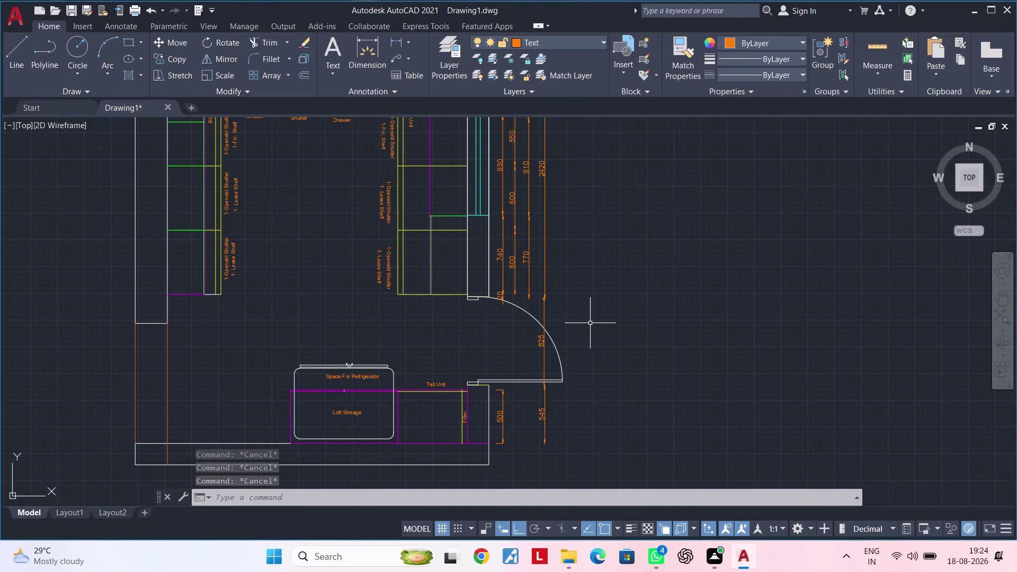
Dimension the left blind corner unit with a 790 vertical linear dimension.
key(Escape)
key(Escape)
key(Escape)
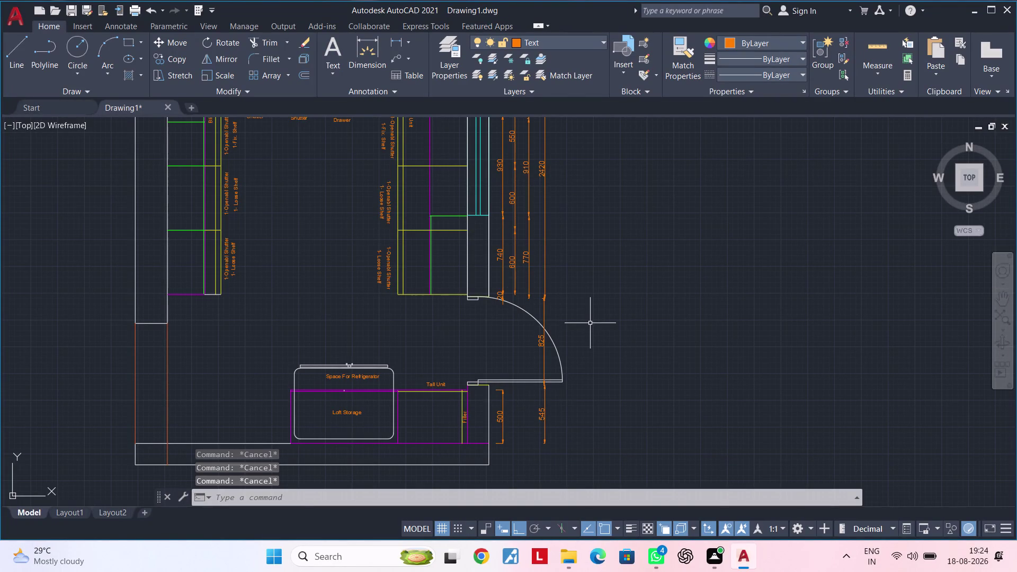
scroll(down, 3)
middle_drag(466, 330, 451, 412)
scroll(up, 3)
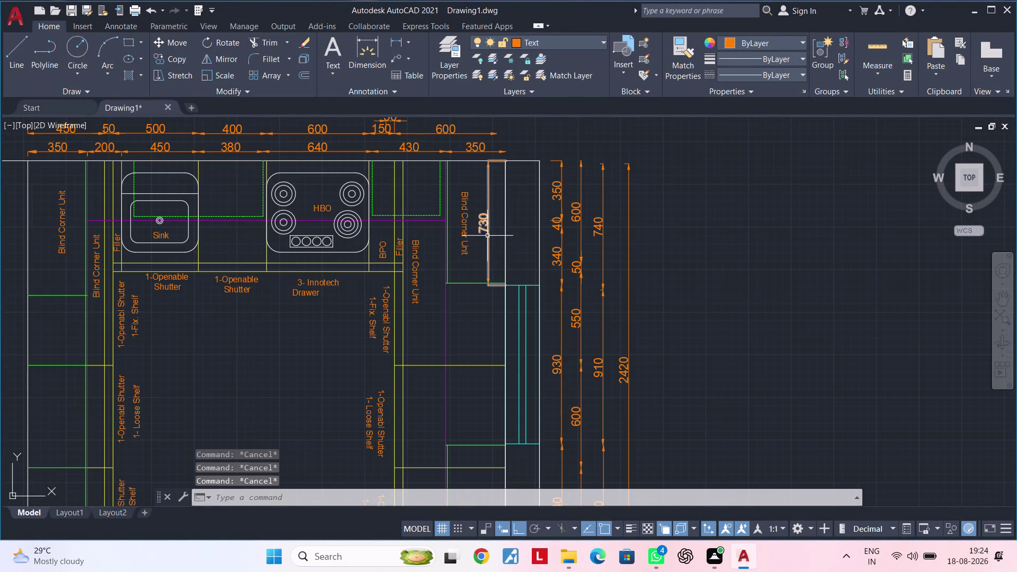
middle_drag(278, 315, 540, 293)
middle_drag(397, 301, 461, 299)
key(Escape)
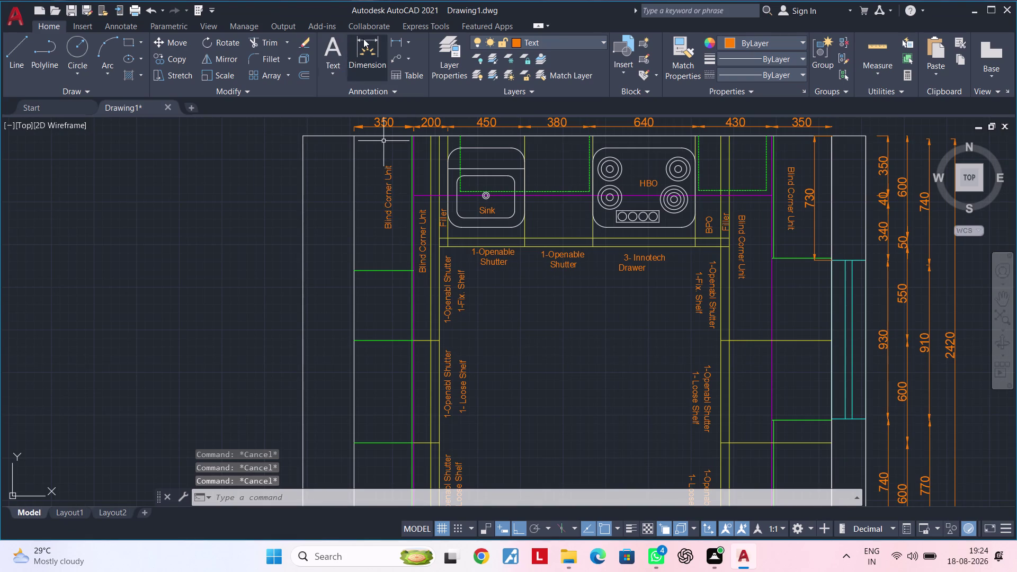
click(394, 42)
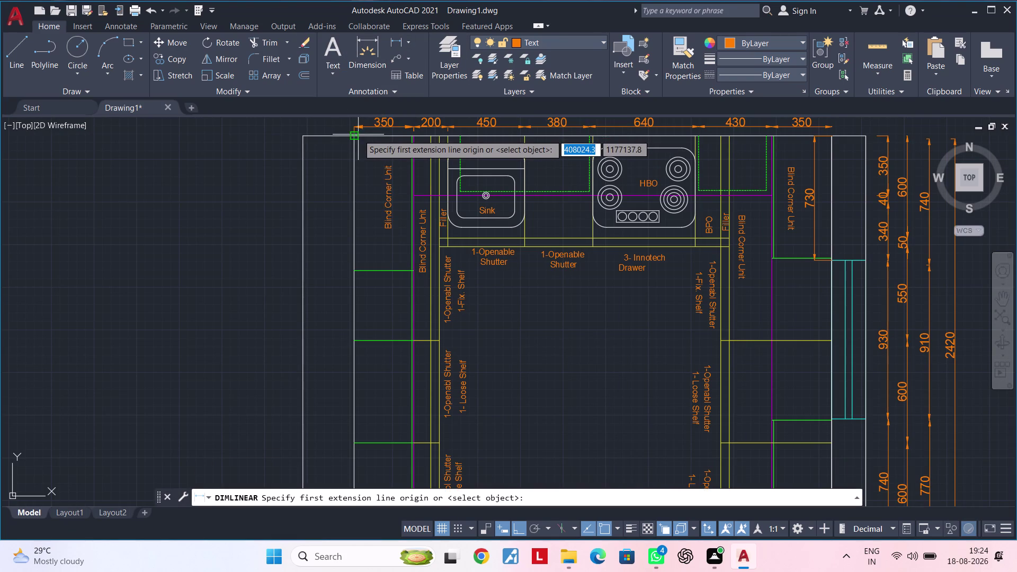
click(369, 136)
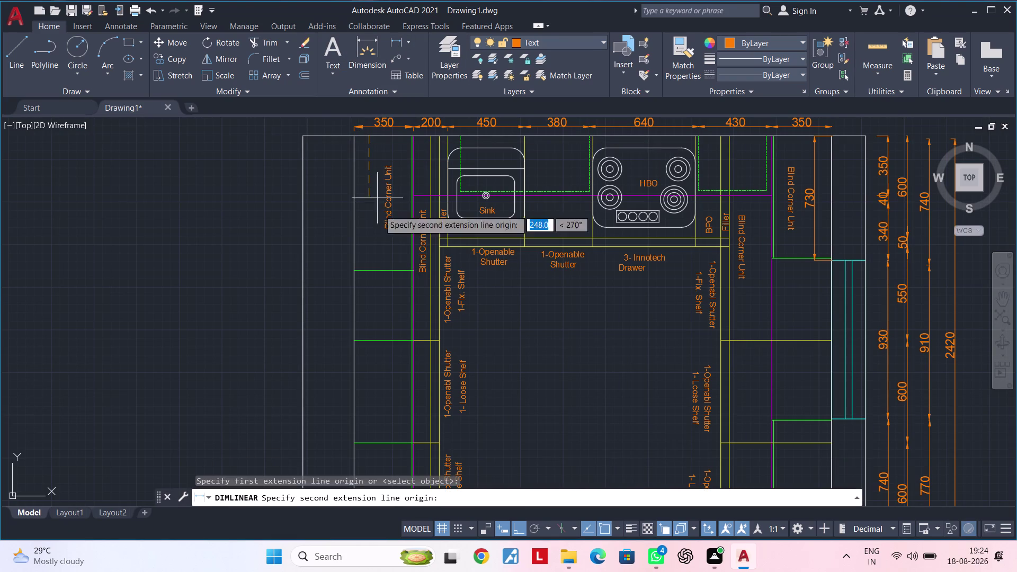
click(370, 272)
click(375, 270)
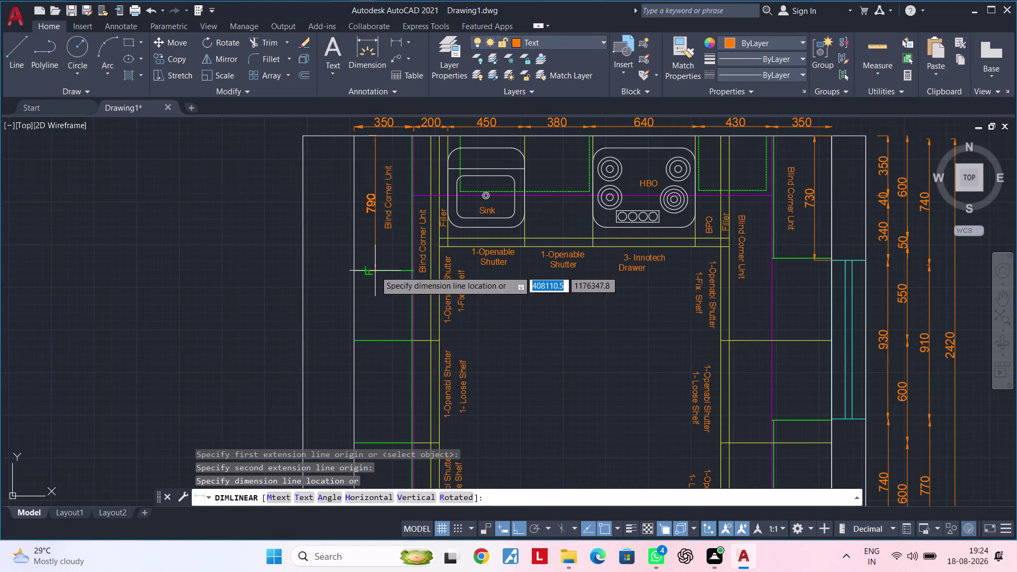
End the dimension command and reframe the plan toward the top wall area.
middle_drag(385, 308, 330, 255)
scroll(down, 3)
middle_drag(336, 259, 360, 262)
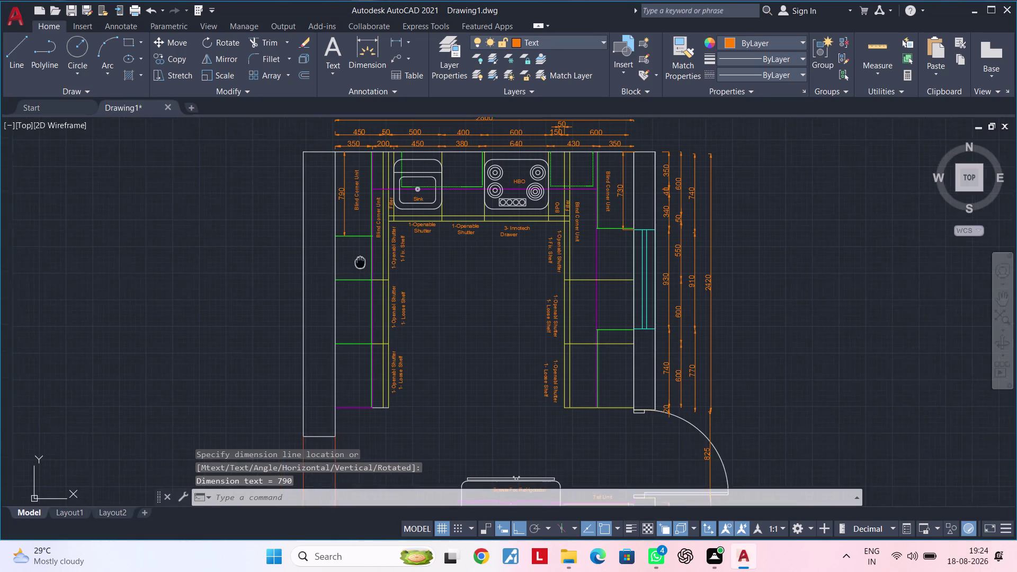
middle_drag(360, 262, 305, 295)
key(Escape)
key(Escape)
key(Escape)
key(Escape)
key(Escape)
key(Escape)
key(Escape)
key(Escape)
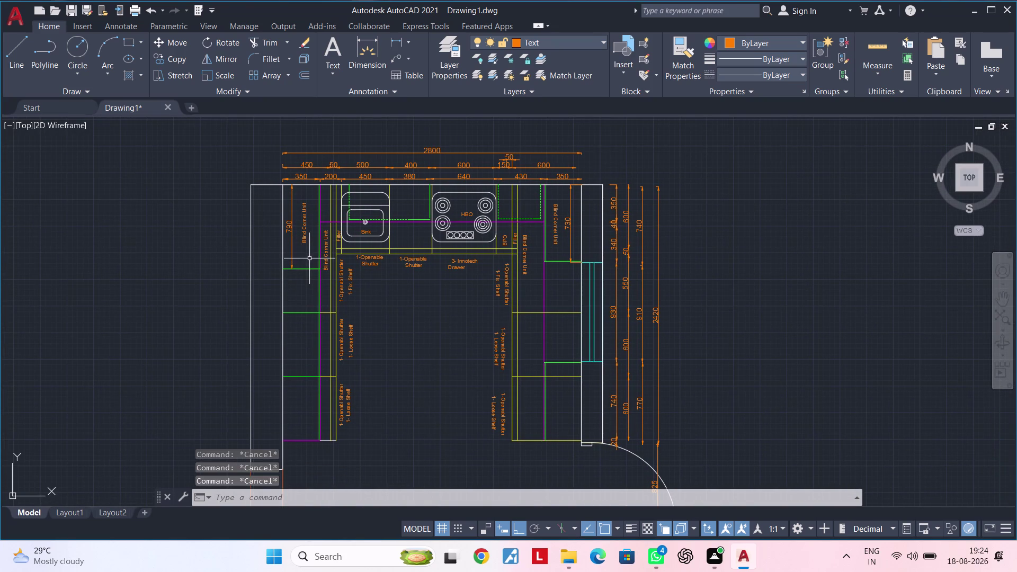
middle_drag(309, 258, 243, 335)
key(Escape)
key(Escape)
key(Escape)
key(Escape)
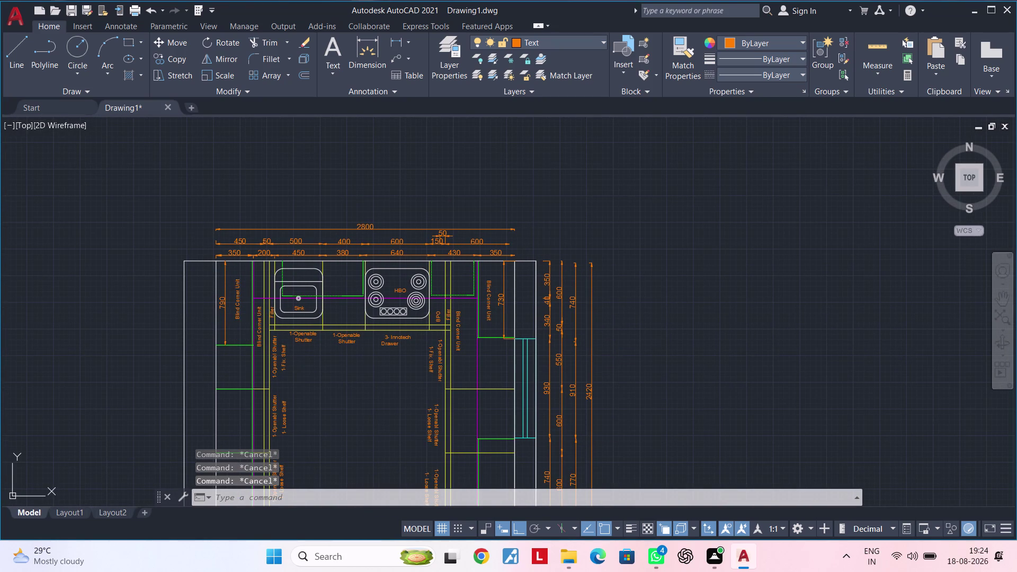
middle_drag(248, 312, 181, 347)
key(Escape)
Offset the top wall line 300 upward to create a new wall line.
text(of)
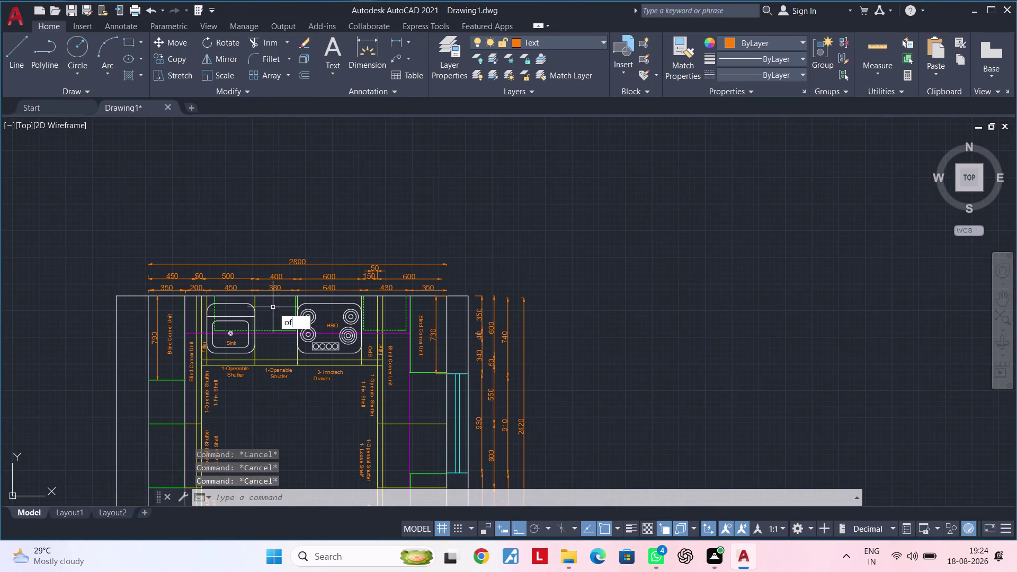
key(space)
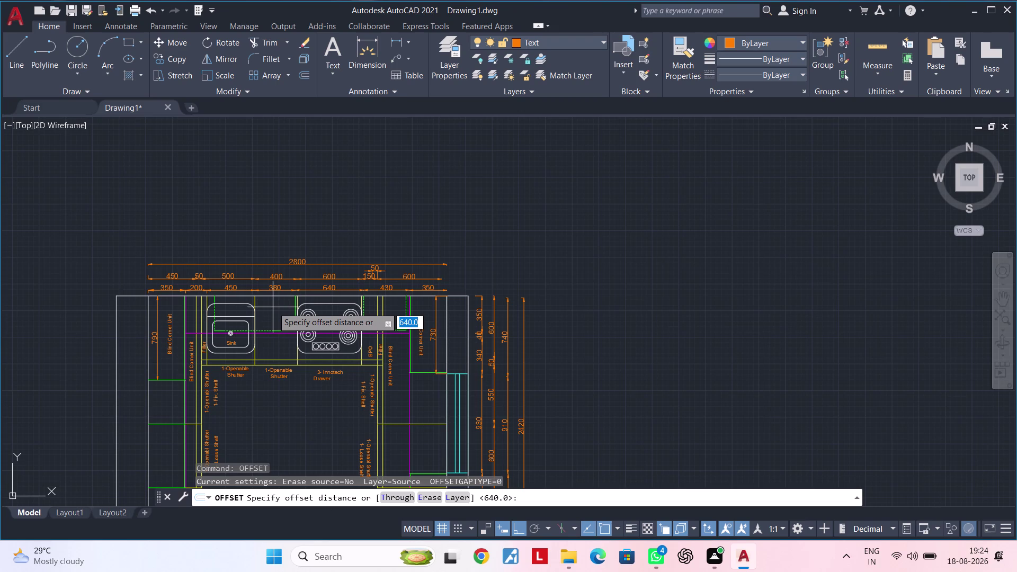
text(300)
key(BackSpace)
scroll(up, 3)
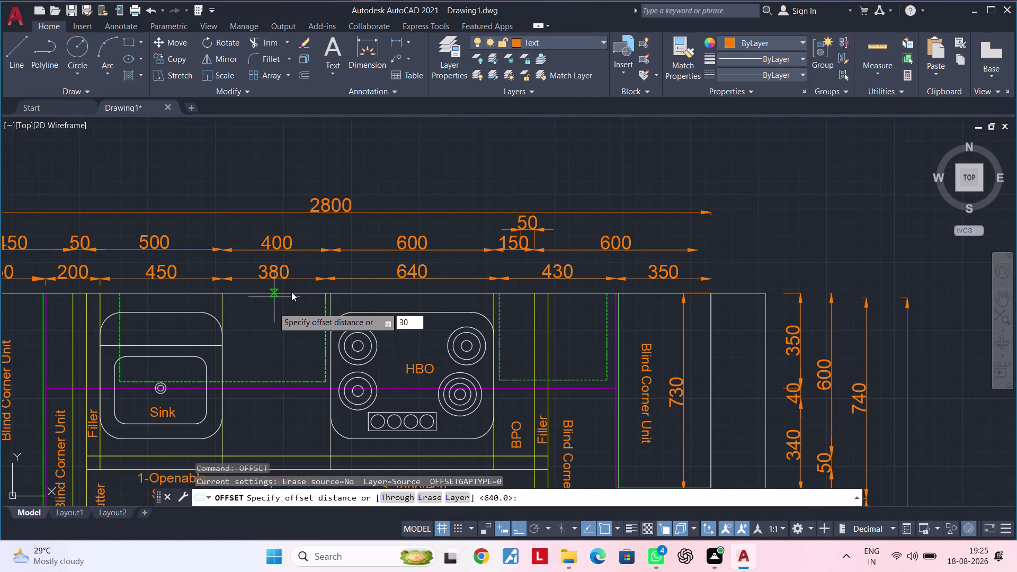
key(0)
key(Return)
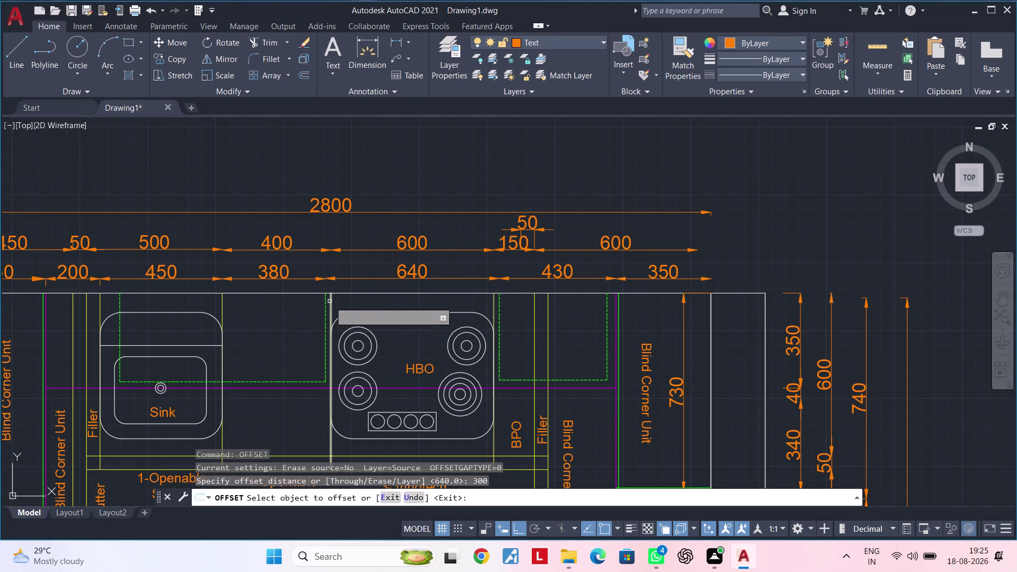
click(293, 293)
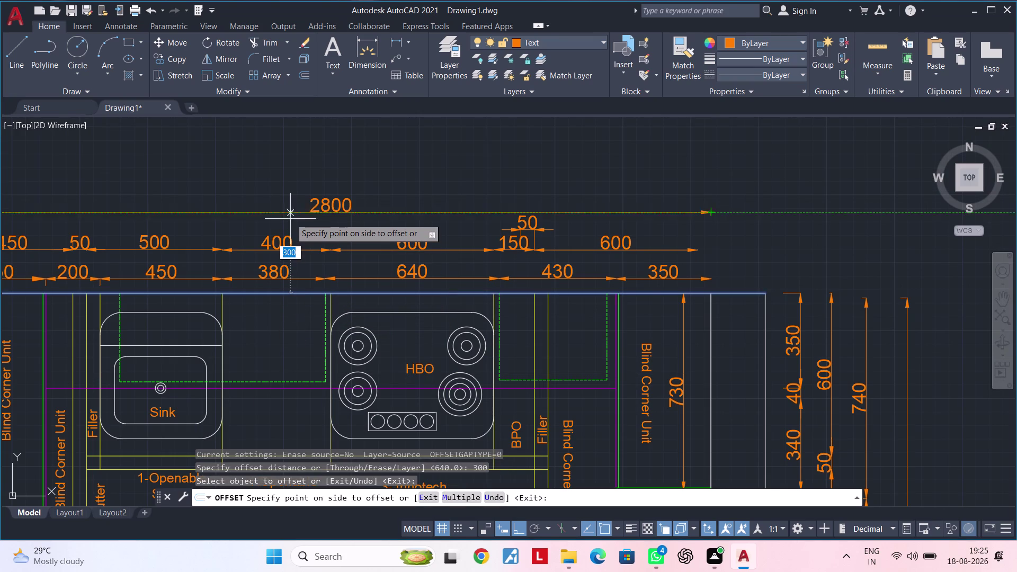
click(290, 218)
scroll(down, 3)
middle_drag(290, 224, 387, 241)
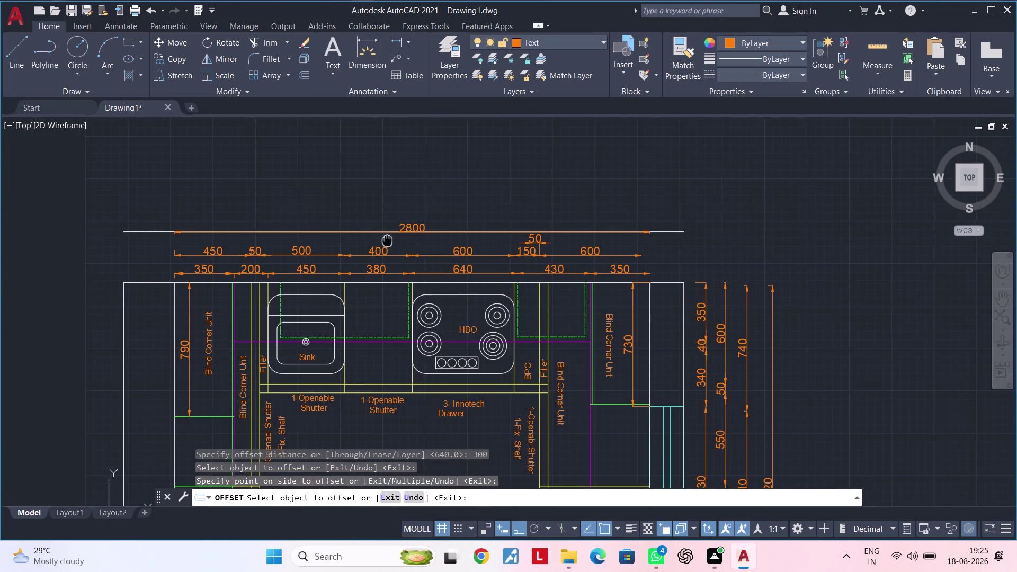
key(Escape)
middle_drag(395, 238, 379, 227)
key(Escape)
key(Escape)
Window-select the top dimension chains, then clear that selection.
click(138, 203)
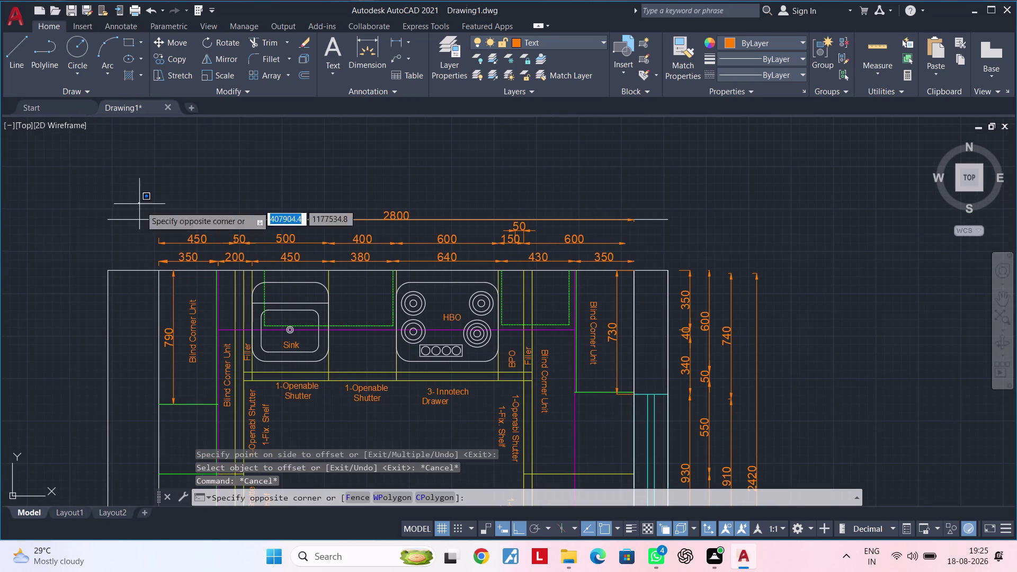
scroll(up, 3)
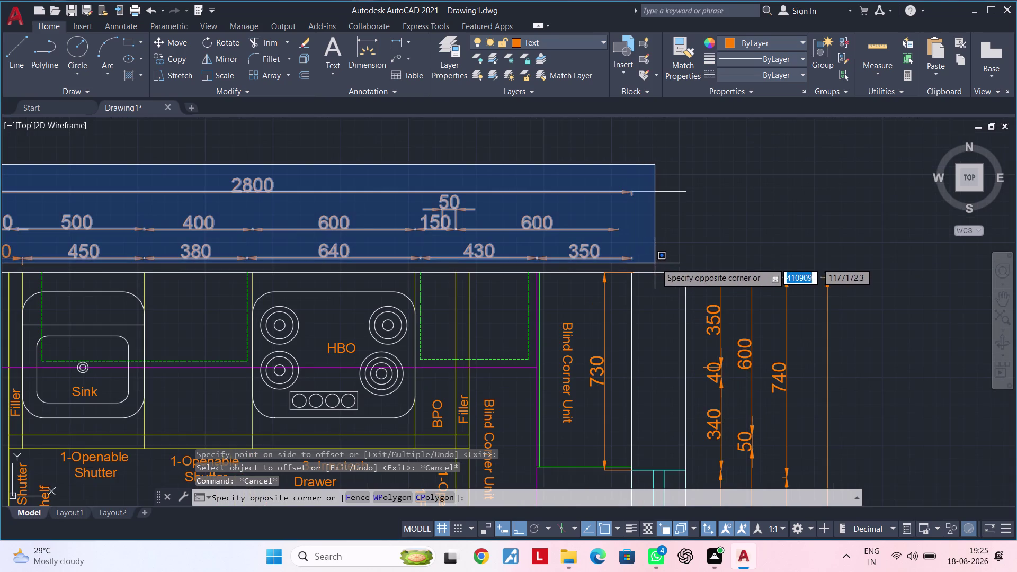
click(669, 264)
scroll(down, 3)
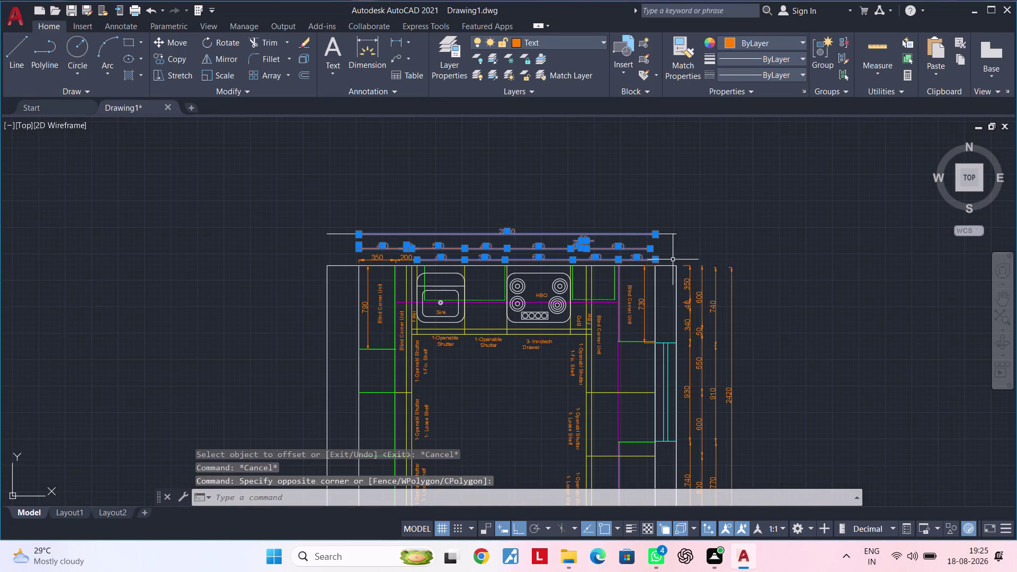
key(m)
key(Escape)
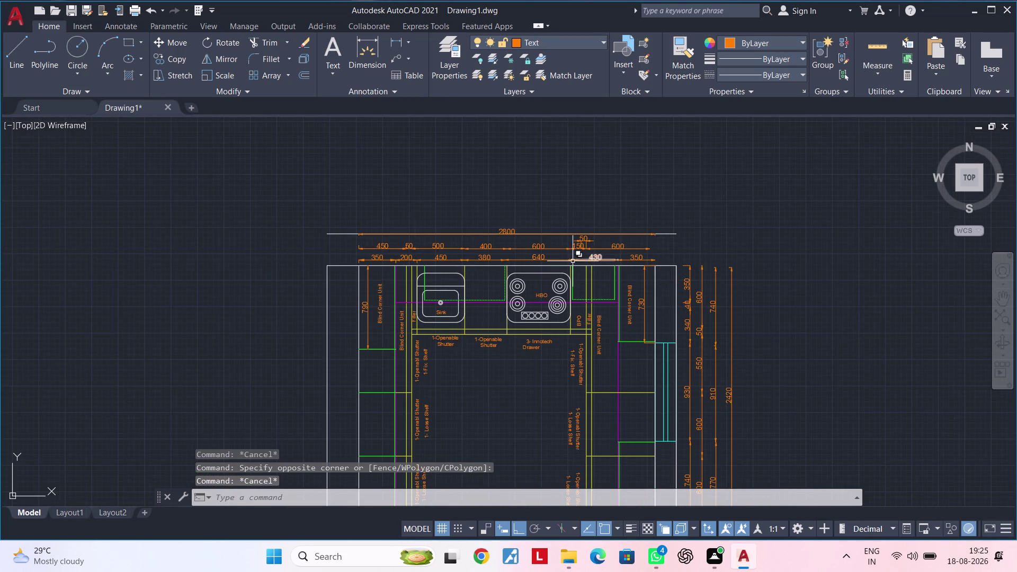
Reselect the top dimension chains and move them above the new wall line.
click(343, 221)
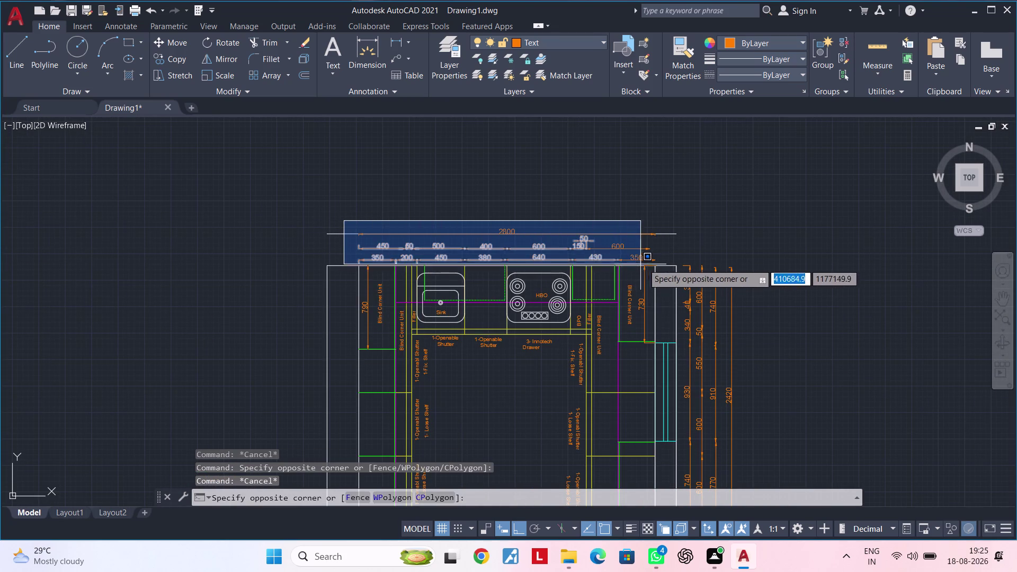
click(676, 268)
text(m)
key(space)
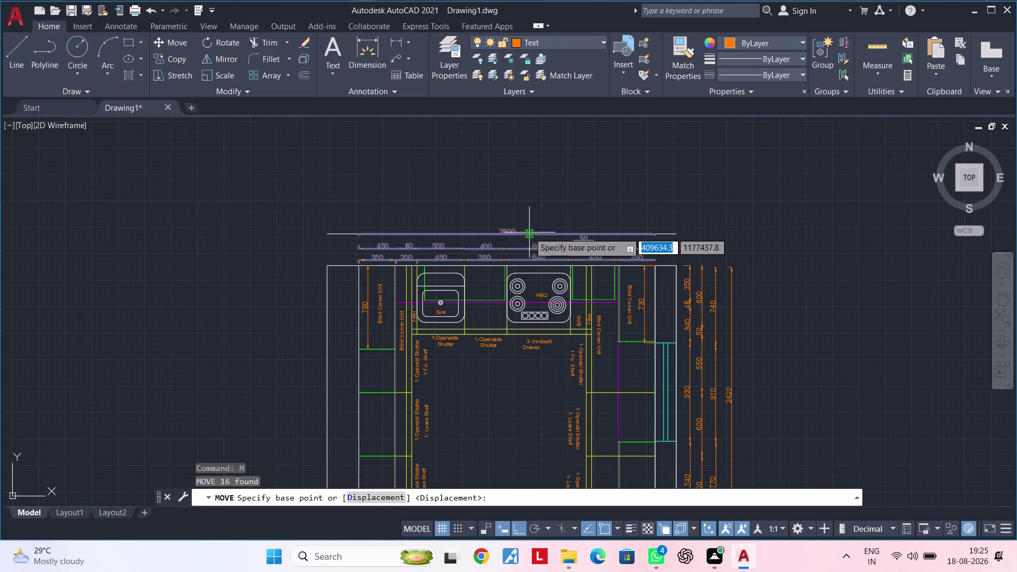
click(522, 232)
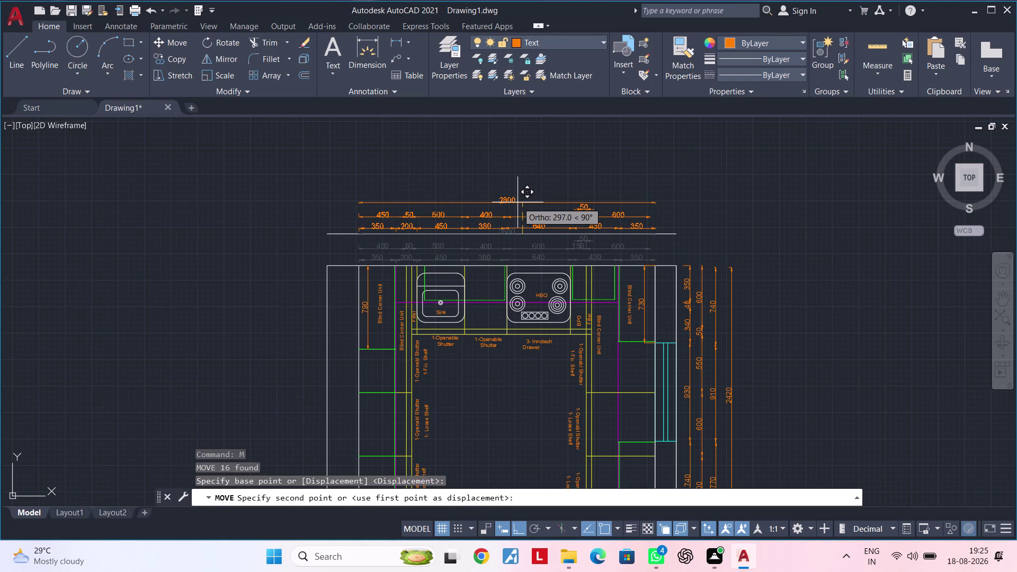
click(517, 203)
middle_drag(521, 244, 486, 225)
key(Escape)
middle_drag(485, 226, 445, 222)
key(Escape)
key(Escape)
key(Escape)
text(ex)
key(space)
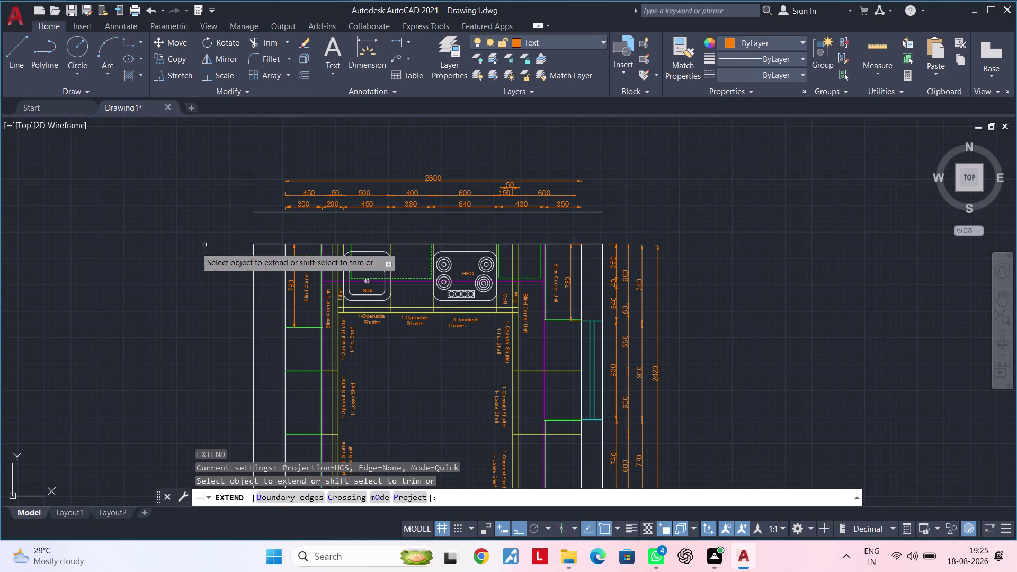
Extend the left and right walls up to the new top wall line.
click(252, 258)
click(602, 255)
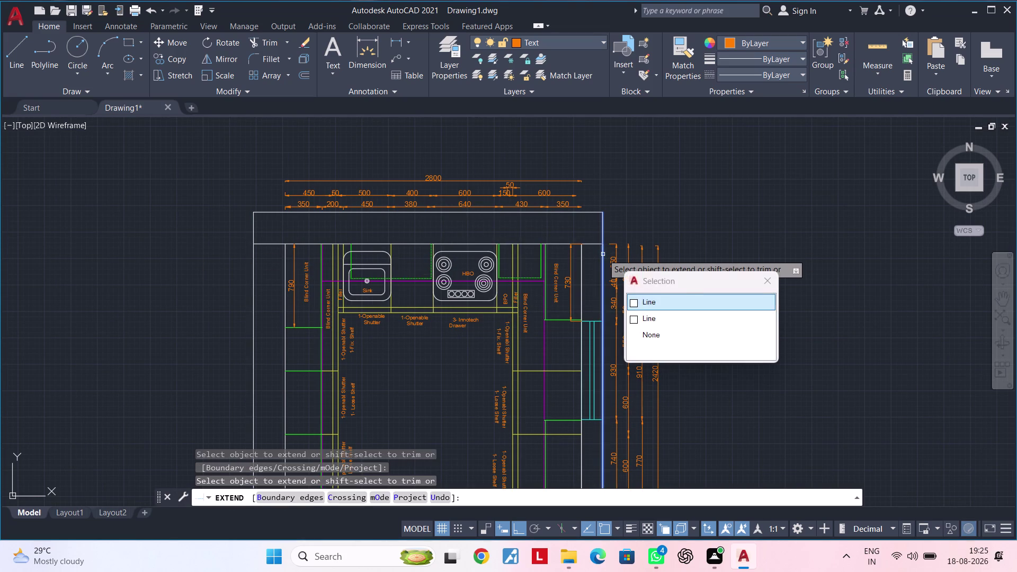
click(651, 300)
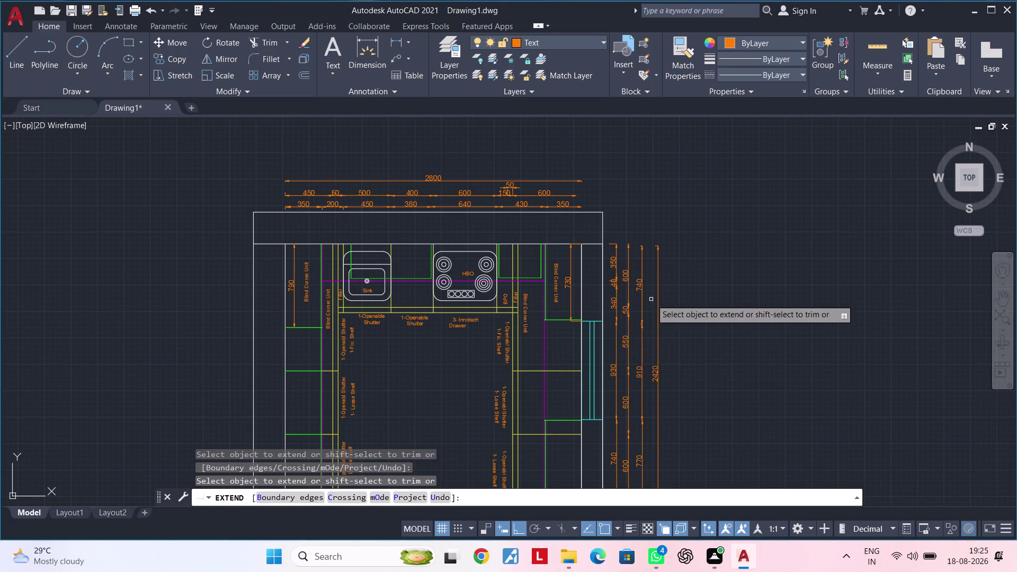
key(Escape)
key(Escape)
Clear leftover selections and zoom in on the top of the plan.
scroll(down, 3)
middle_drag(680, 274, 663, 218)
key(Escape)
key(Escape)
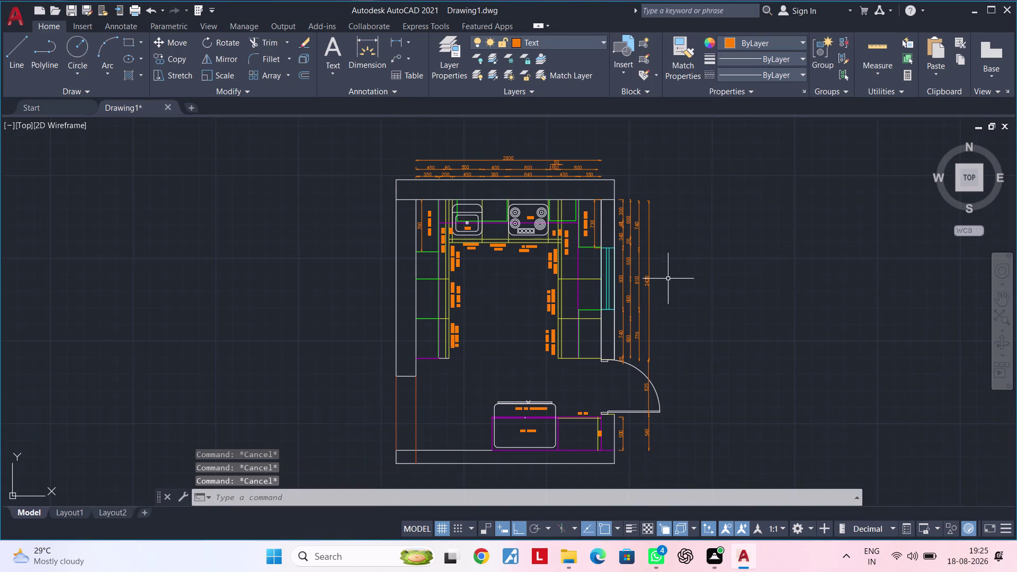
middle_drag(673, 280, 644, 284)
key(Escape)
key(Escape)
key(Escape)
key(Escape)
key(Escape)
scroll(up, 3)
middle_drag(376, 212, 396, 270)
scroll(down, 3)
middle_drag(388, 272, 377, 280)
key(Escape)
key(Escape)
key(Escape)
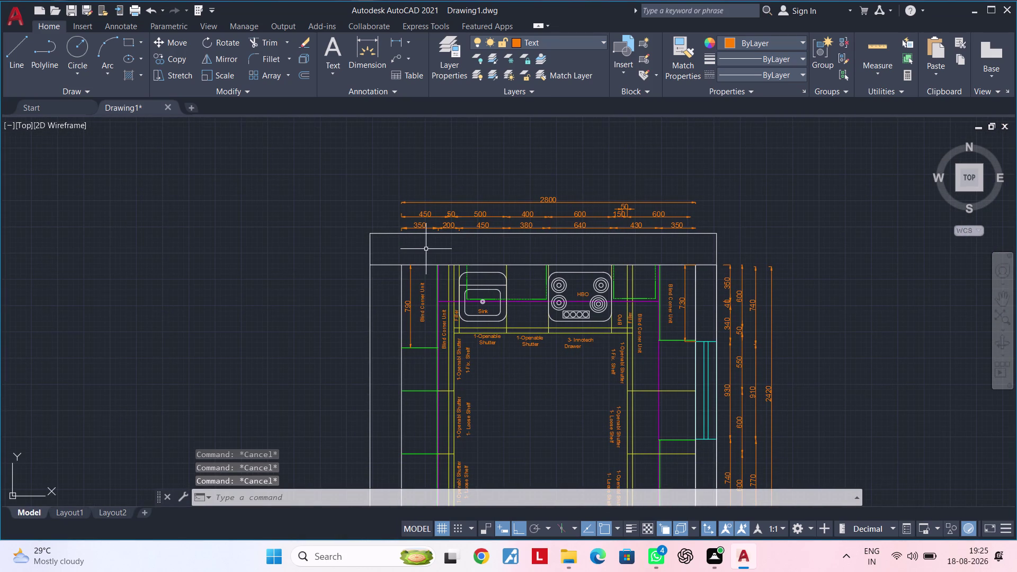
Start a dimension at the top-left outer wall corner, then end the dimension command.
middle_drag(397, 249, 370, 249)
key(Escape)
key(Escape)
middle_drag(379, 248, 441, 245)
key(Escape)
middle_drag(427, 248, 428, 236)
key(Escape)
key(Escape)
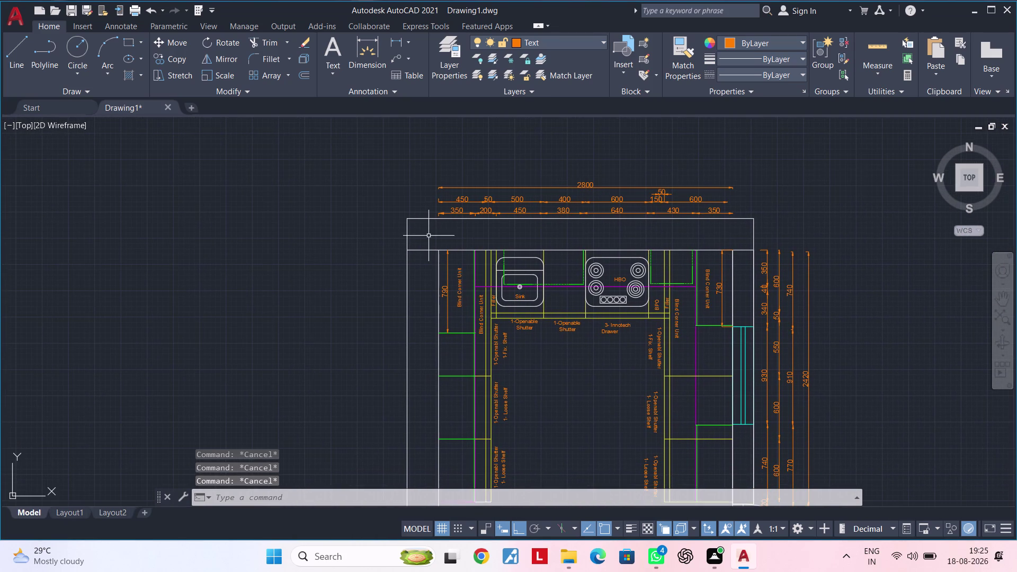
click(364, 45)
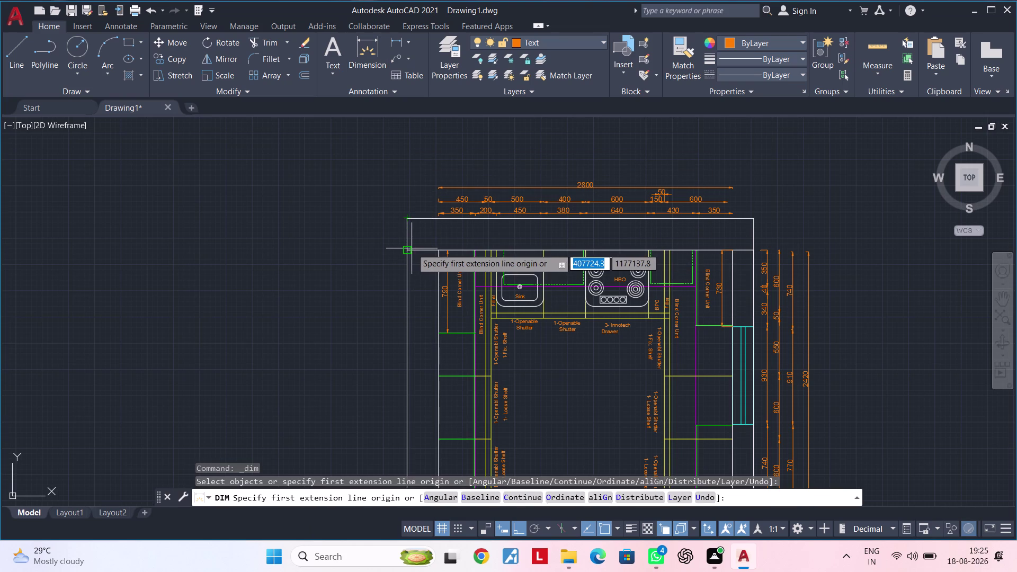
click(382, 251)
middle_drag(388, 307, 389, 255)
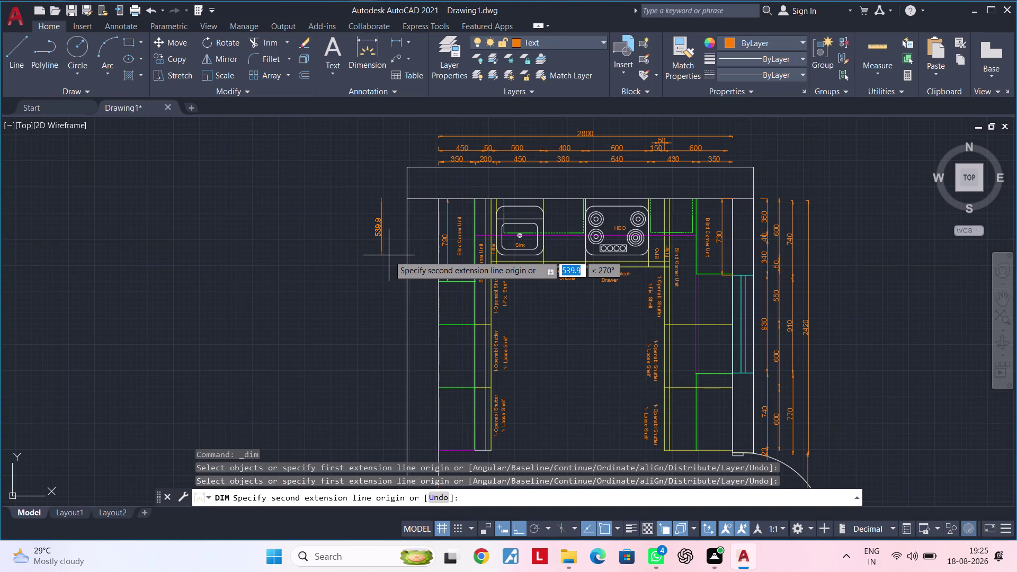
key(3)
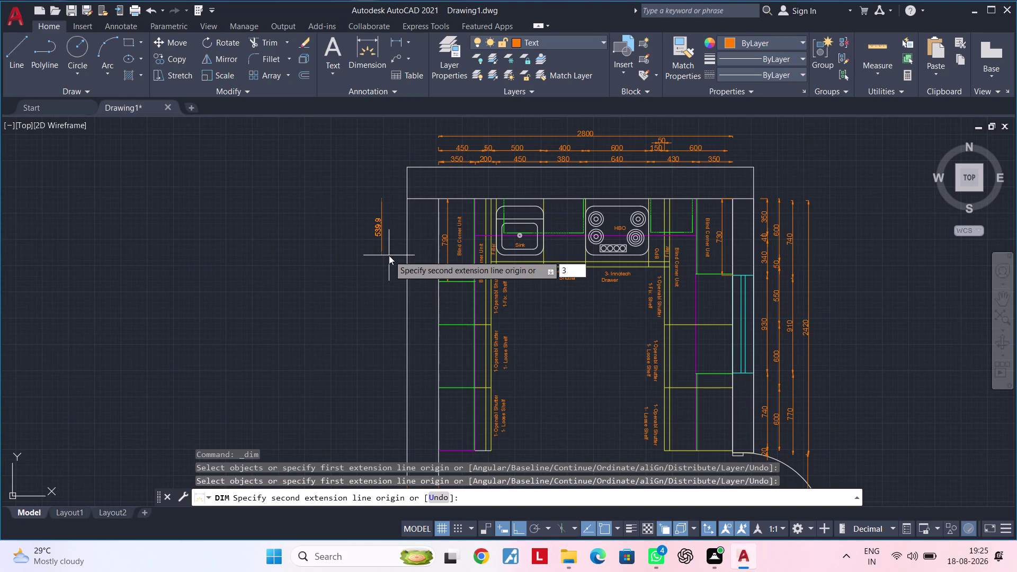
key(Escape)
key(Escape)
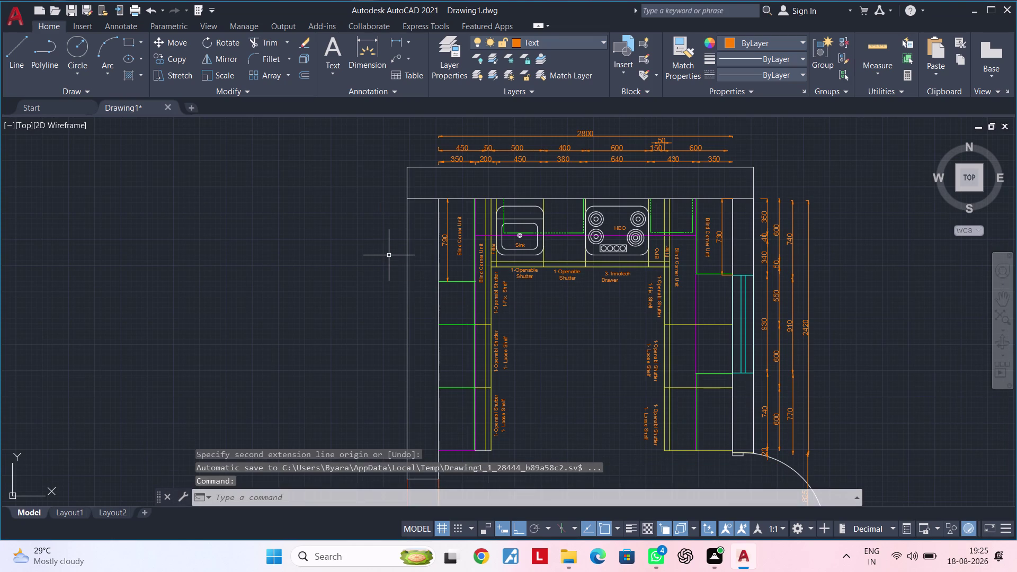
scroll(up, 3)
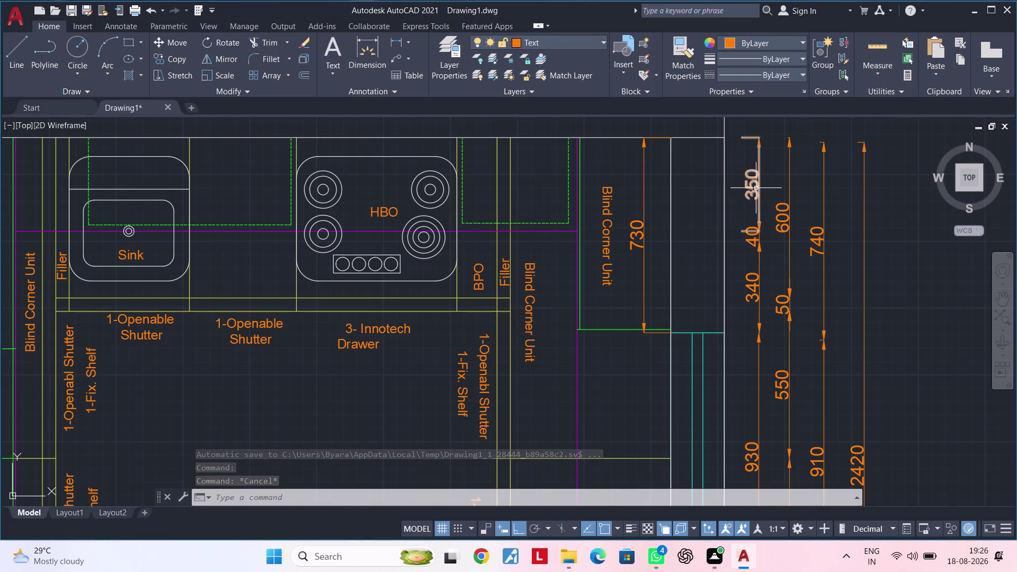
Copy the 350 and 40 dimensions over to beside the left wall.
click(756, 188)
click(753, 237)
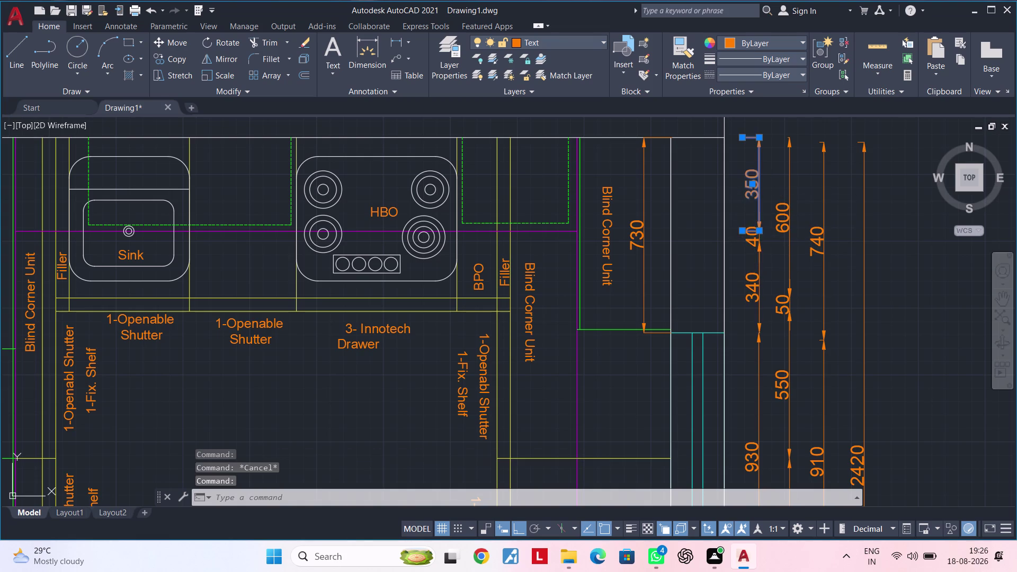
text(co)
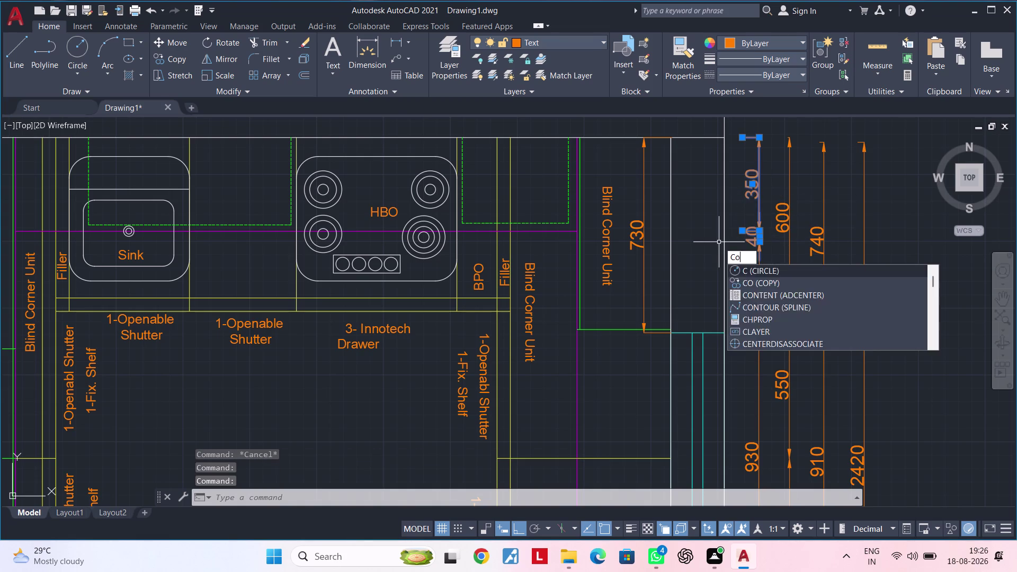
key(space)
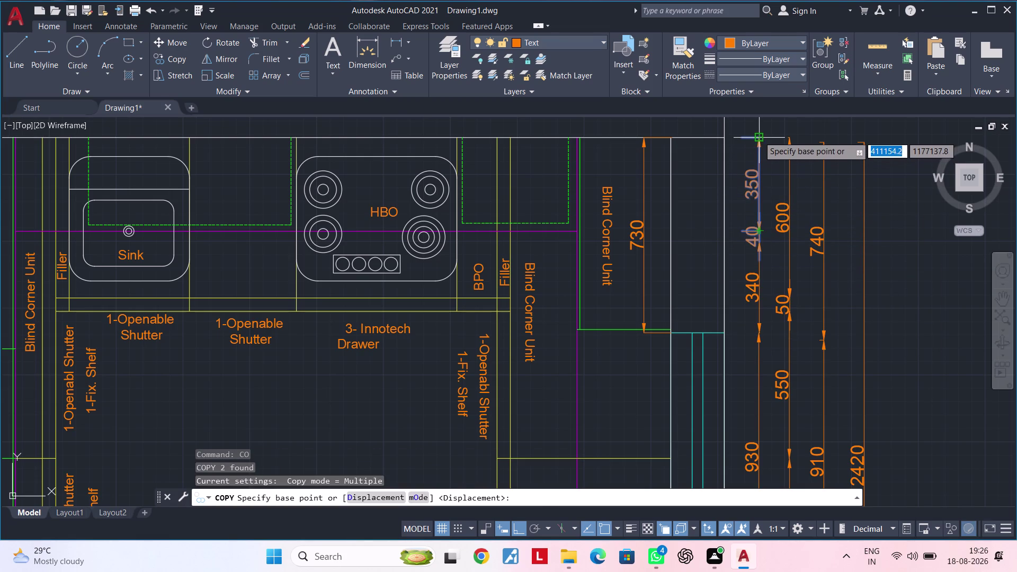
click(758, 137)
scroll(down, 3)
middle_drag(494, 157, 644, 156)
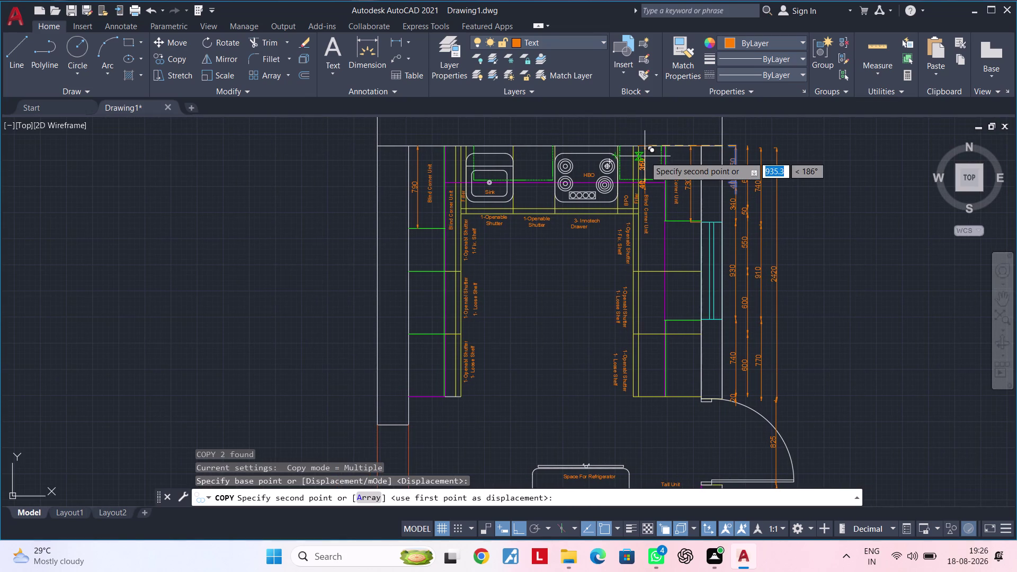
scroll(up, 3)
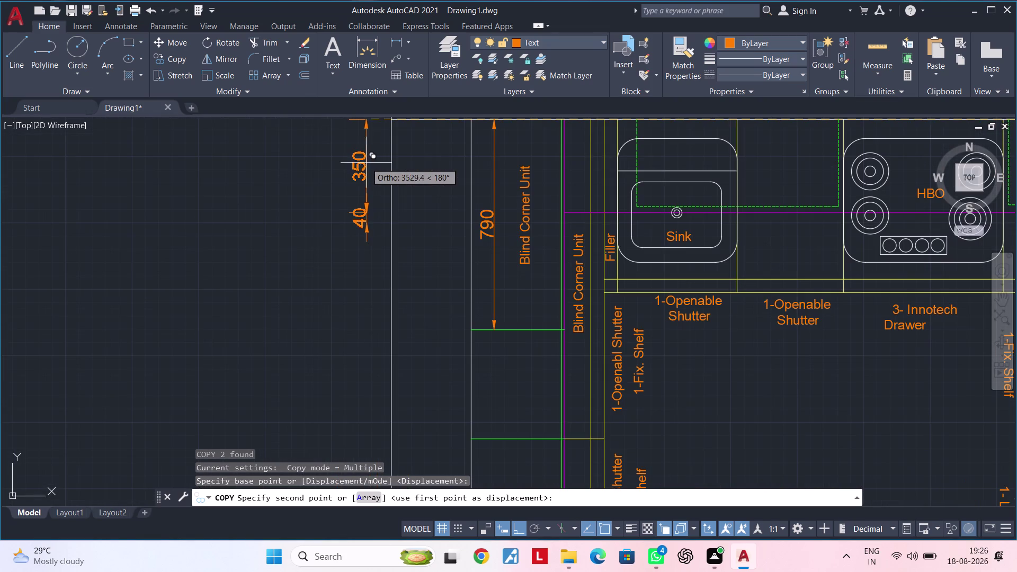
middle_drag(372, 155, 355, 160)
scroll(up, 3)
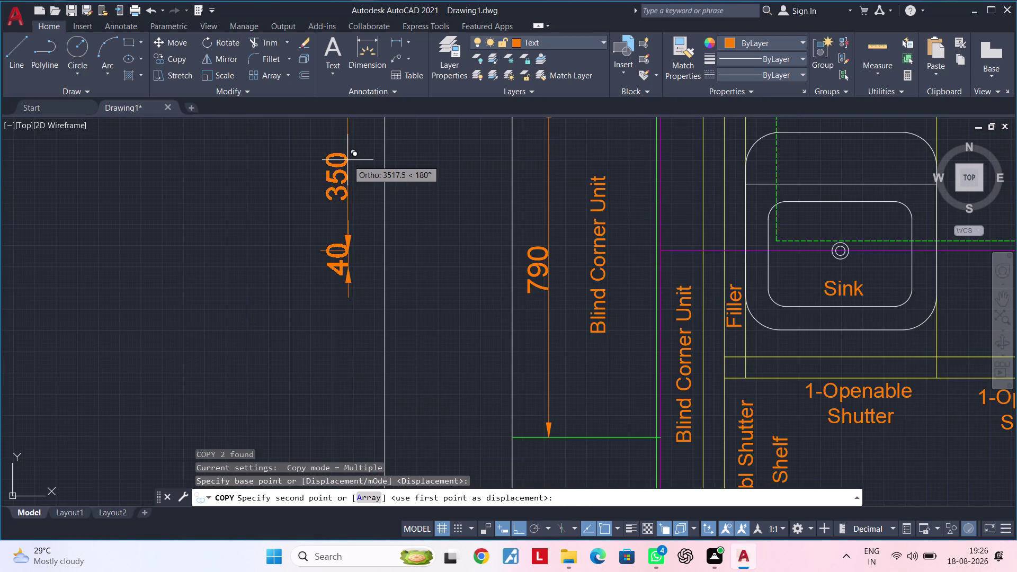
click(347, 160)
scroll(down, 3)
key(Escape)
key(Escape)
middle_drag(364, 181, 362, 131)
Add 400 and 410 vertical dimensions down the left wall below the 40.
key(Escape)
key(Escape)
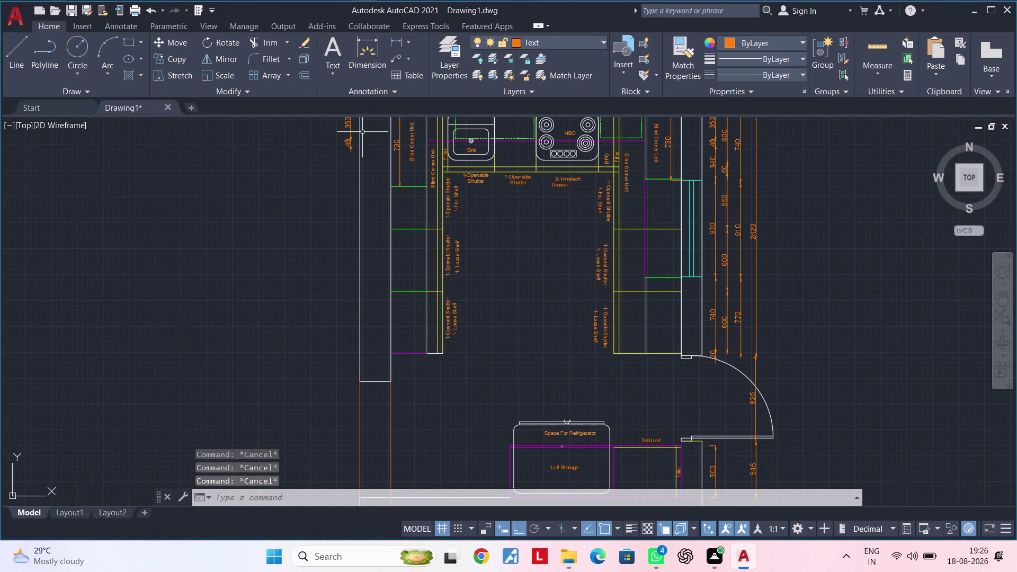
click(372, 51)
scroll(up, 3)
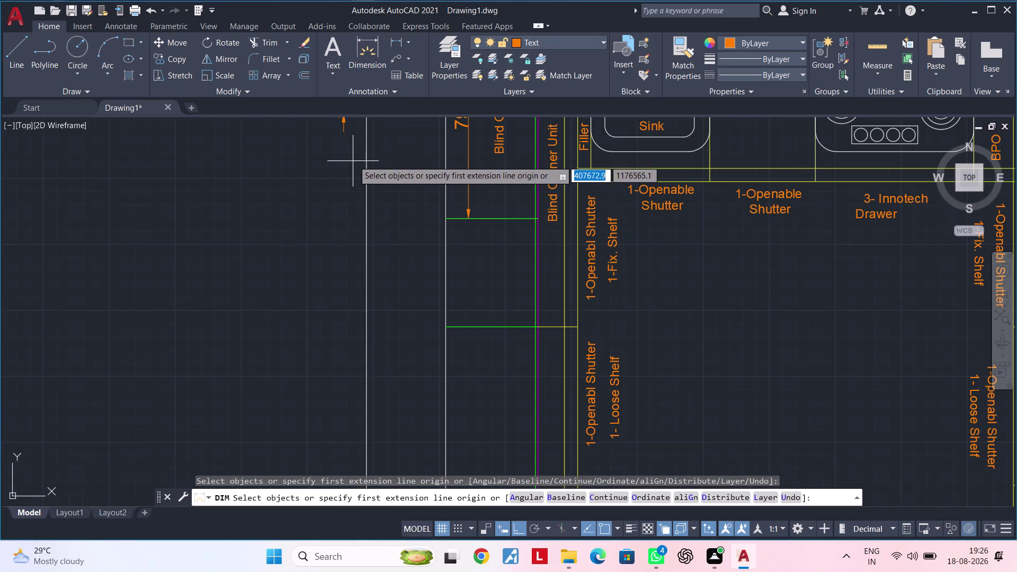
middle_drag(354, 149, 343, 265)
click(333, 226)
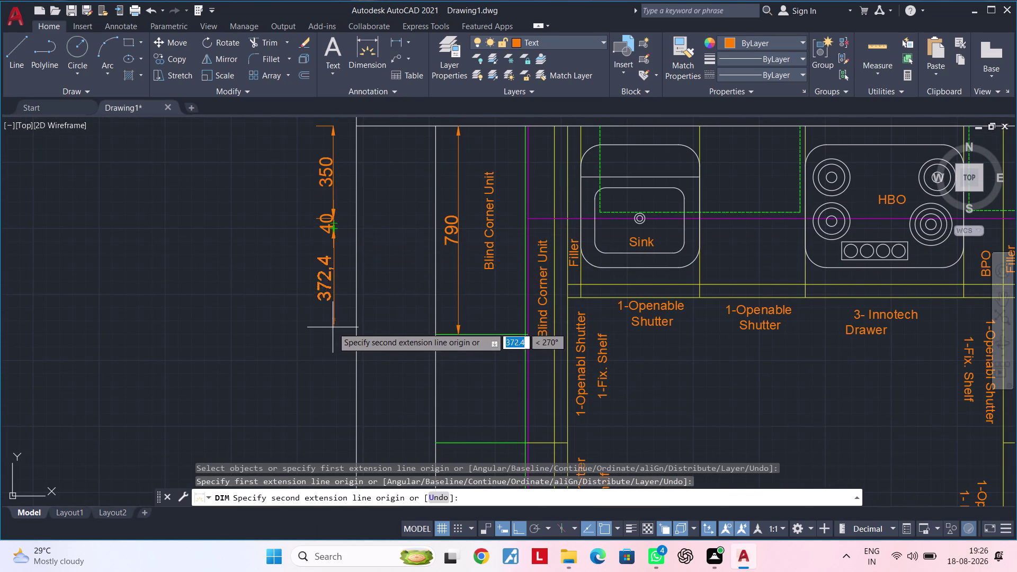
middle_drag(333, 318, 333, 273)
text(400)
key(Return)
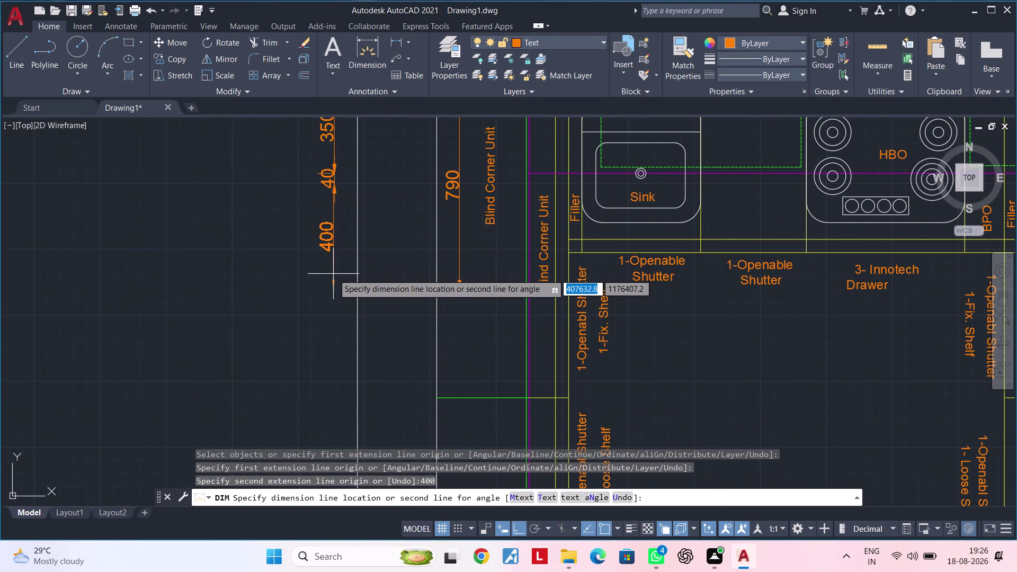
click(338, 186)
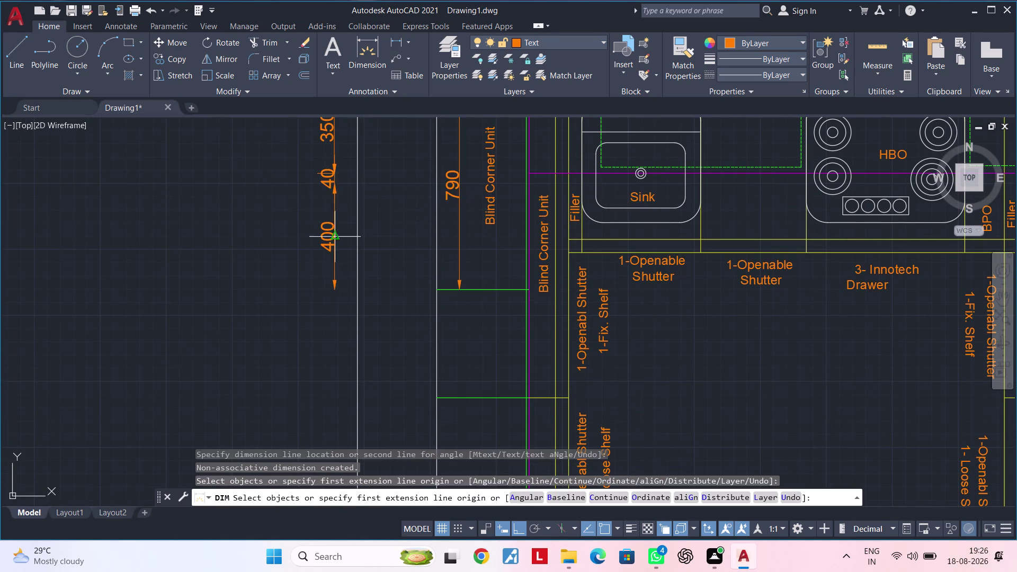
middle_drag(331, 300, 319, 220)
click(323, 210)
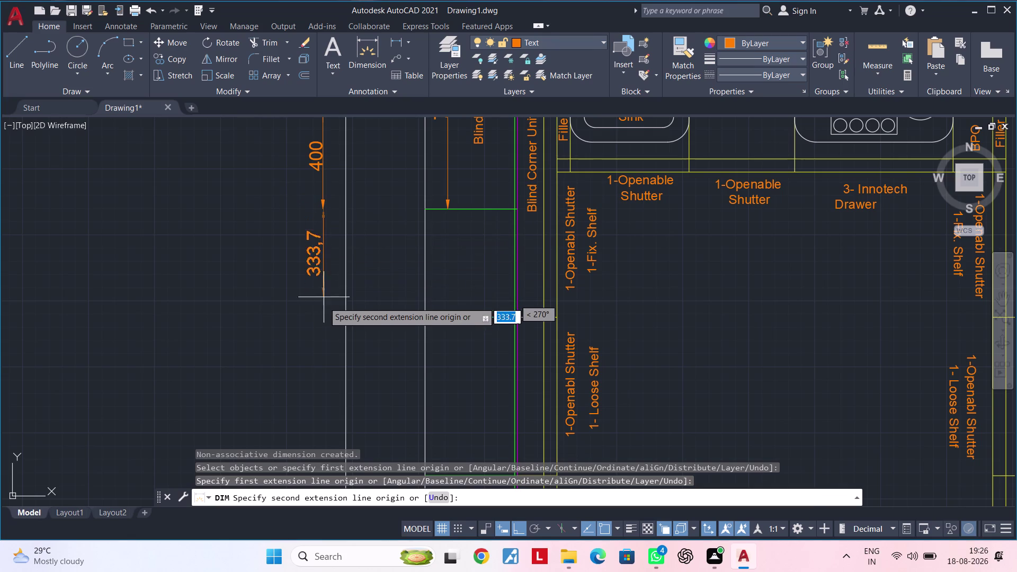
text(4)
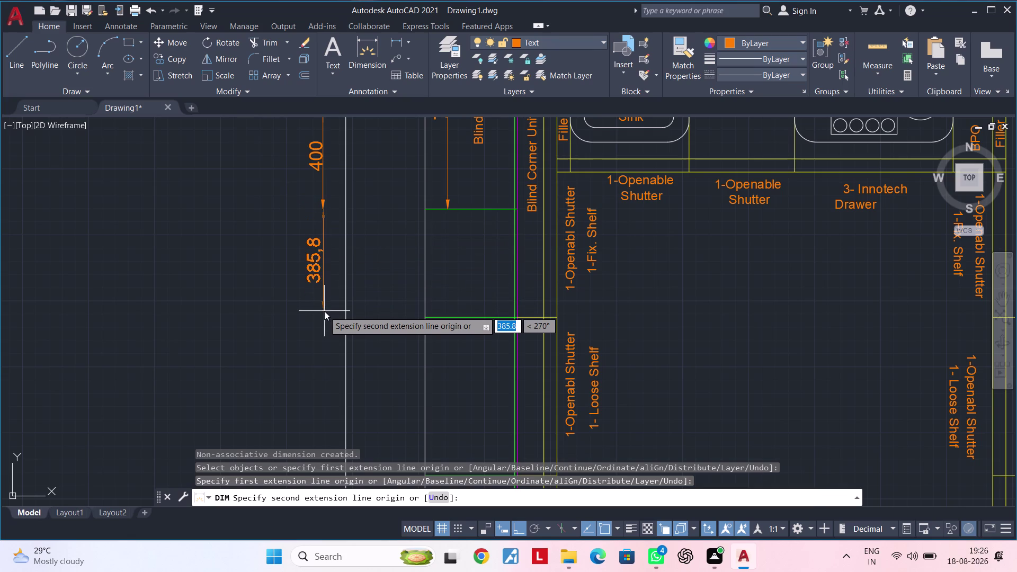
text(10)
key(Return)
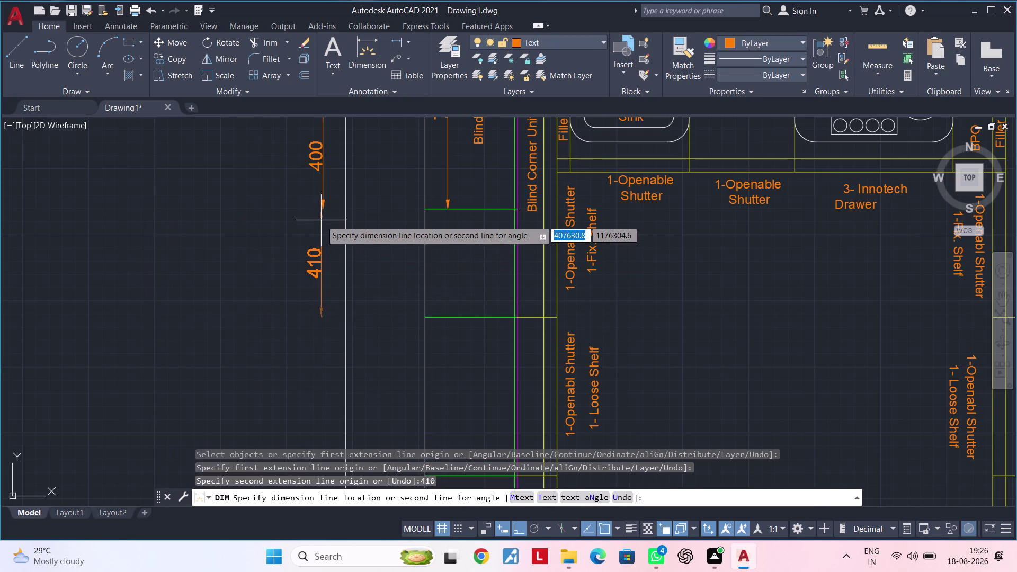
click(324, 210)
middle_drag(328, 268, 328, 192)
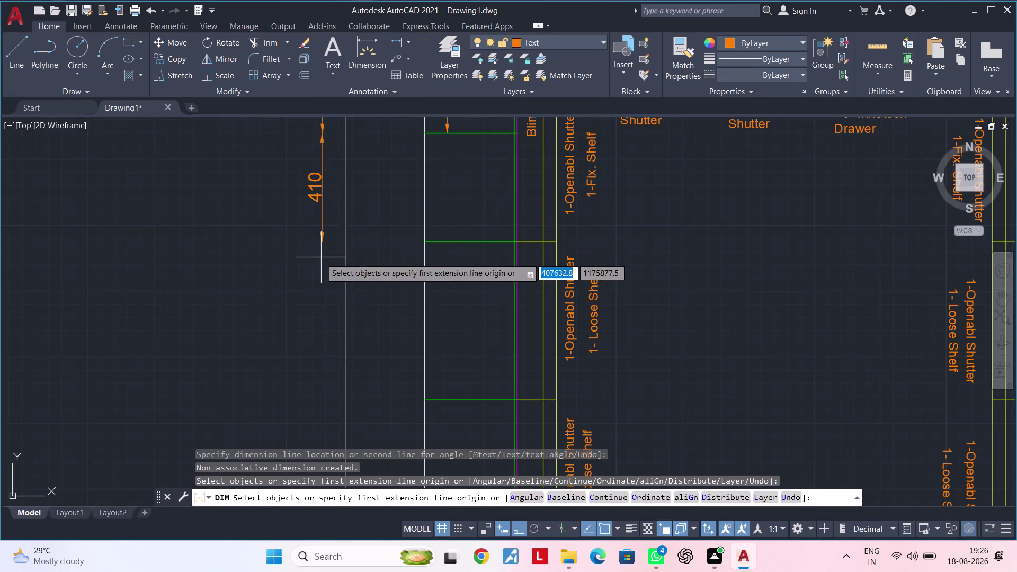
middle_drag(318, 248, 318, 219)
Continue the left wall chain with 600, 600 and 270 vertical dimensions.
key(space)
key(space)
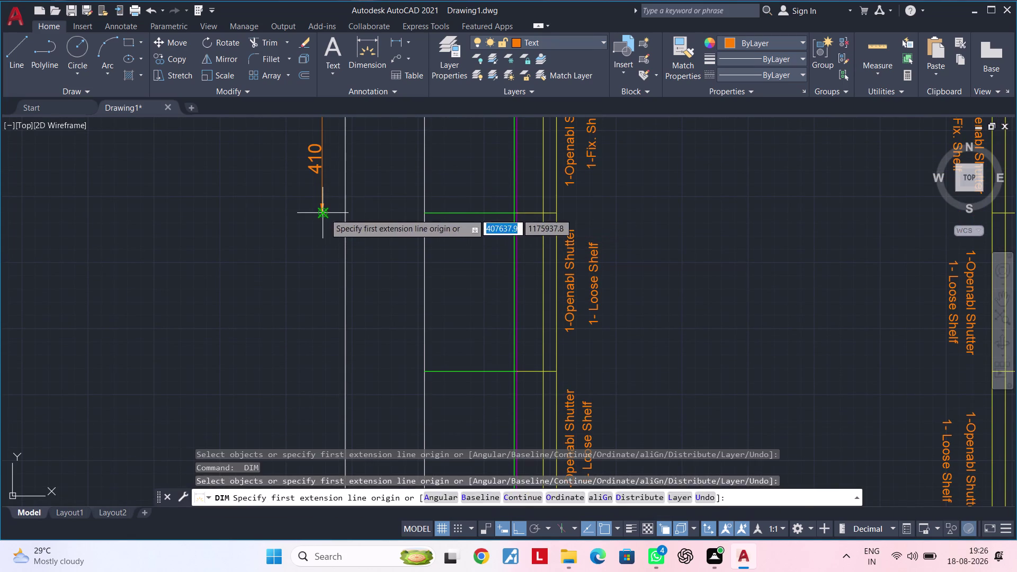
click(325, 214)
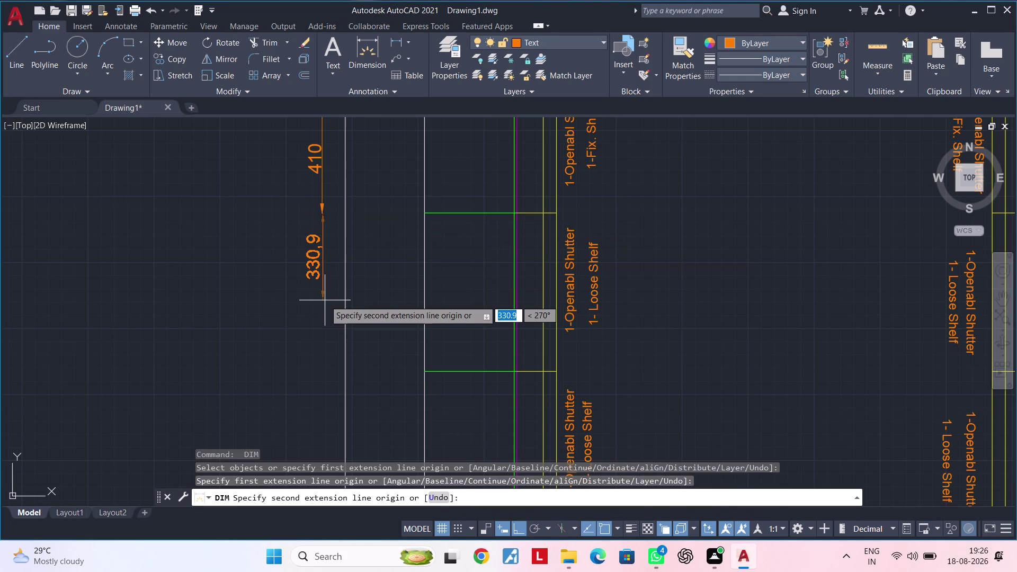
text(600)
key(Return)
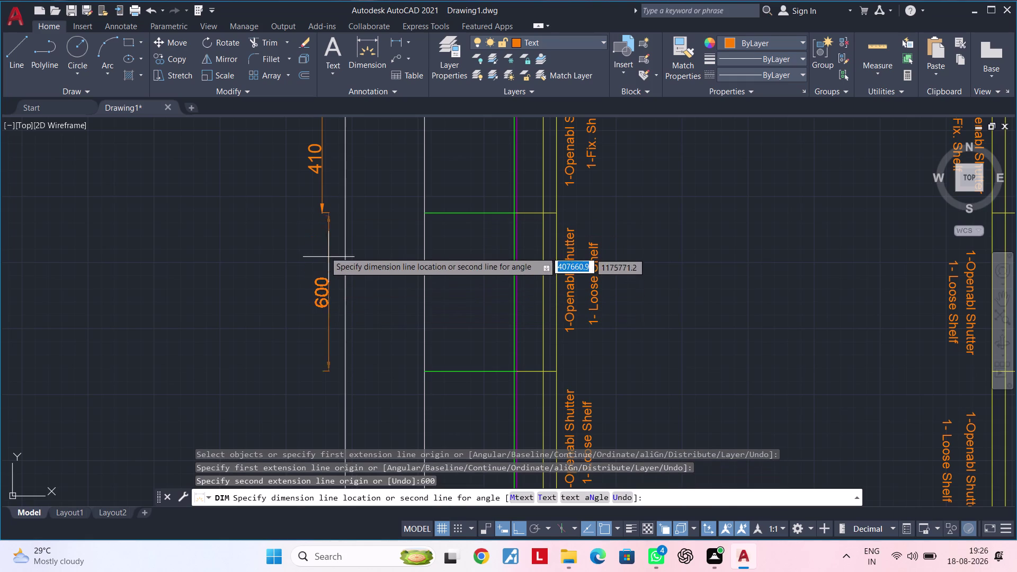
click(319, 214)
middle_drag(330, 353, 327, 237)
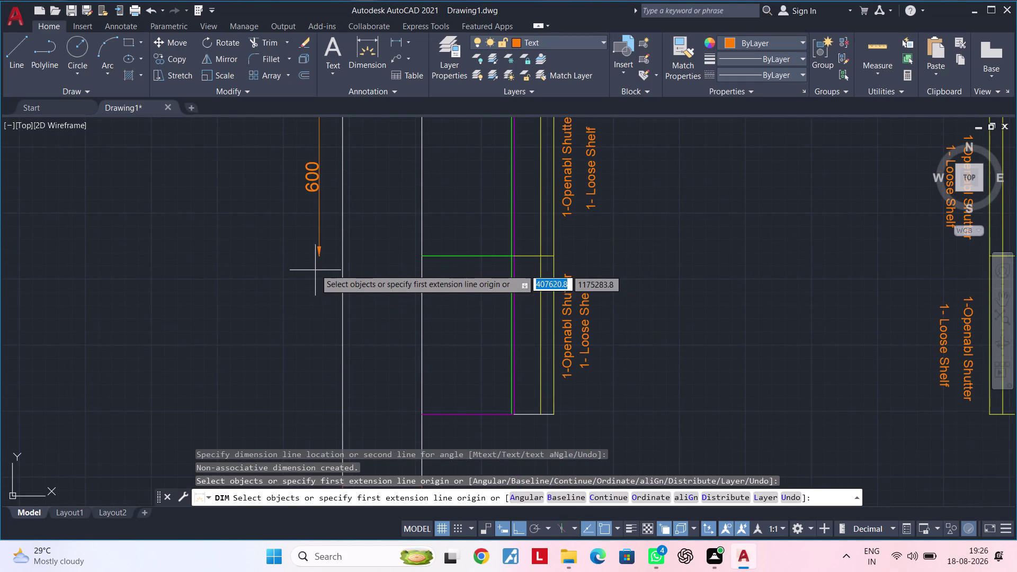
drag(318, 255, 319, 262)
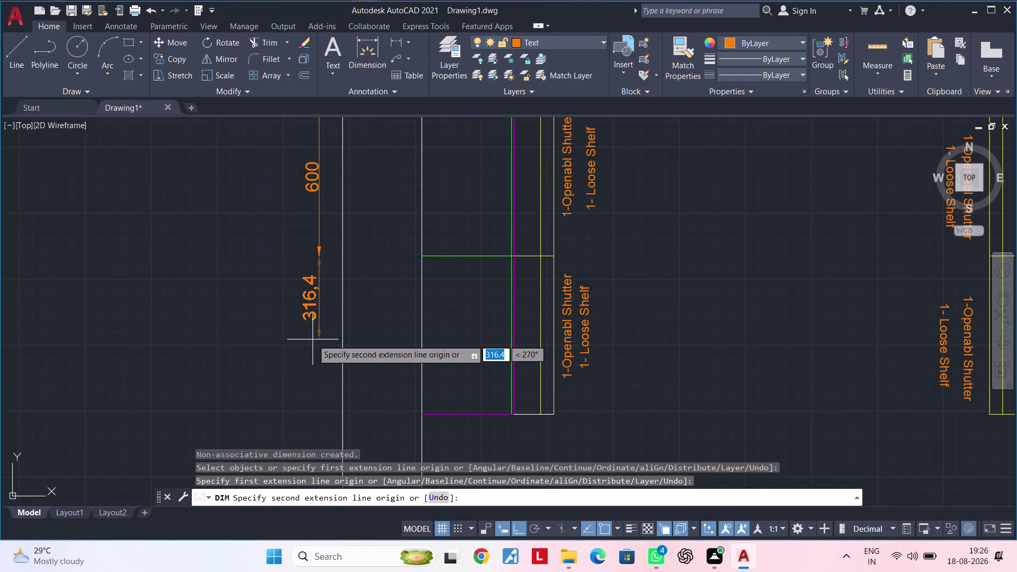
text(60)
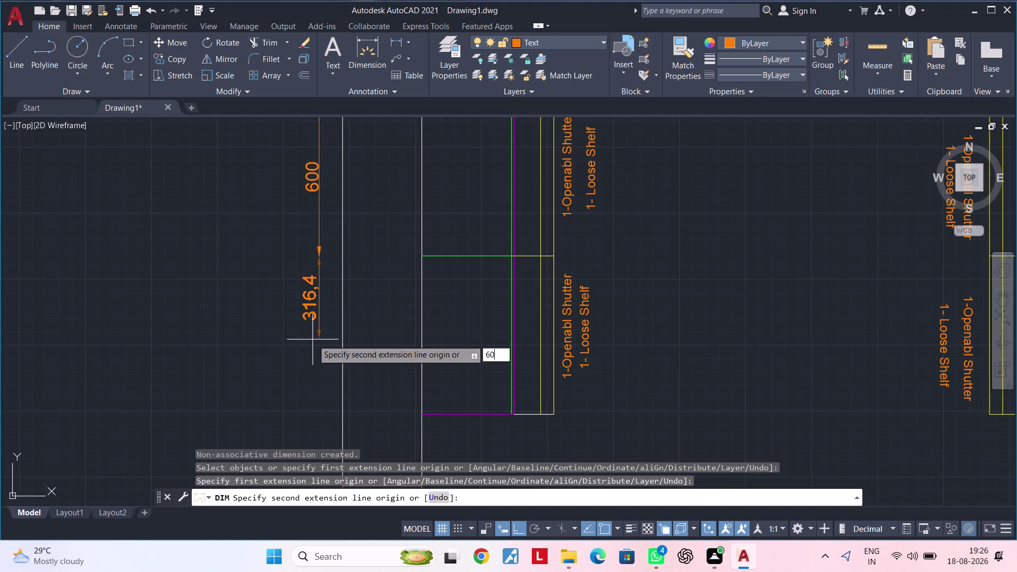
text(0)
key(Return)
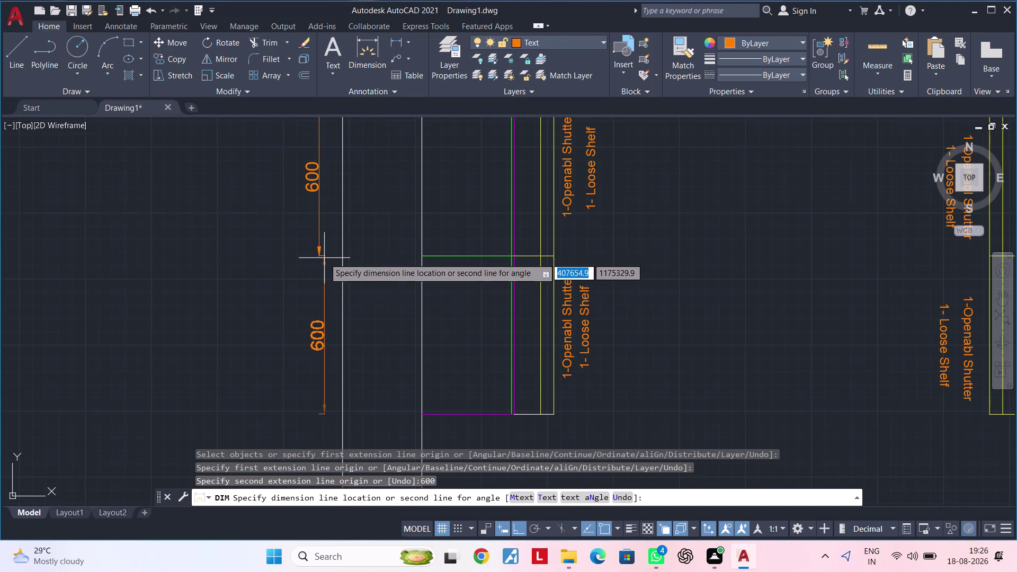
click(321, 255)
middle_drag(329, 358, 331, 247)
middle_drag(324, 306, 322, 275)
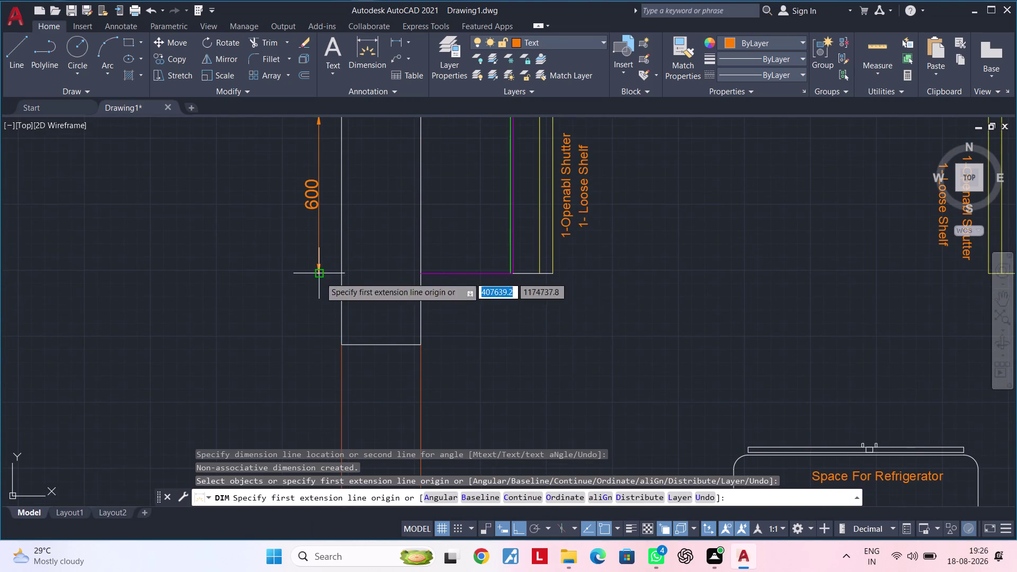
click(317, 270)
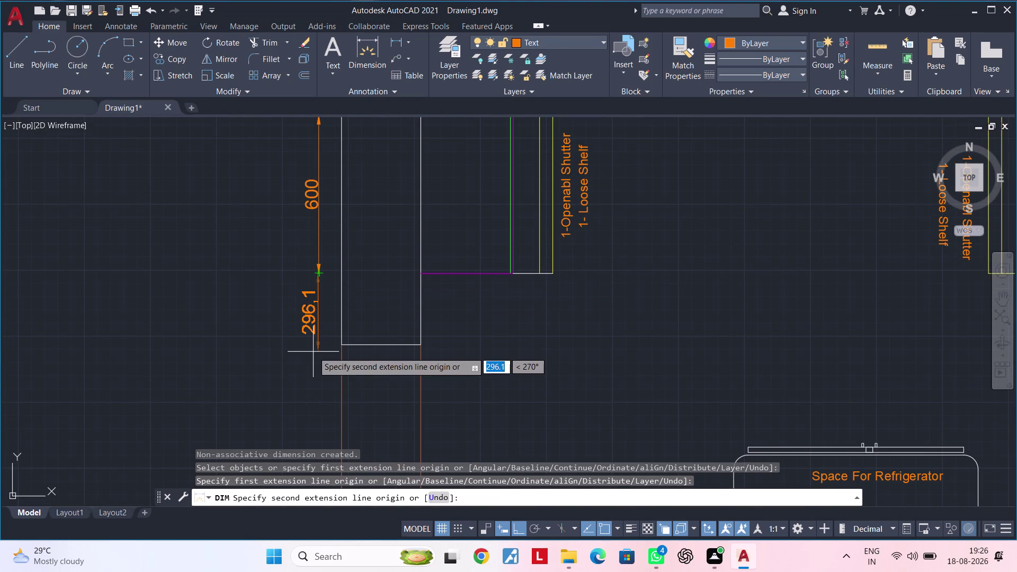
text(27)
text(0)
key(Return)
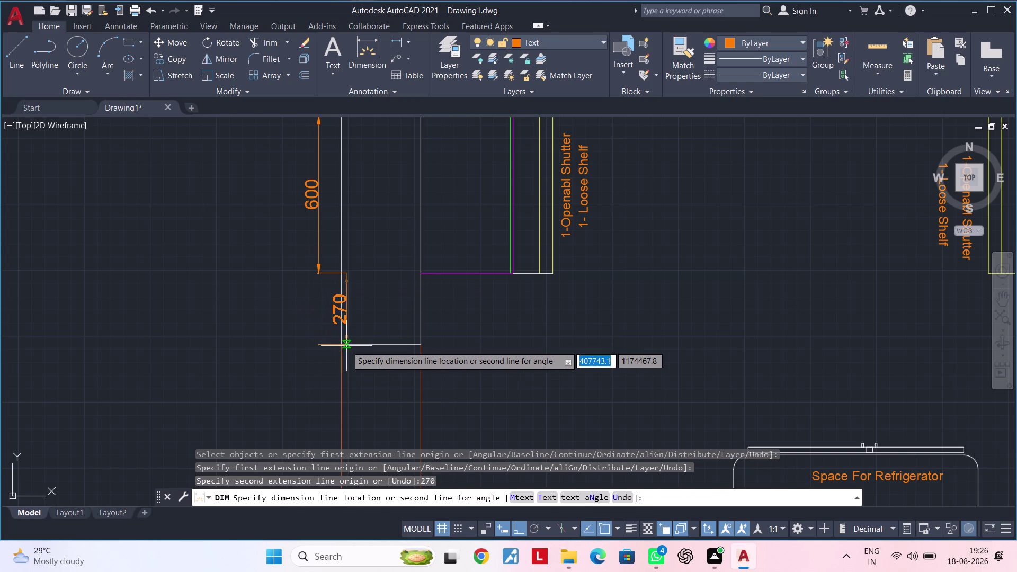
click(320, 273)
scroll(down, 3)
middle_drag(279, 321, 276, 415)
scroll(down, 3)
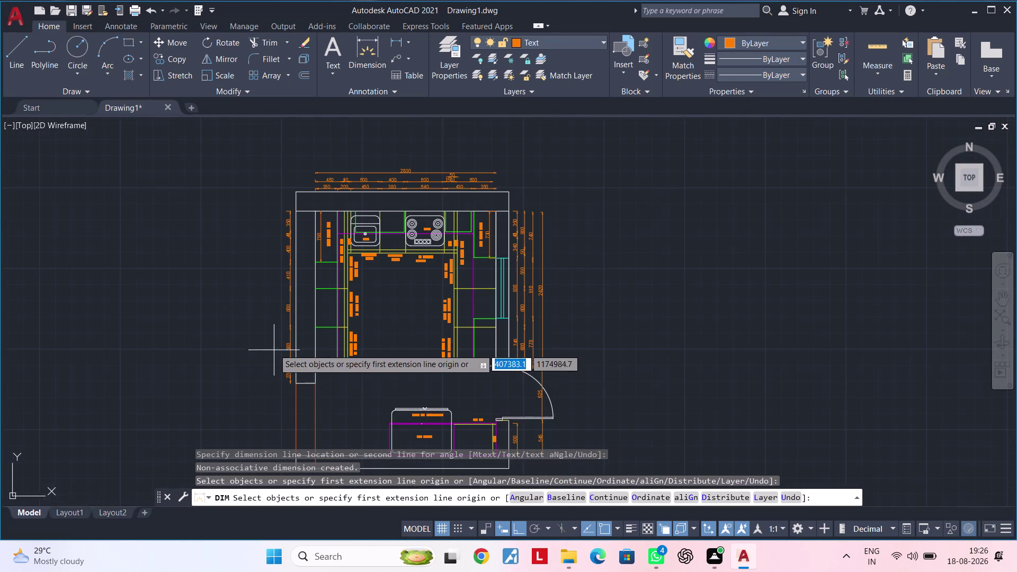
Place an outer 600 vertical dimension from the plan's top-left corner.
middle_drag(281, 328, 286, 313)
scroll(up, 3)
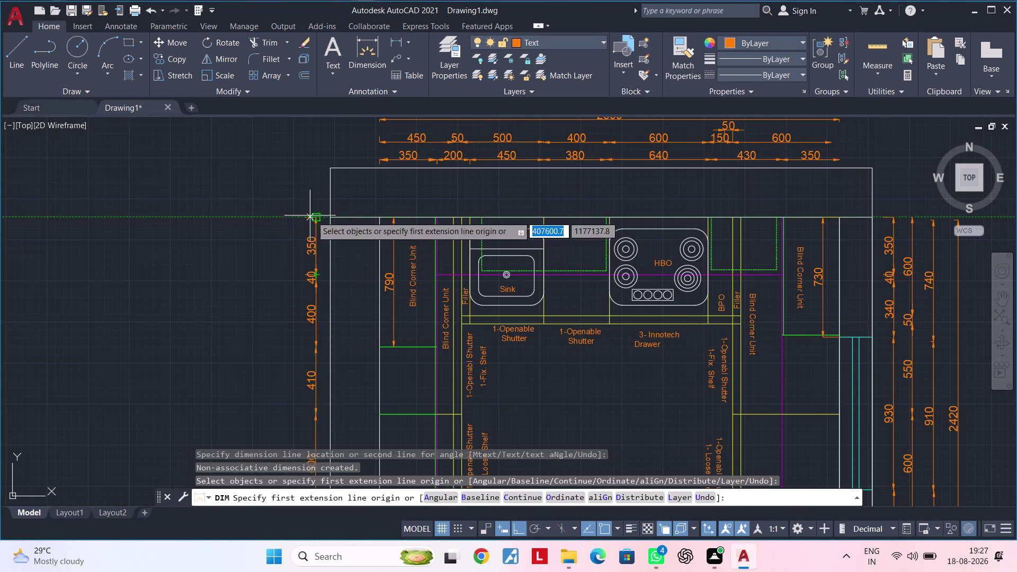
click(289, 218)
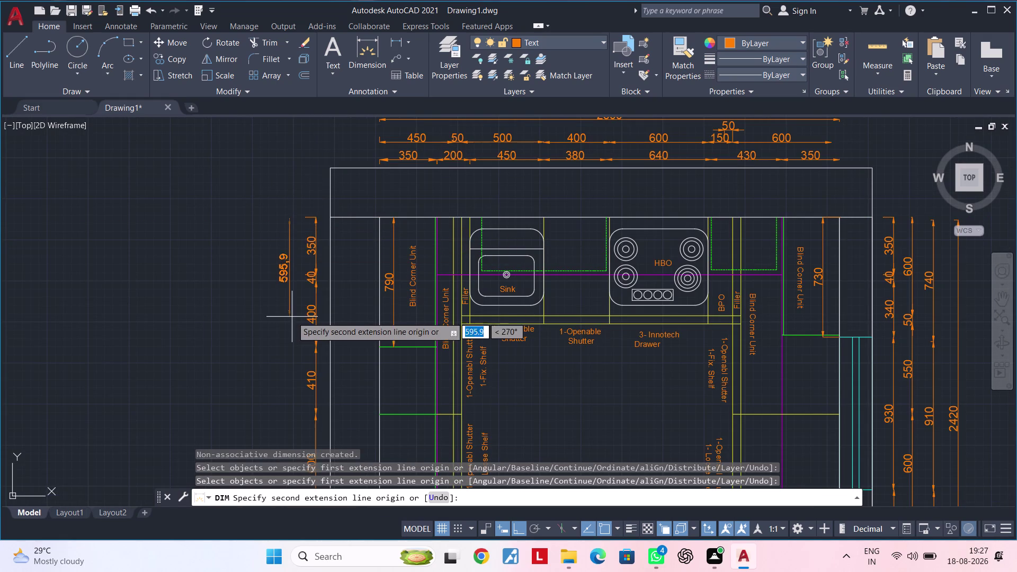
key(Escape)
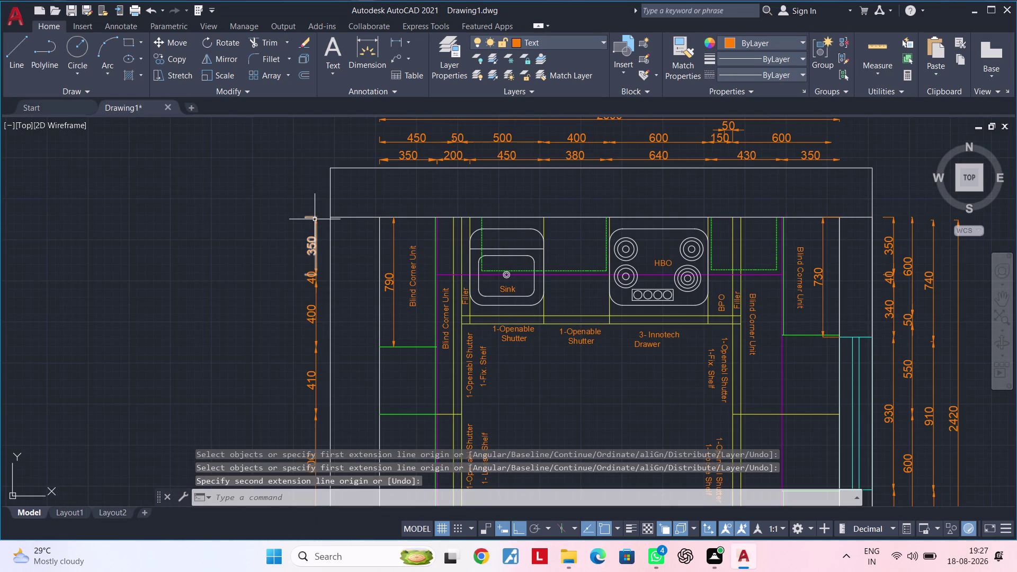
key(space)
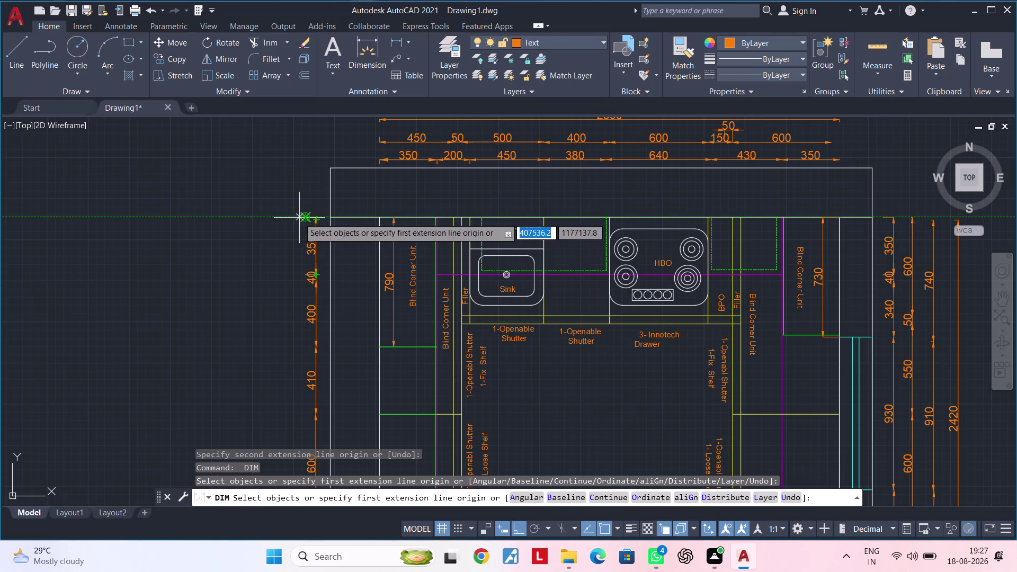
click(291, 217)
middle_drag(288, 322, 288, 262)
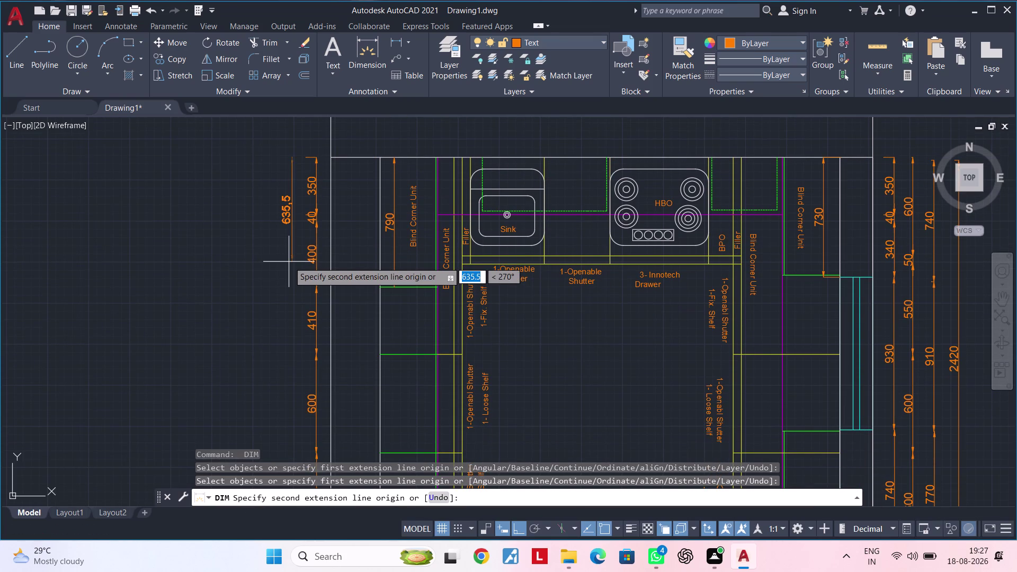
text(600)
key(Return)
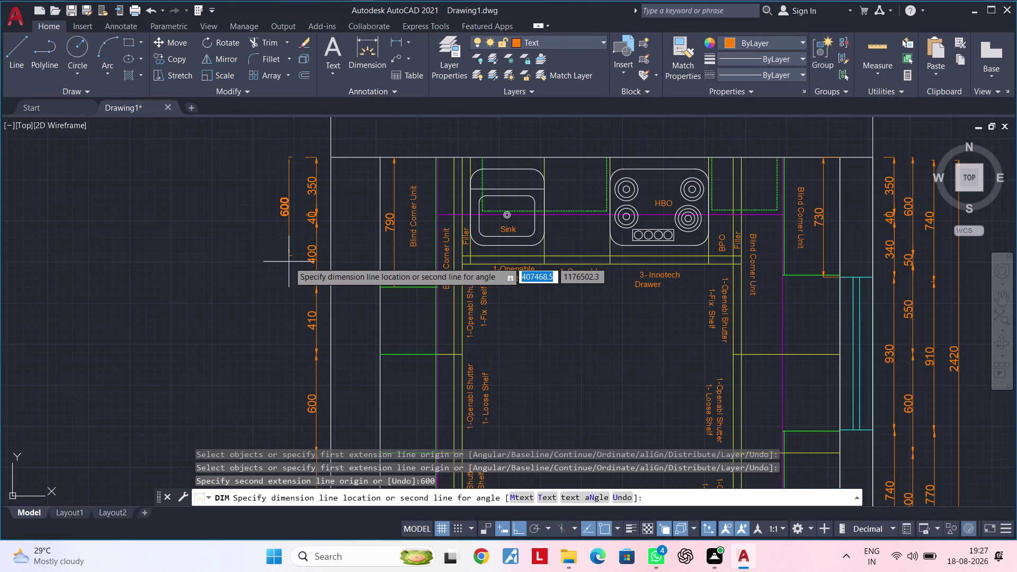
click(292, 259)
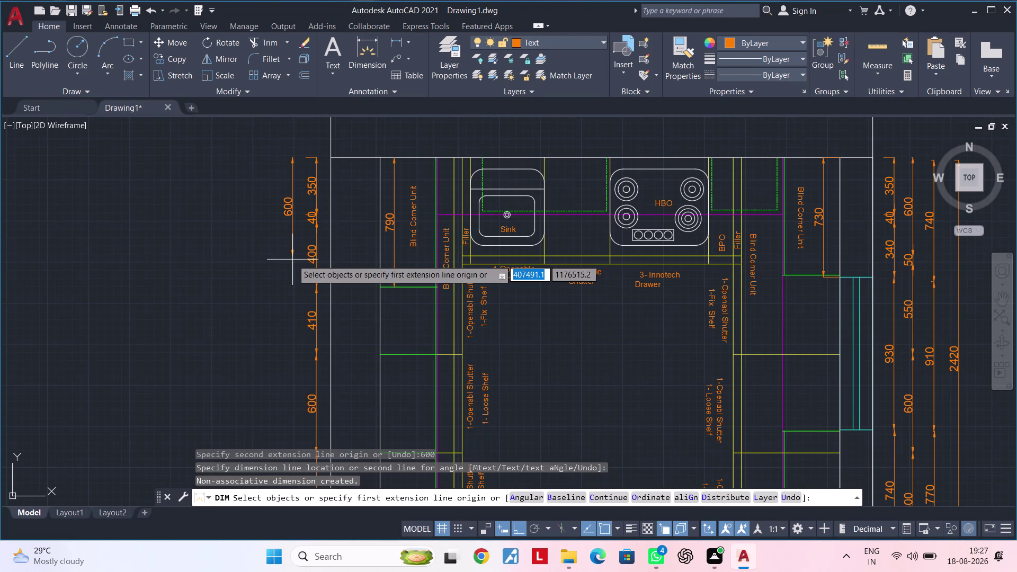
key(space)
Add a 50 vertical dimension below the 600, in line with it.
key(space)
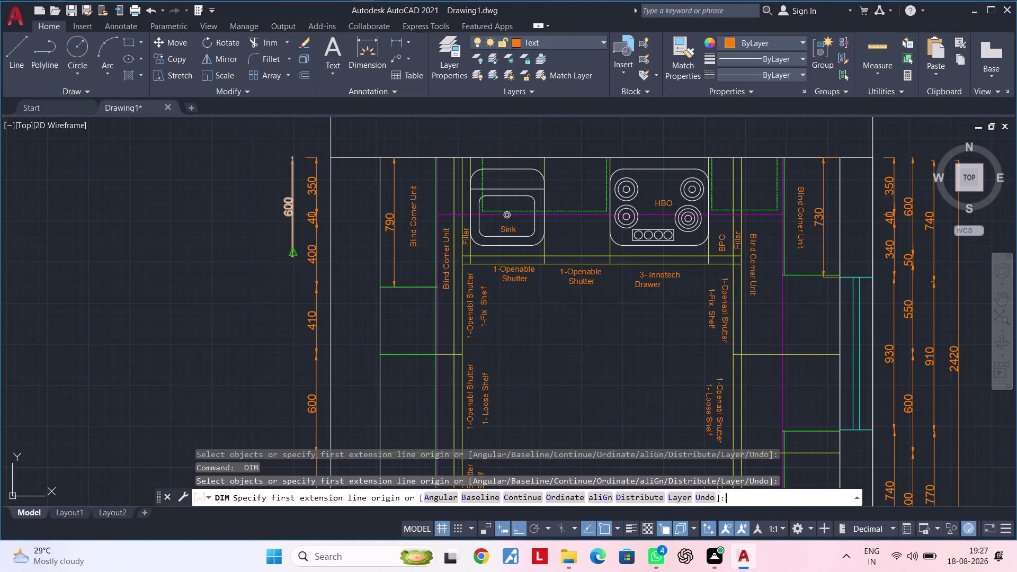
click(292, 255)
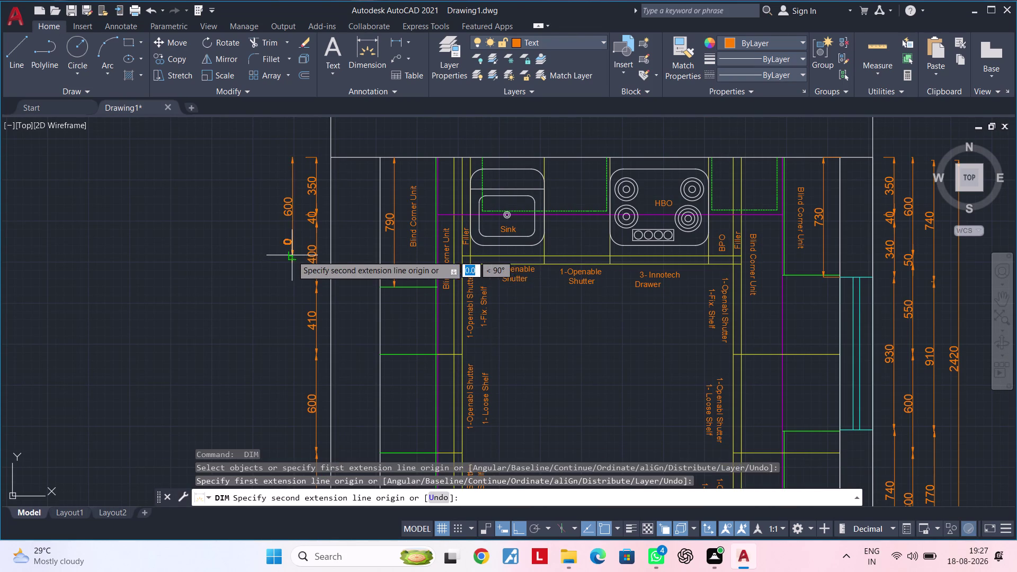
text(50)
key(Return)
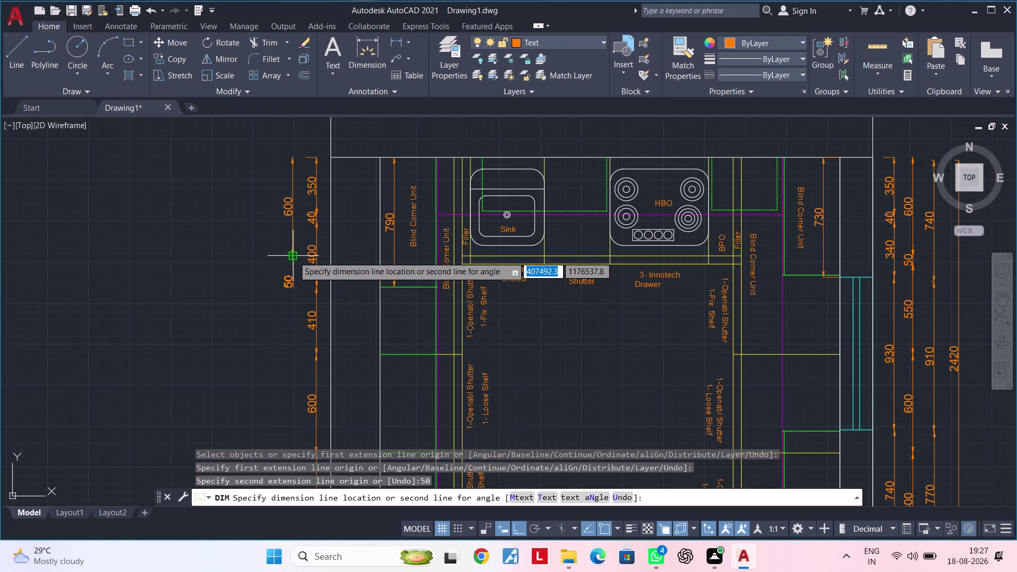
click(293, 256)
key(Escape)
key(Escape)
scroll(up, 3)
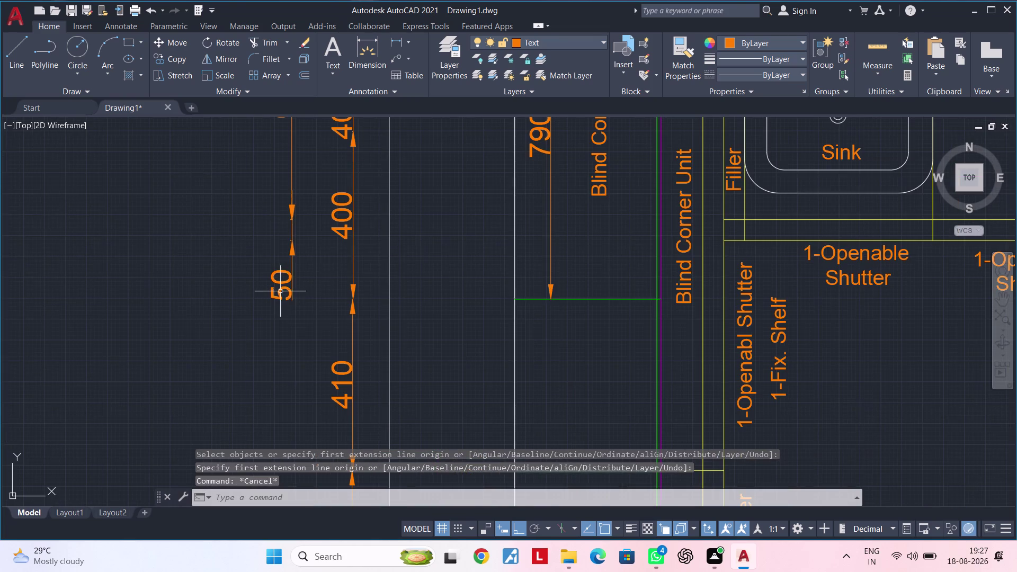
Add a 550 vertical dimension below the 50 in the outer chain.
click(278, 290)
click(279, 284)
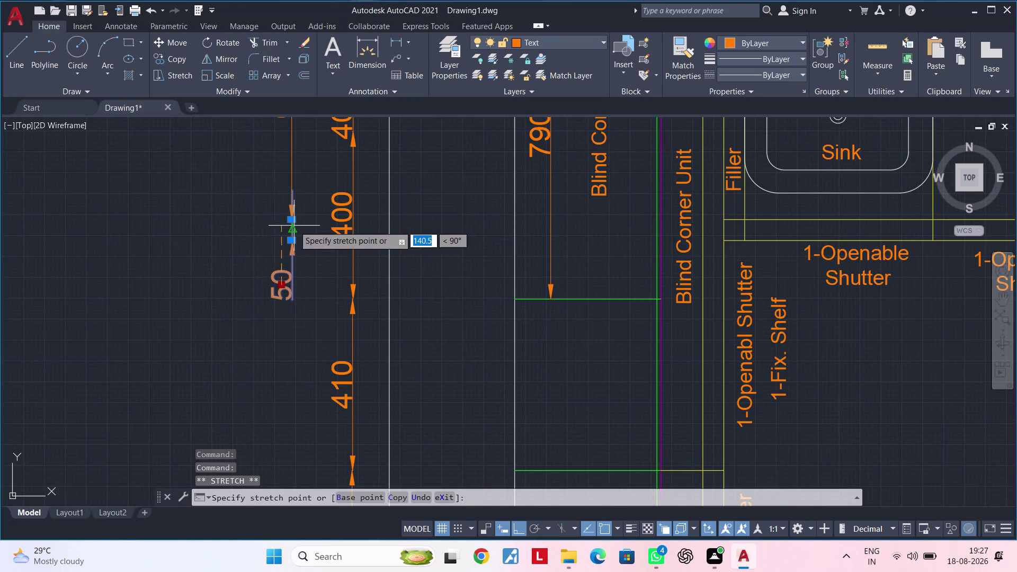
click(291, 226)
scroll(down, 3)
middle_drag(294, 261, 249, 260)
key(Escape)
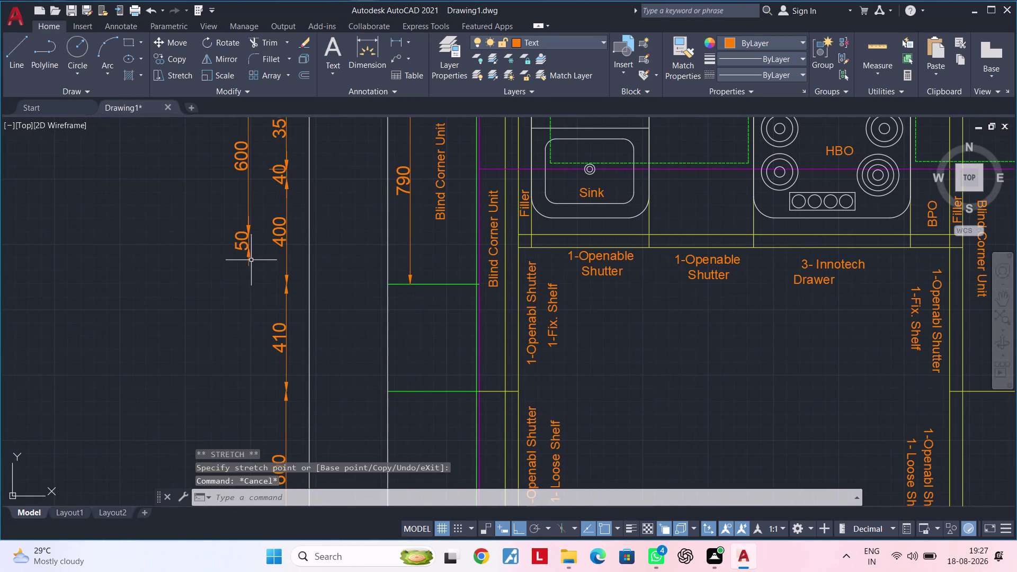
key(space)
scroll(up, 3)
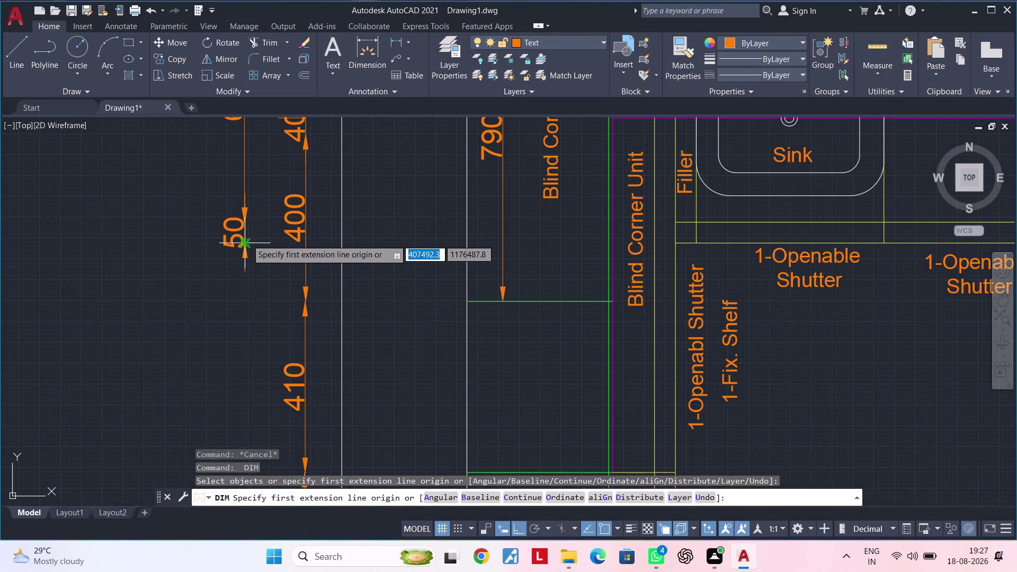
click(247, 239)
scroll(down, 3)
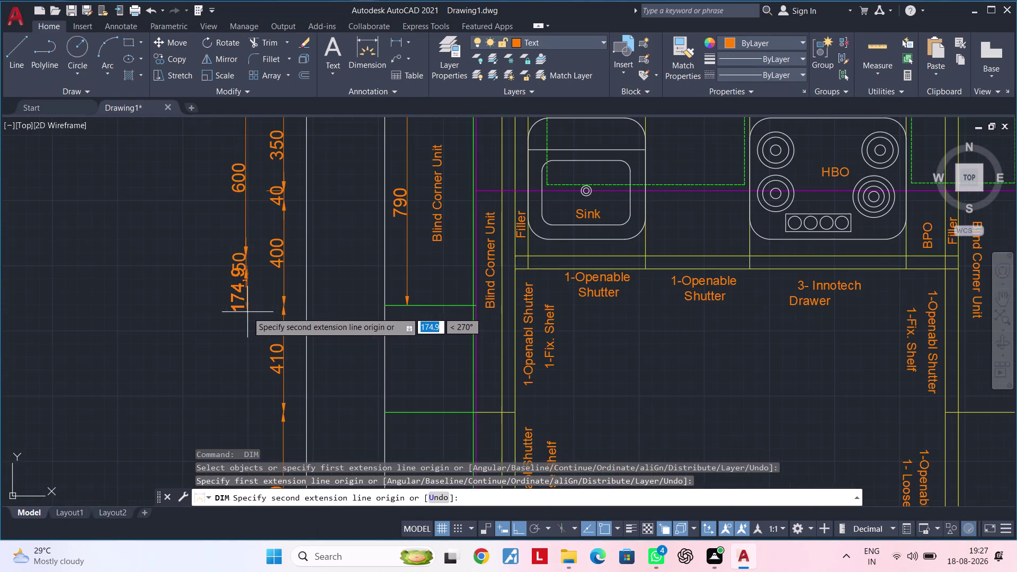
middle_drag(247, 311, 246, 254)
text(55)
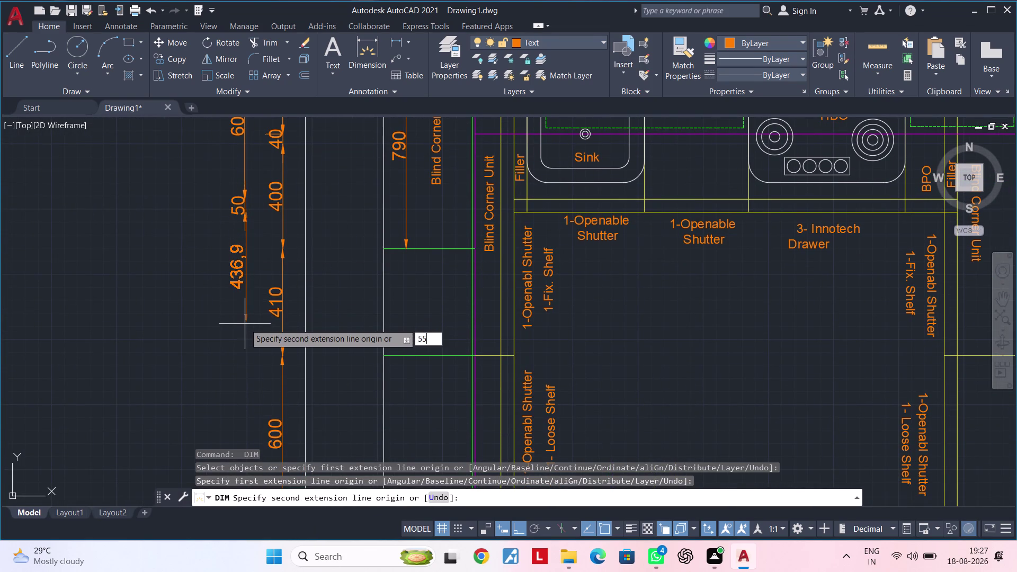
text(0)
key(Return)
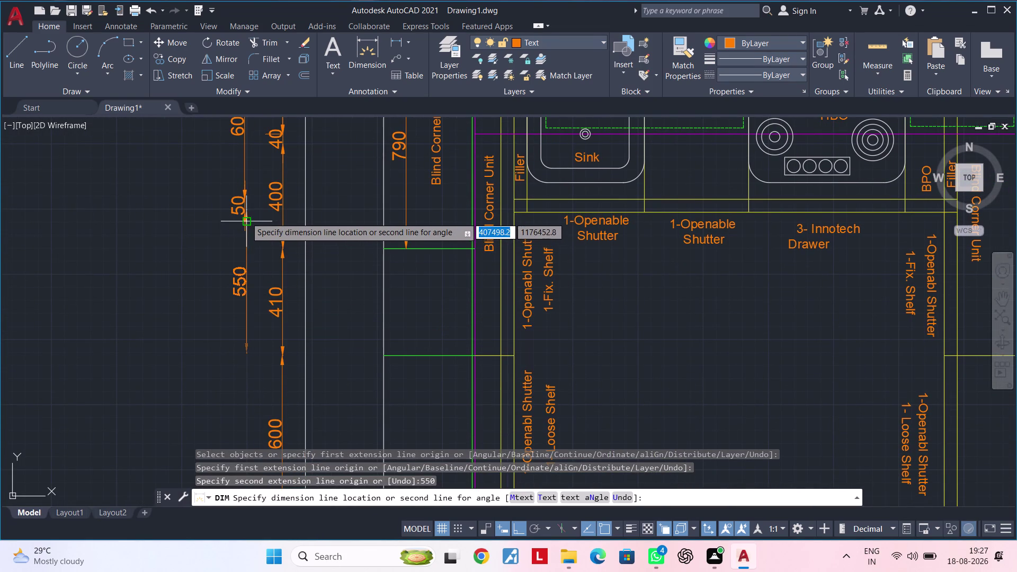
click(246, 209)
Extend the outer chain with two 600 vertical dimensions below the 550.
middle_drag(241, 303, 224, 218)
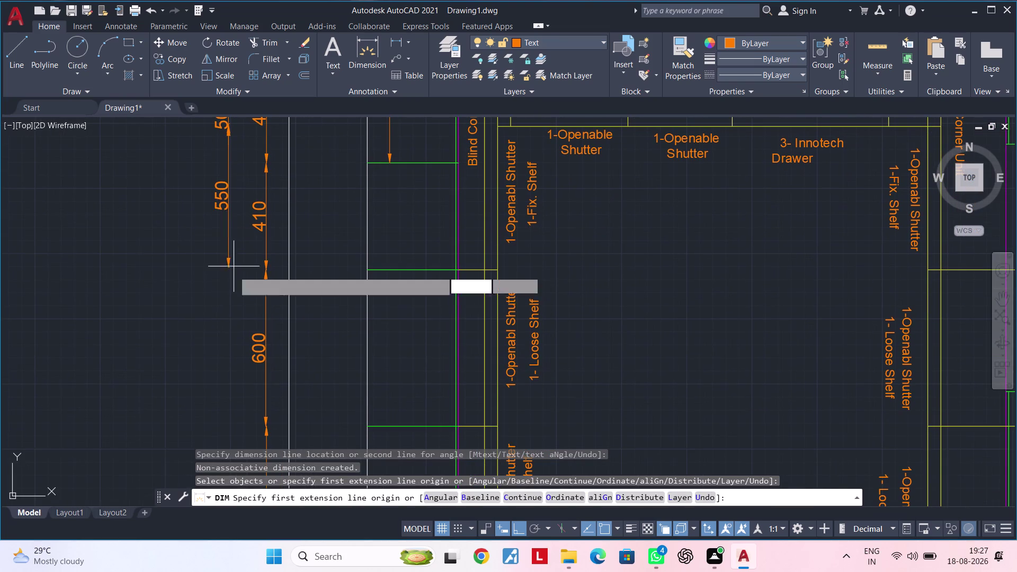
click(230, 264)
middle_drag(225, 355, 231, 282)
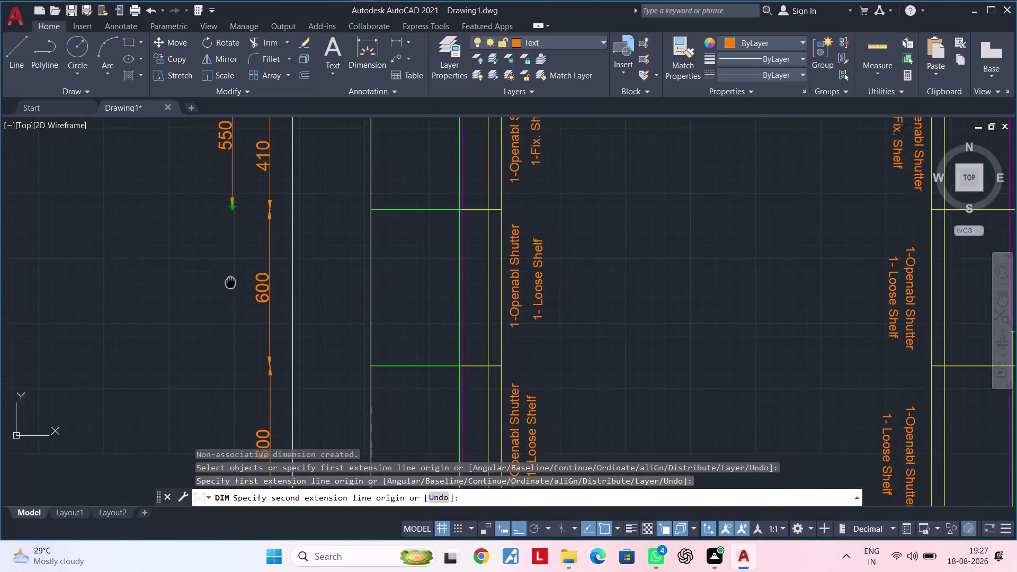
middle_drag(231, 282, 233, 253)
text(6)
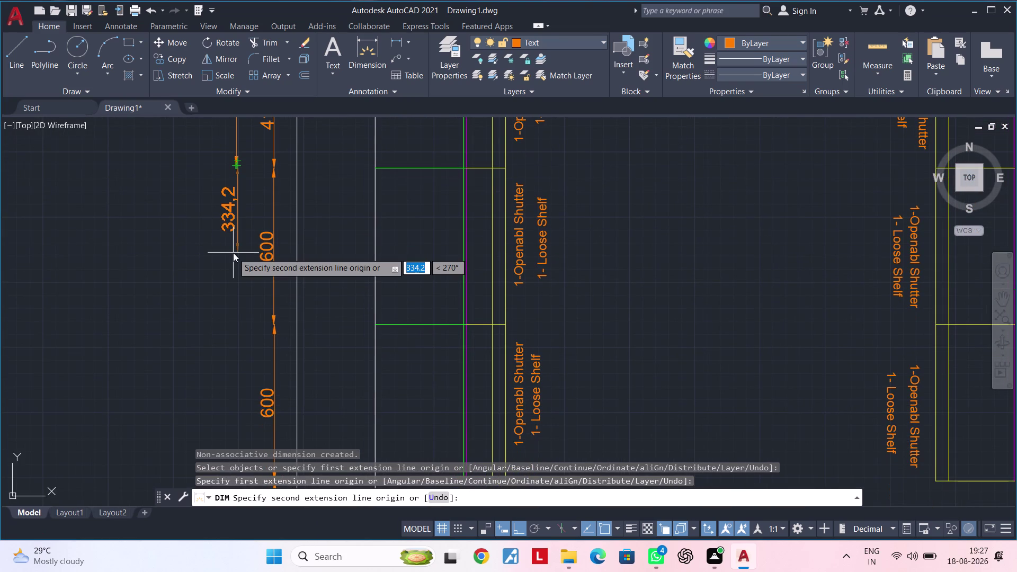
text(00)
key(Return)
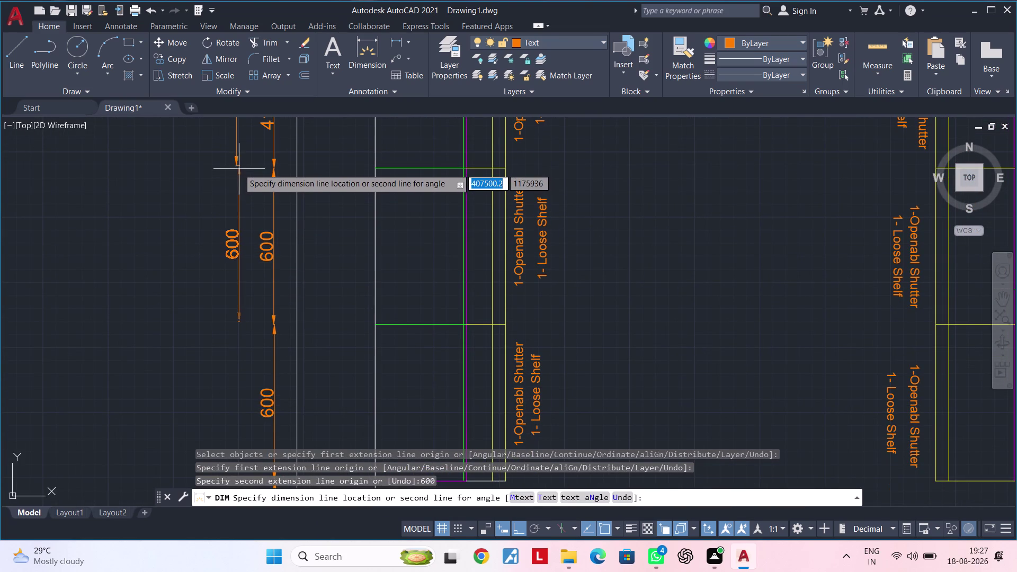
click(236, 167)
middle_drag(228, 327, 227, 192)
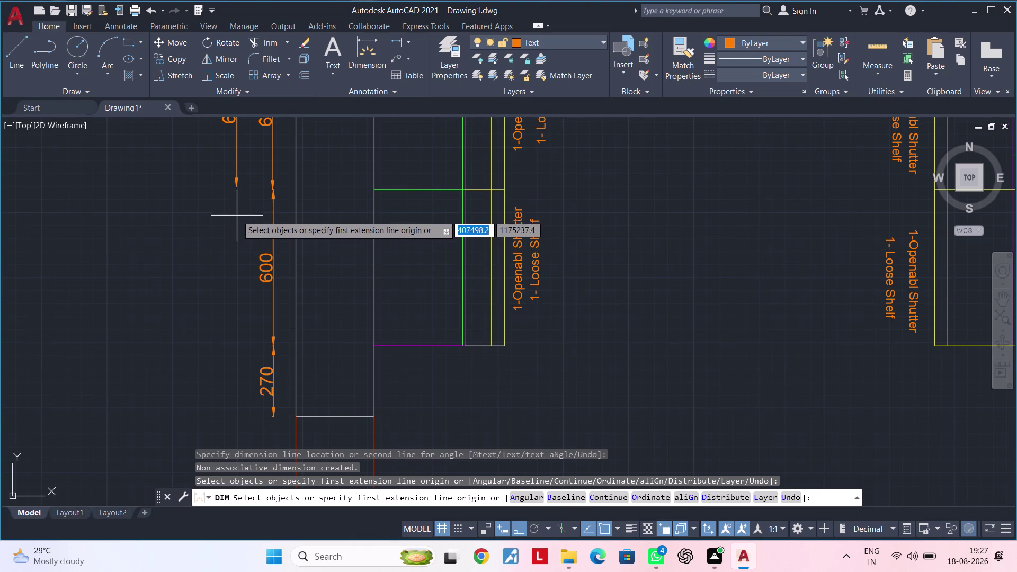
click(236, 189)
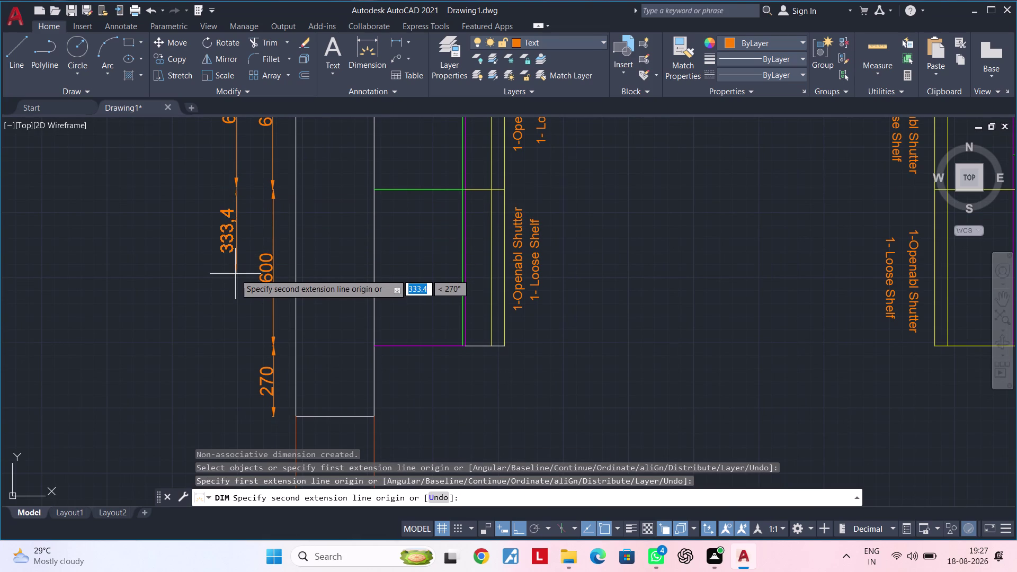
text(600)
key(Return)
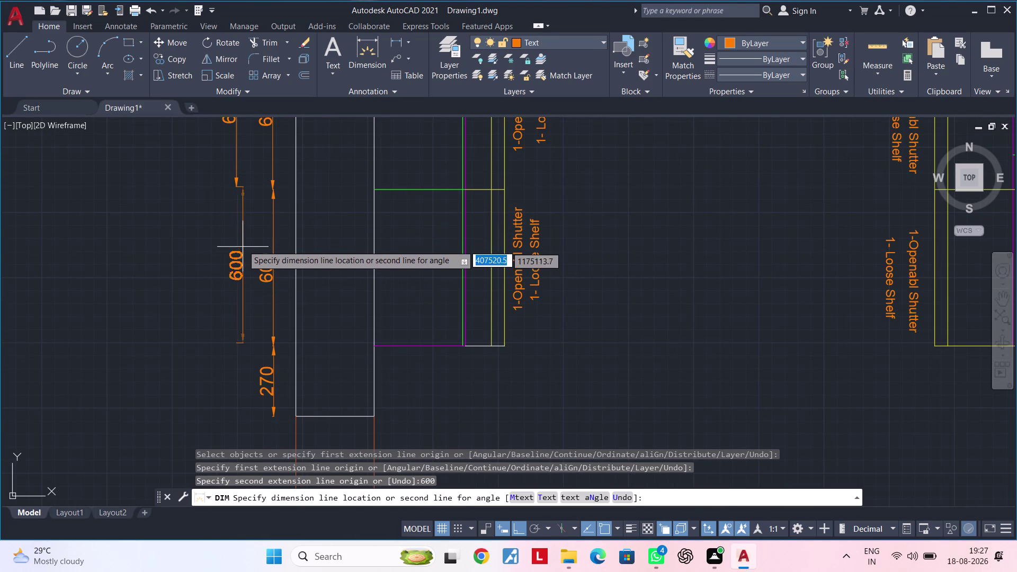
click(236, 185)
middle_drag(235, 358, 226, 287)
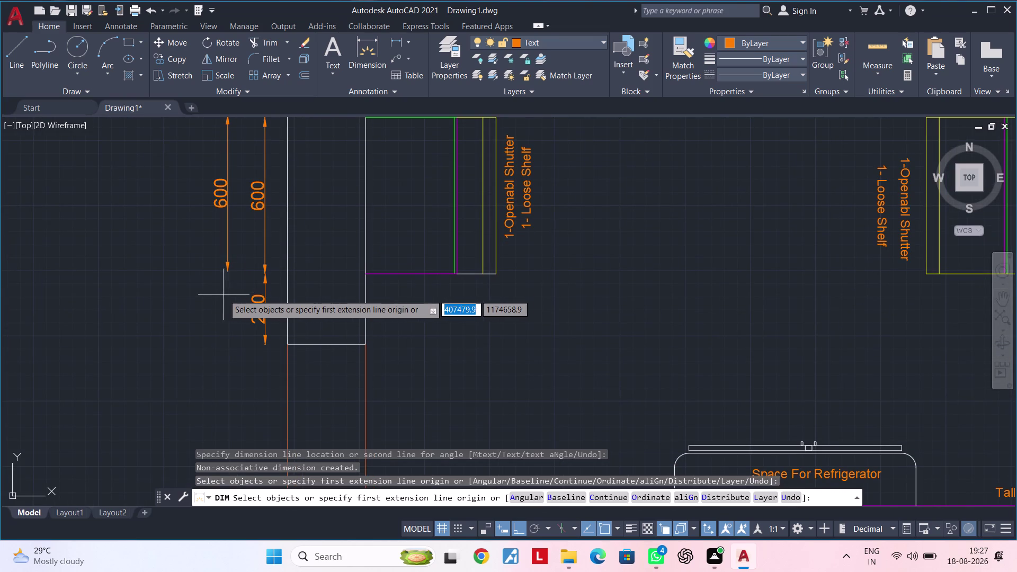
middle_drag(223, 296, 246, 376)
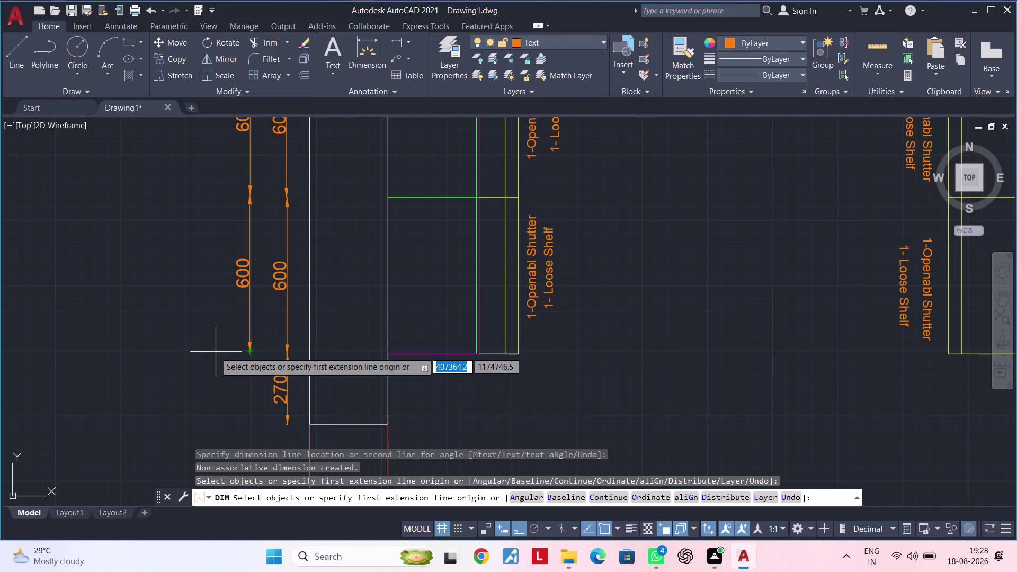
scroll(down, 3)
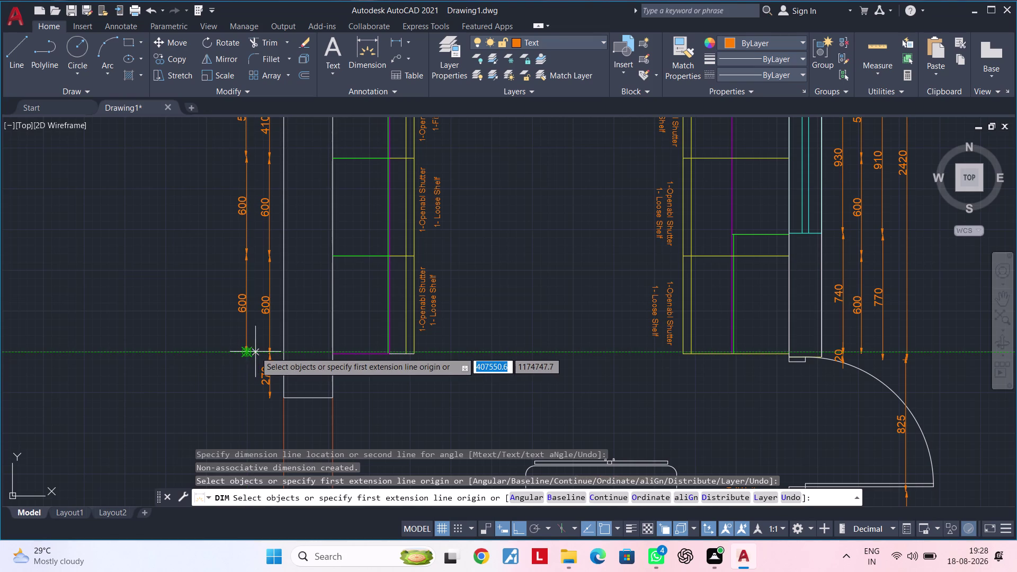
Begin a 2400 overall dimension from the chain's bottom, then cancel it.
click(224, 351)
scroll(down, 3)
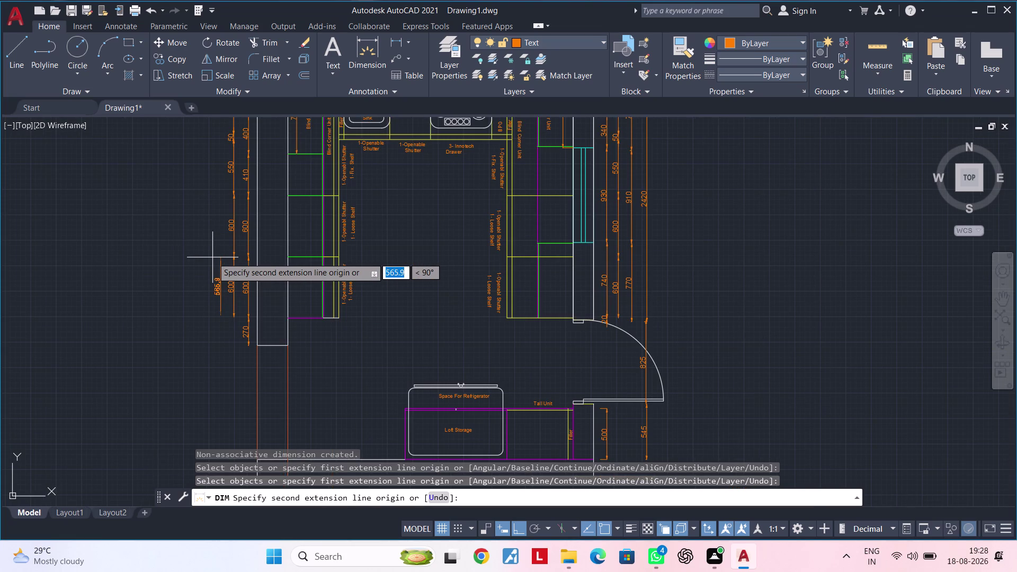
middle_drag(216, 225, 203, 331)
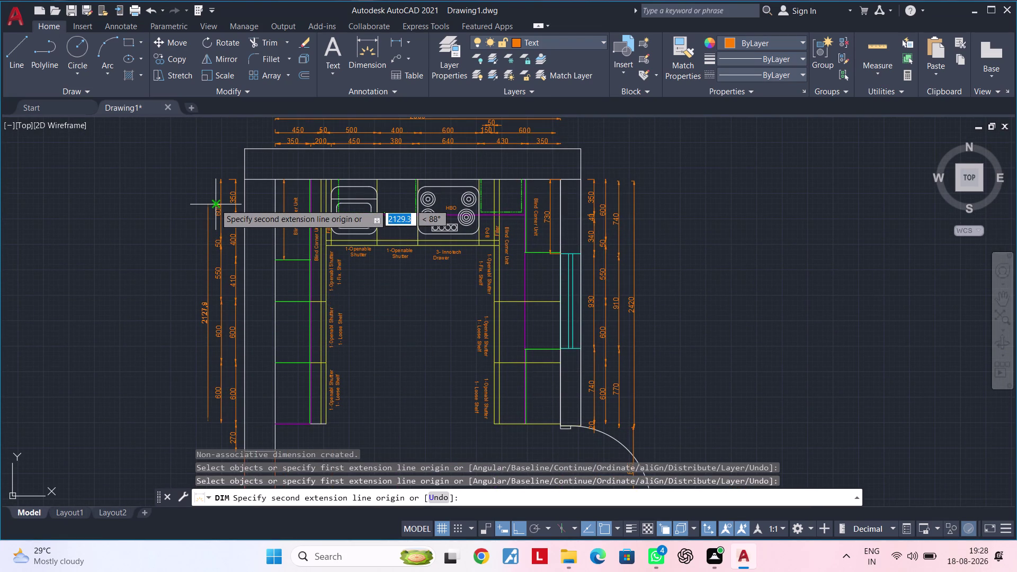
text(24)
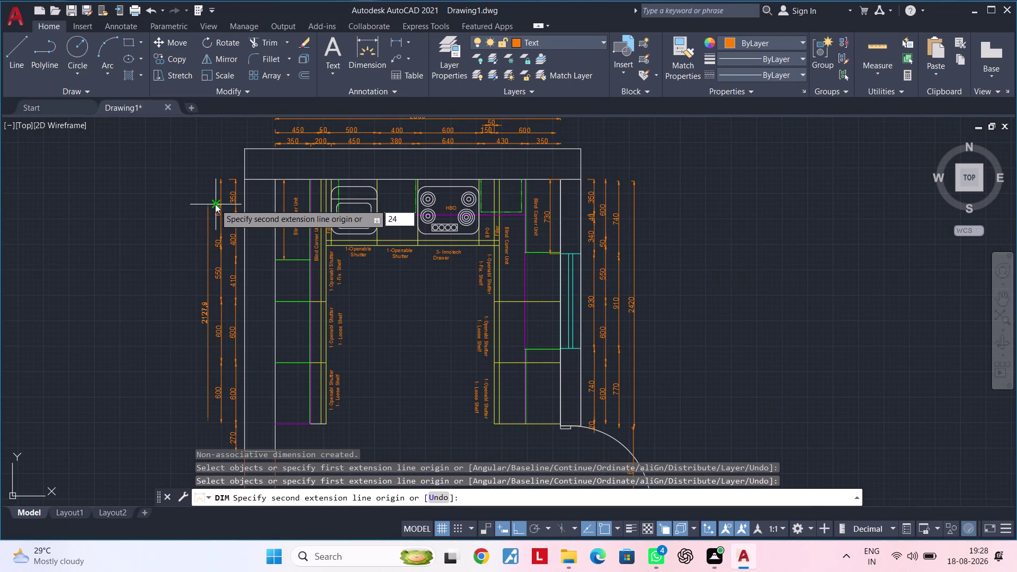
text(00)
key(Return)
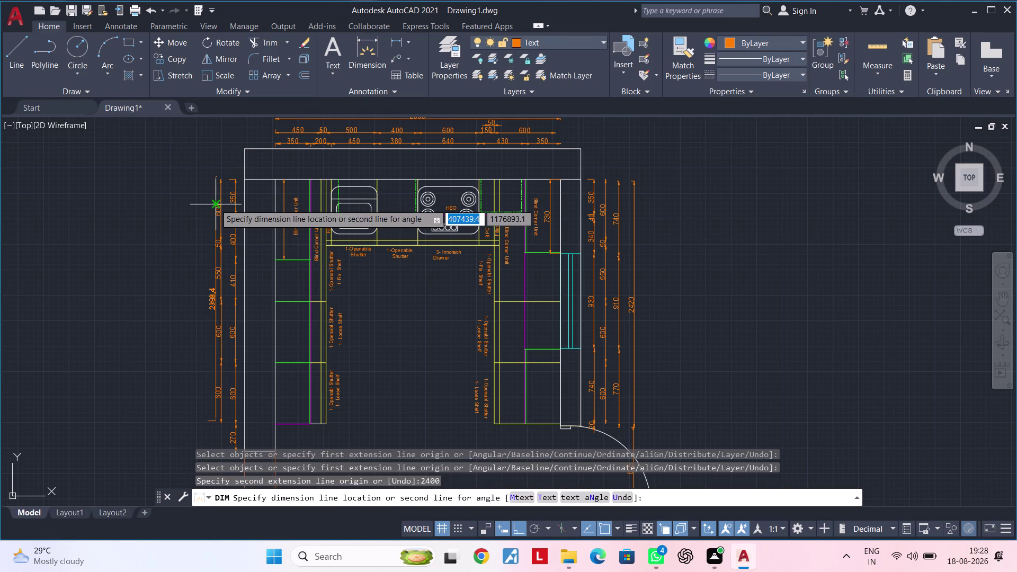
scroll(up, 3)
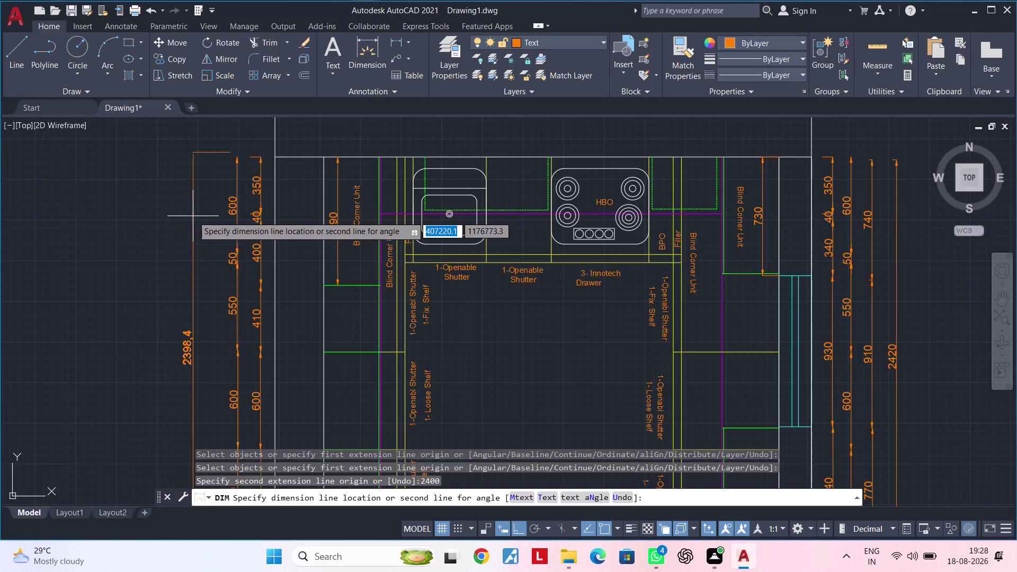
key(Escape)
Redraw the 2400 overall dimension from the chain's bottom and place it left.
scroll(down, 3)
middle_drag(195, 246, 202, 203)
scroll(up, 3)
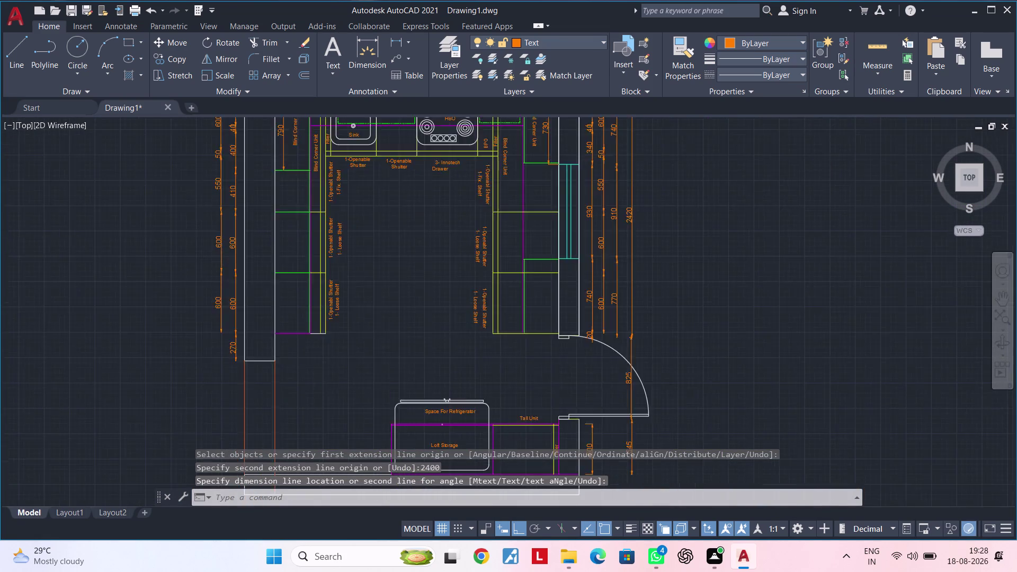
middle_drag(207, 313, 203, 271)
key(space)
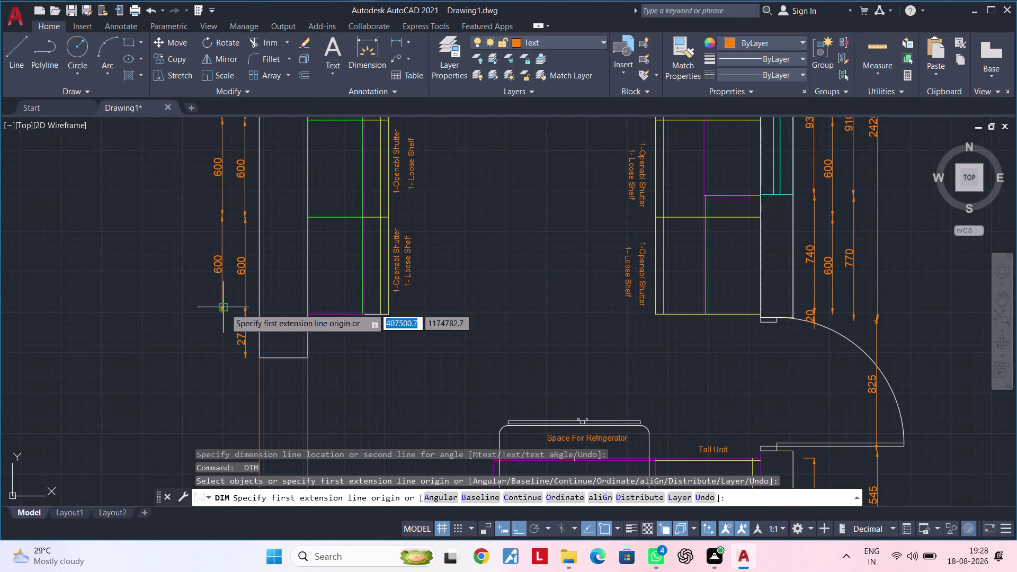
click(188, 310)
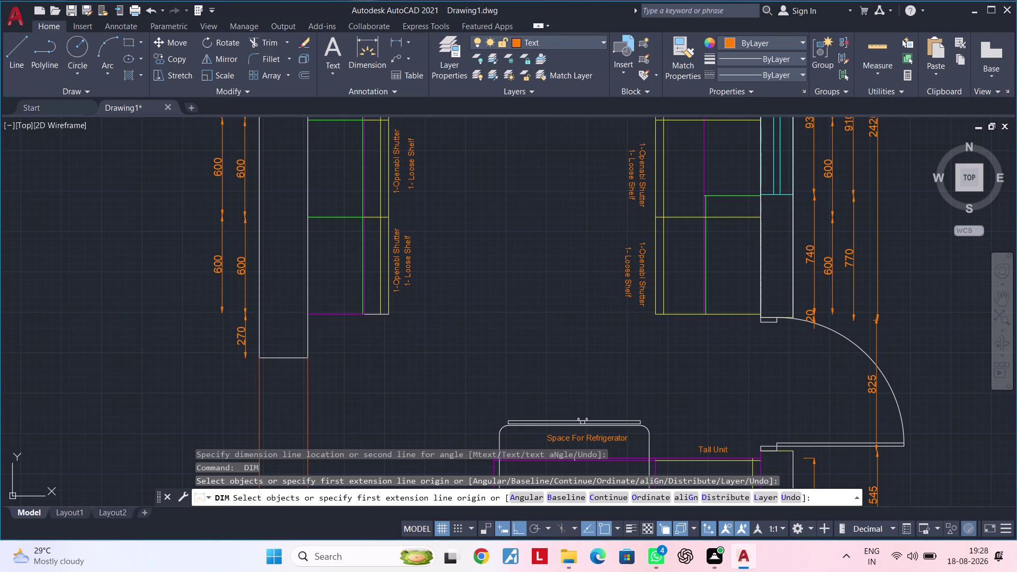
text(2400)
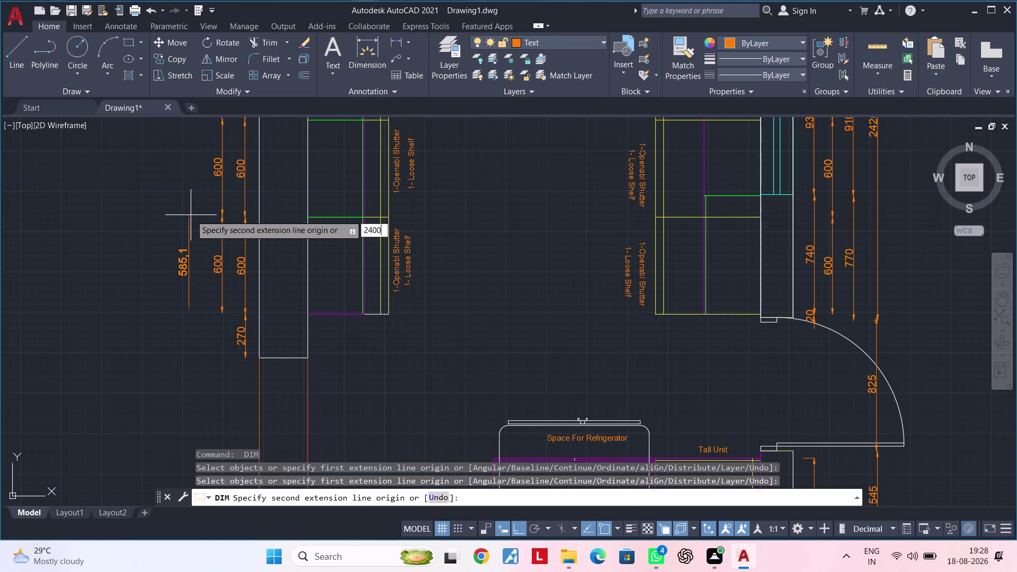
key(Return)
scroll(down, 3)
middle_drag(191, 215, 192, 301)
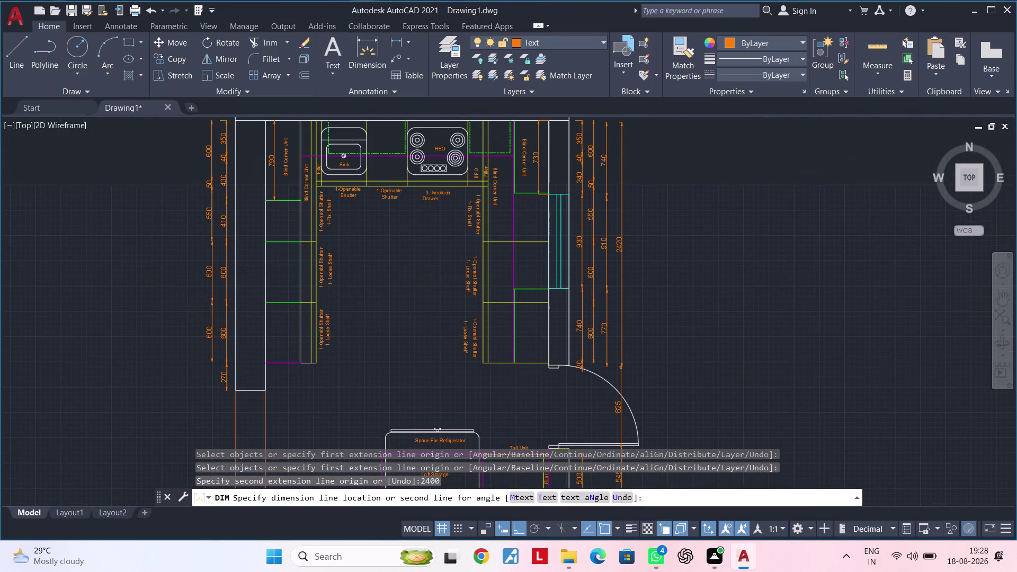
click(195, 301)
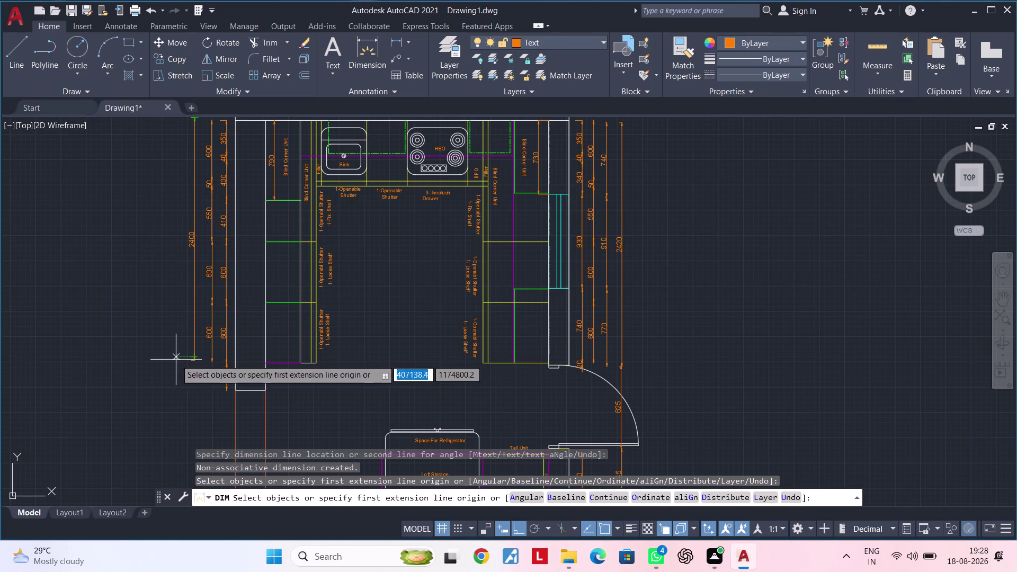
Place a 2670 overall vertical dimension outside the 2400, then exit dimensioning.
click(169, 360)
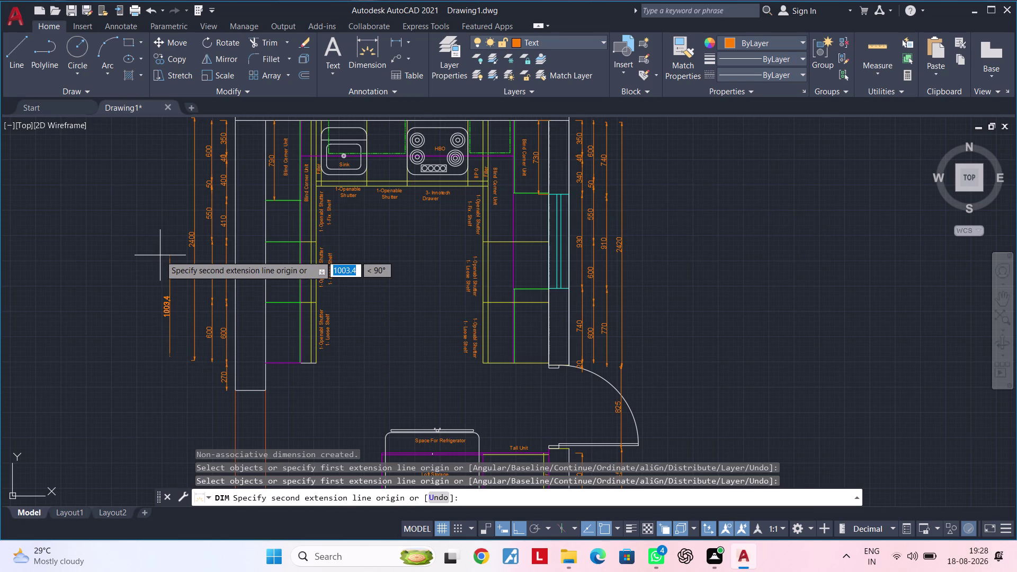
text(2670)
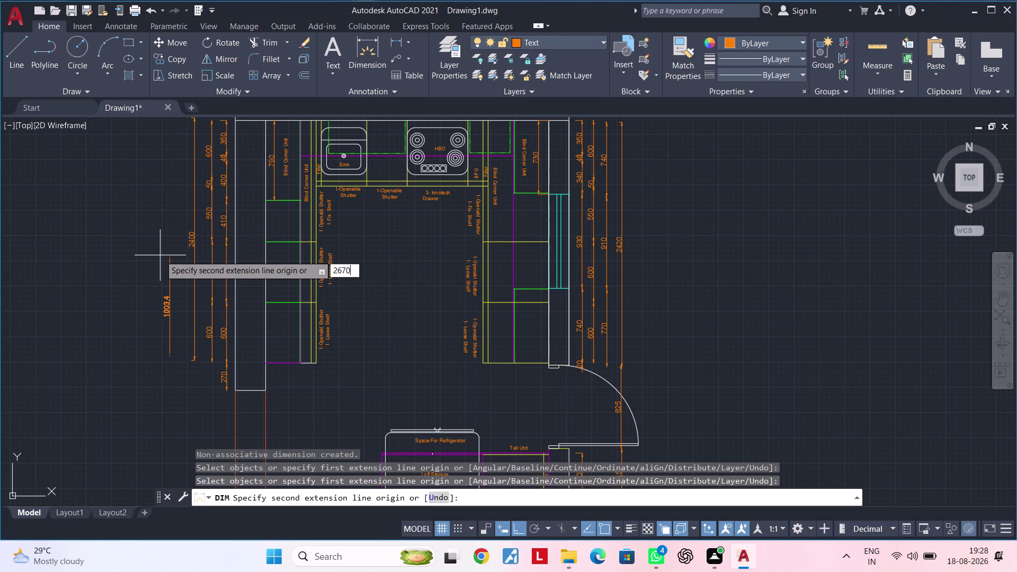
key(Return)
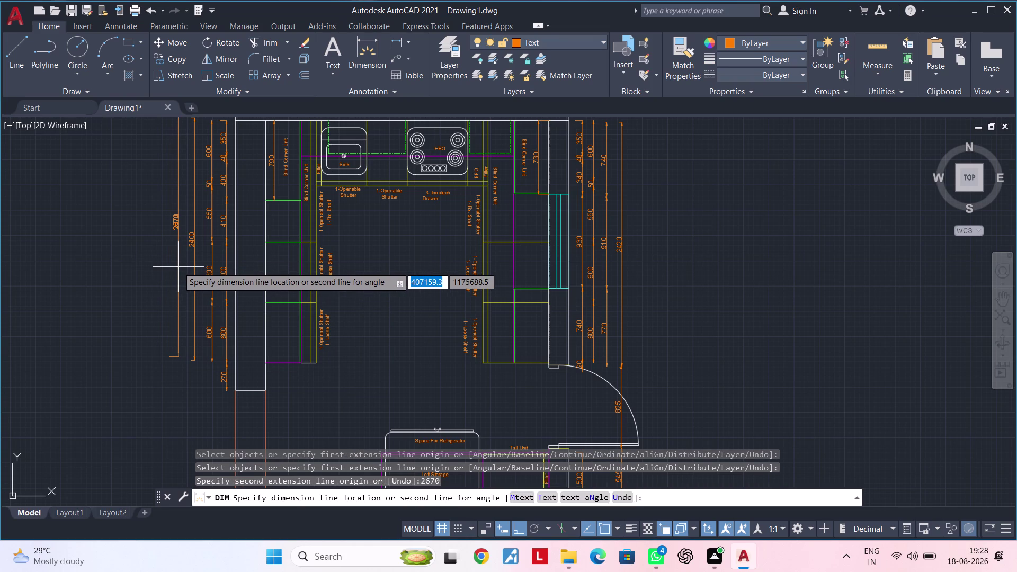
click(178, 267)
scroll(down, 3)
middle_drag(164, 282, 161, 360)
middle_drag(160, 359, 164, 301)
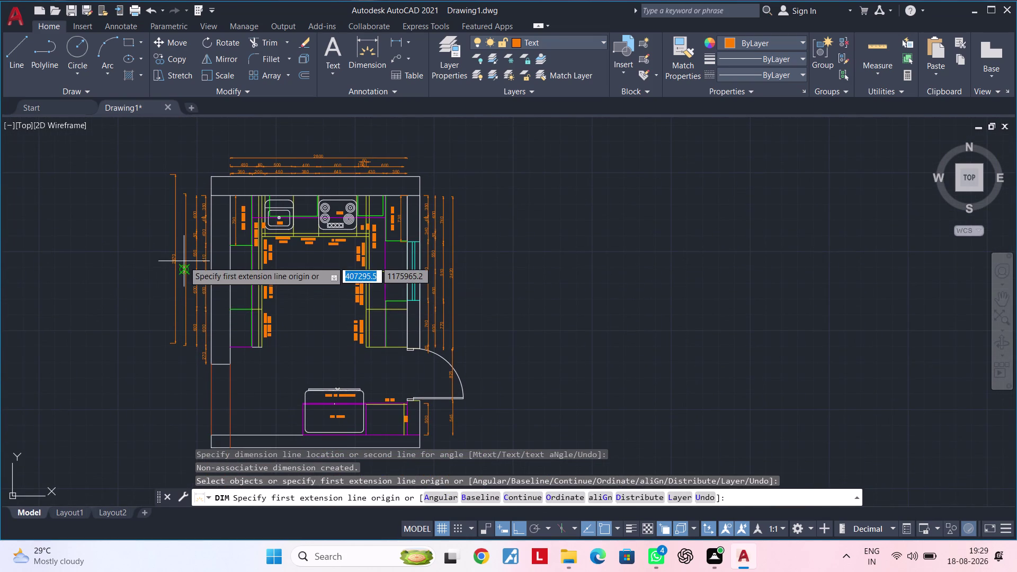
scroll(up, 3)
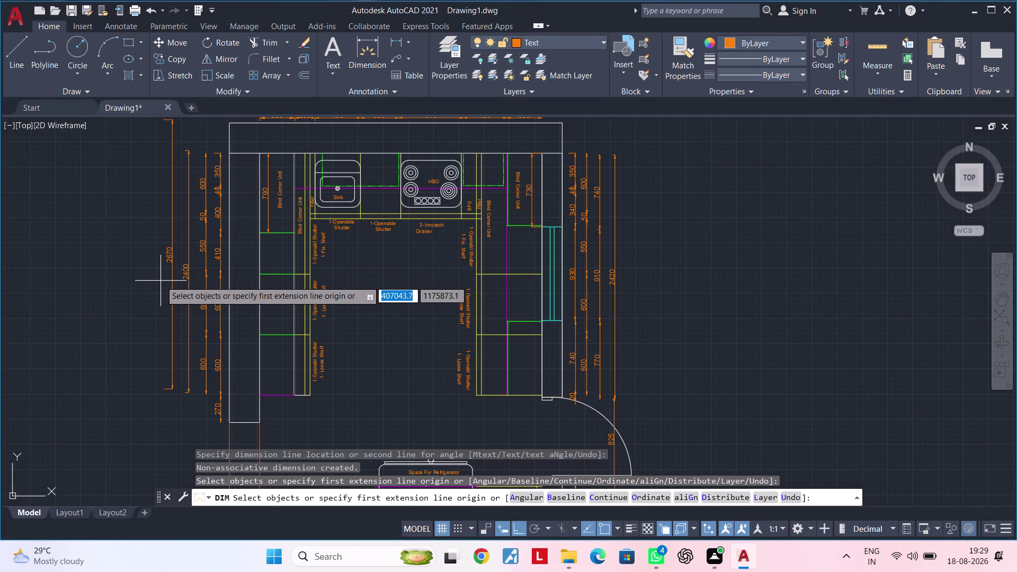
key(Escape)
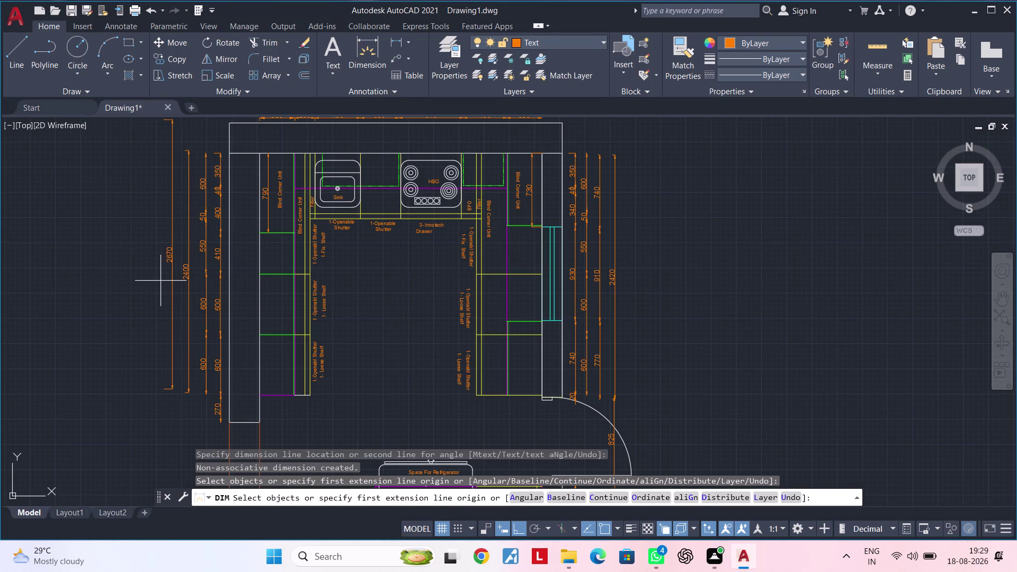
key(Escape)
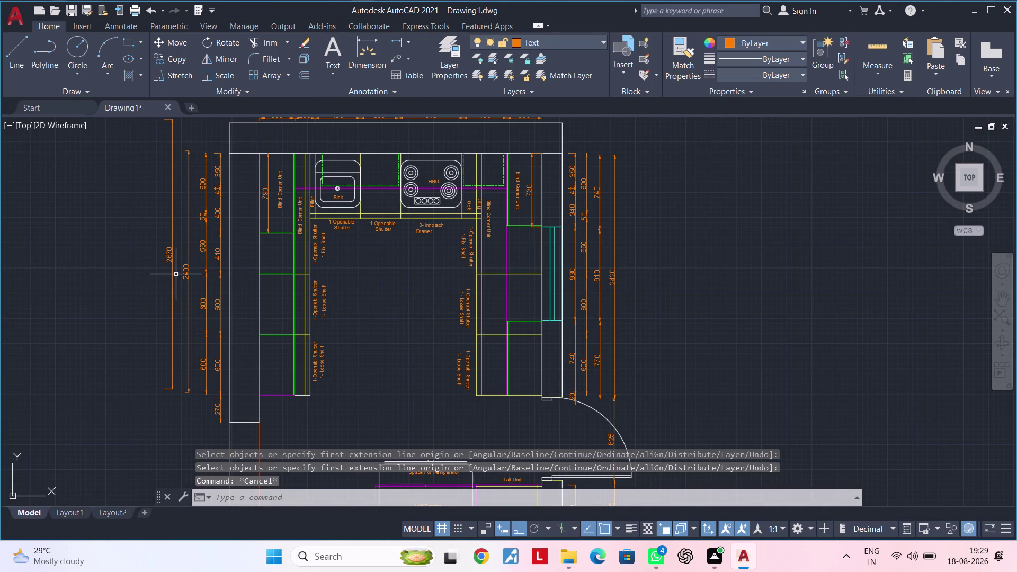
Erase the first unwanted overall dimension on the plan's left side.
click(172, 275)
key(Delete)
key(Delete)
middle_drag(166, 257, 166, 348)
key(Escape)
key(Escape)
scroll(up, 3)
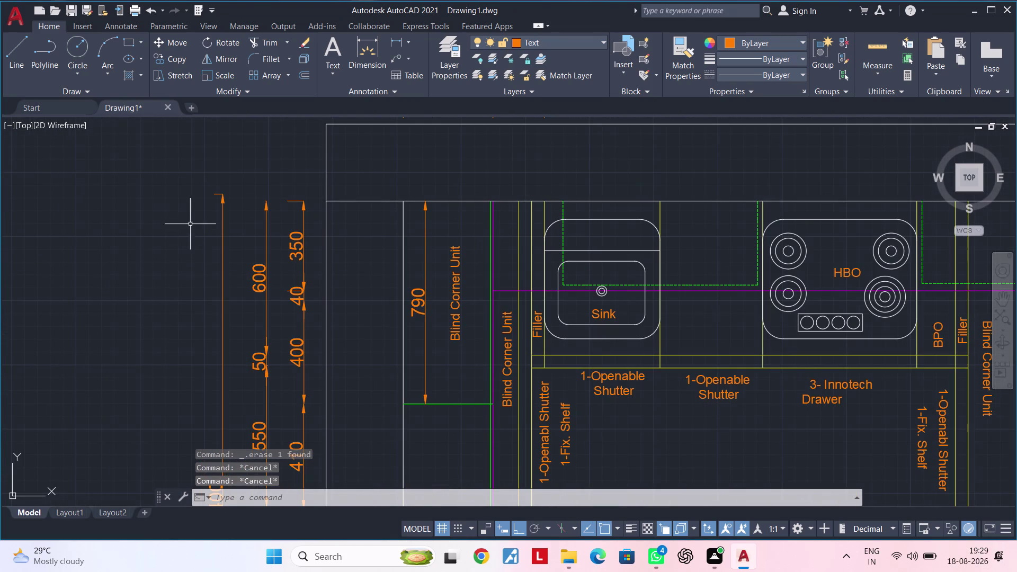
Cancel an accidental grip stretch and erase the remaining new left-side dimension.
click(222, 201)
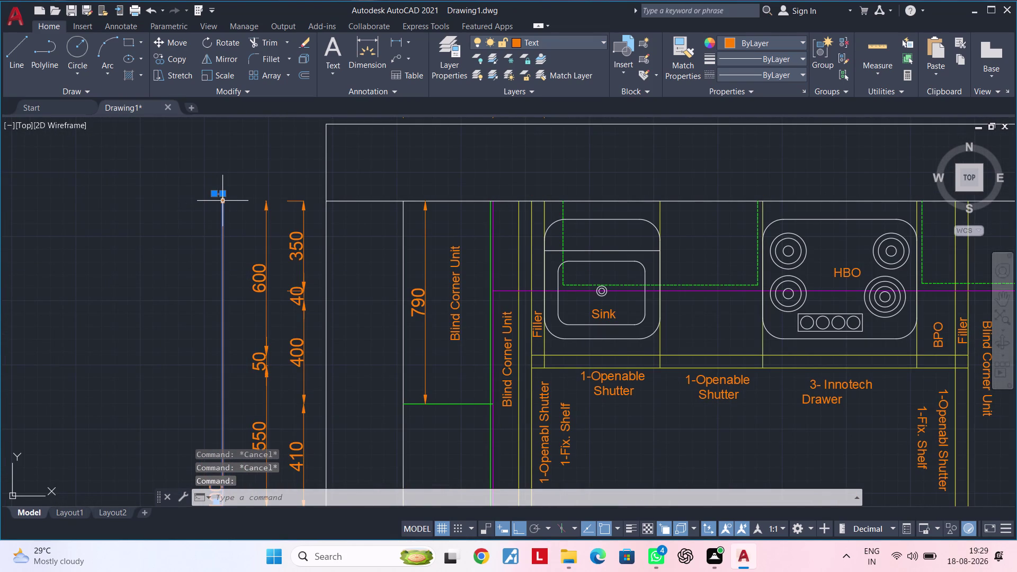
click(222, 192)
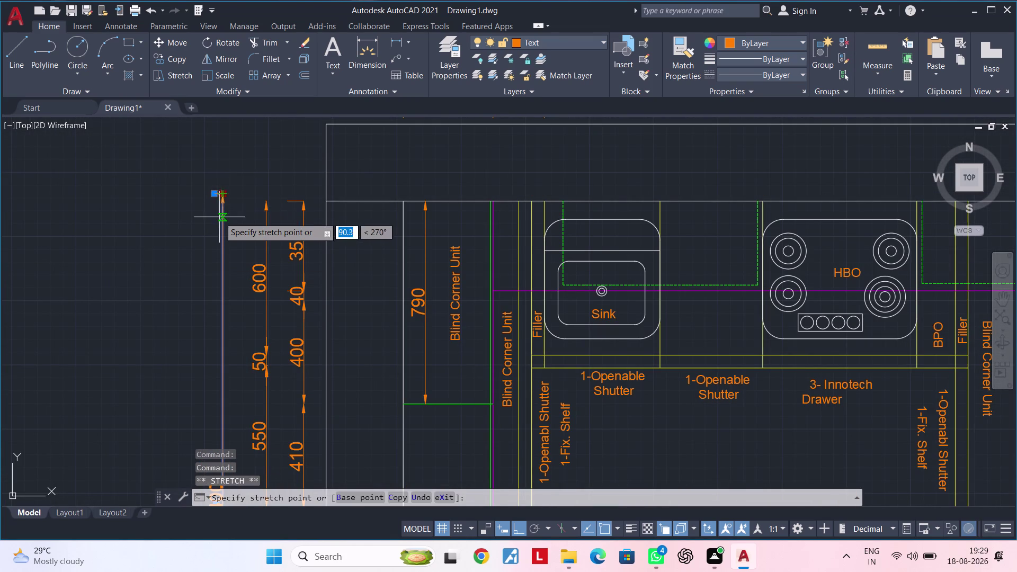
key(Escape)
key(Escape)
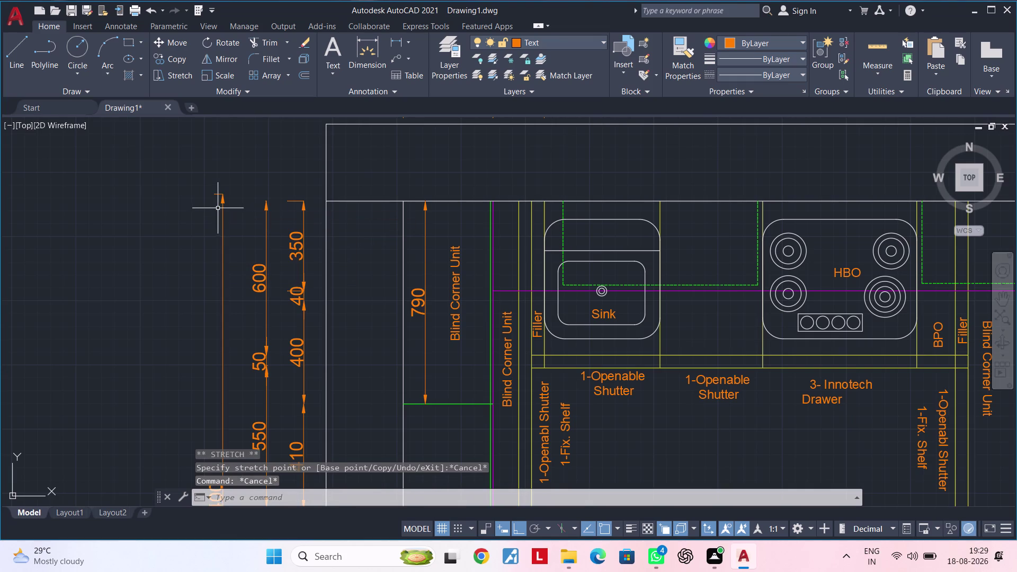
click(221, 202)
key(Delete)
scroll(down, 3)
scroll(down, 3)
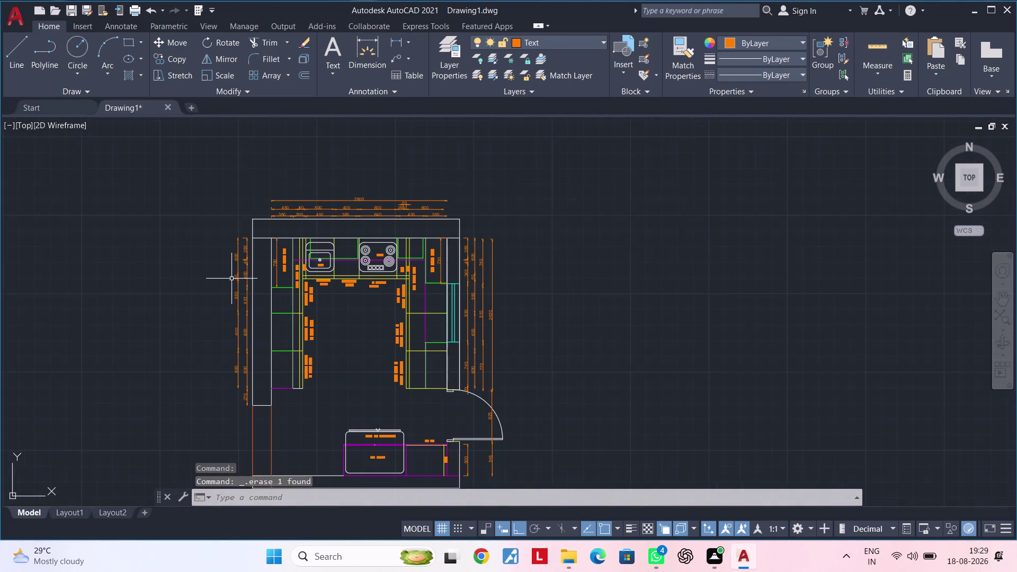
middle_drag(231, 279, 250, 270)
scroll(up, 3)
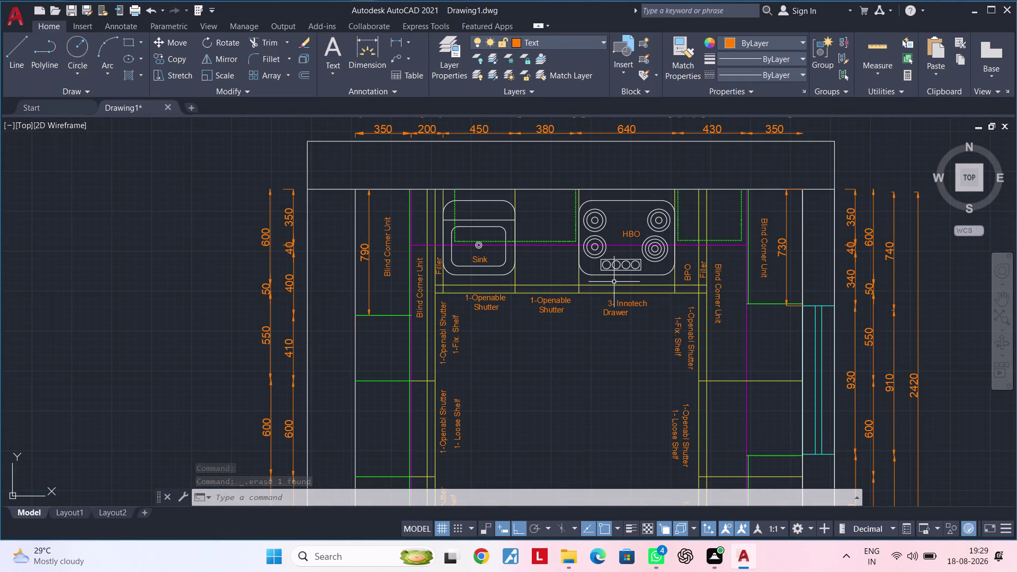
middle_drag(613, 282, 603, 304)
Dimension 2400 down from the top-left corner, placed beside the left side.
click(376, 47)
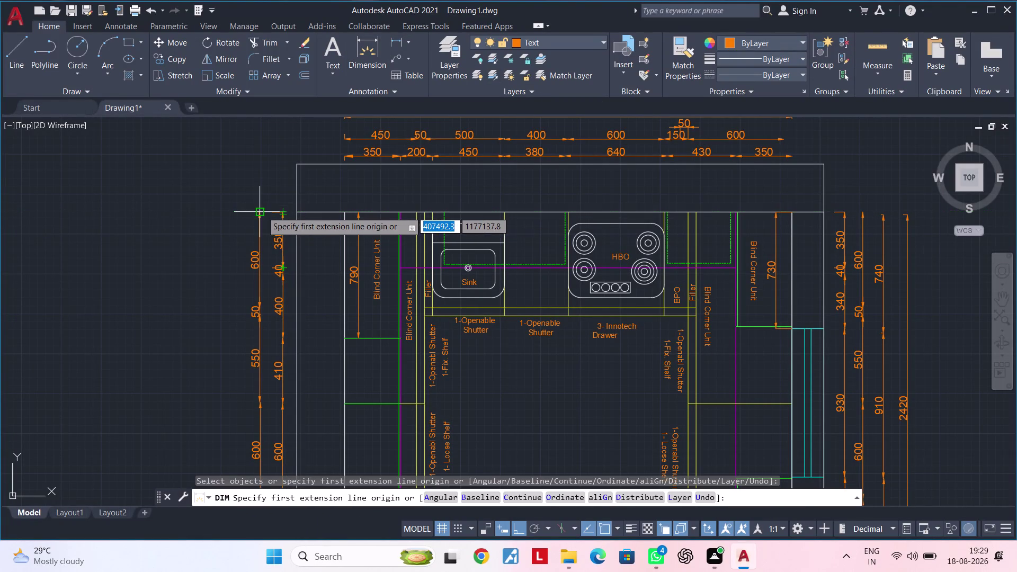
click(241, 211)
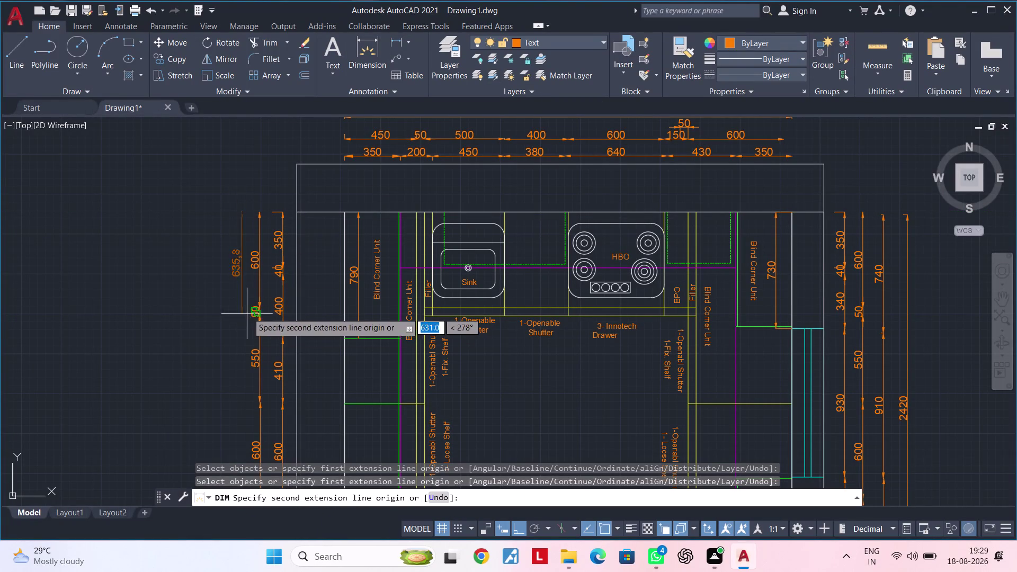
middle_drag(250, 304, 257, 255)
text(24)
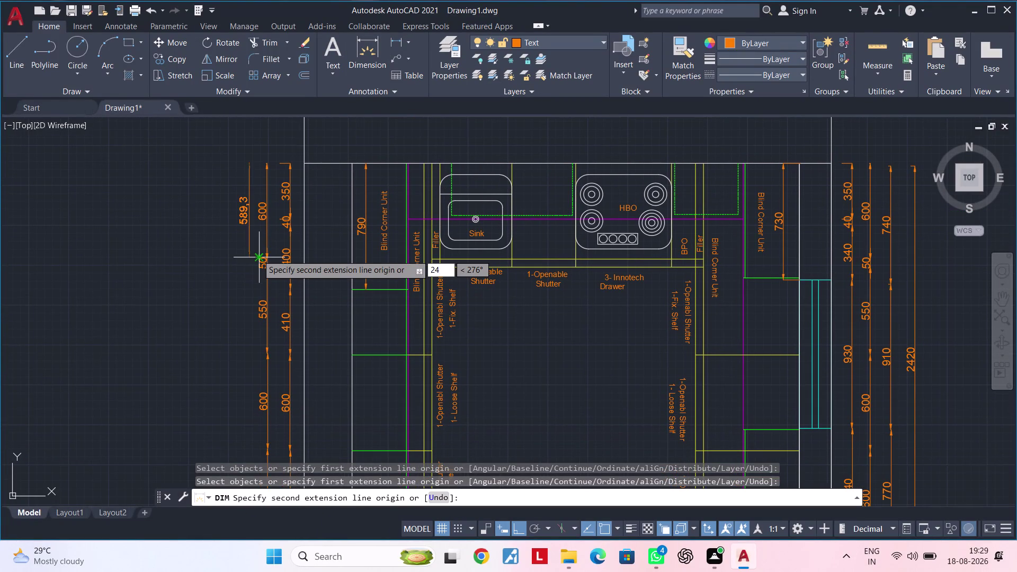
text(00)
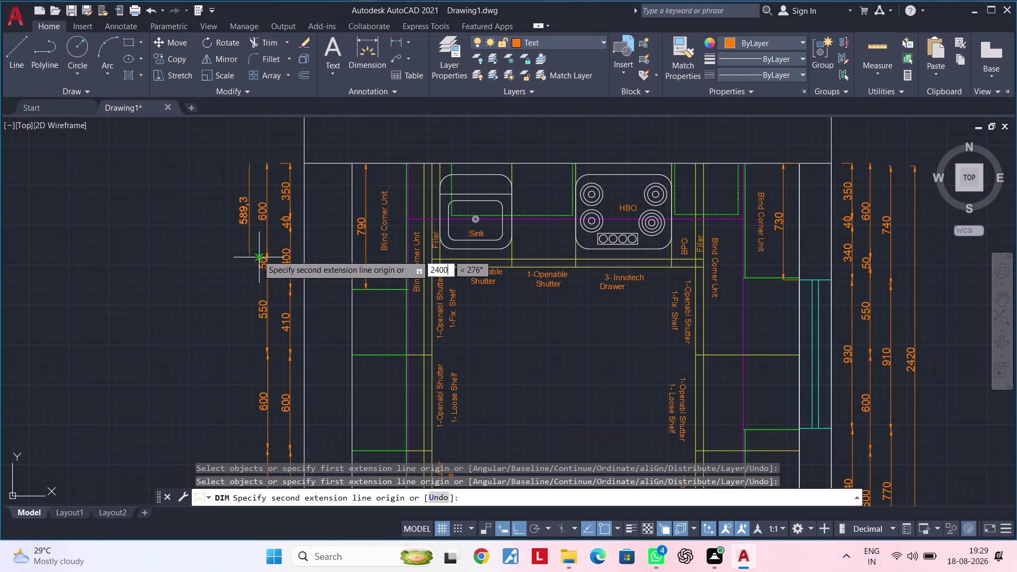
key(Return)
click(249, 256)
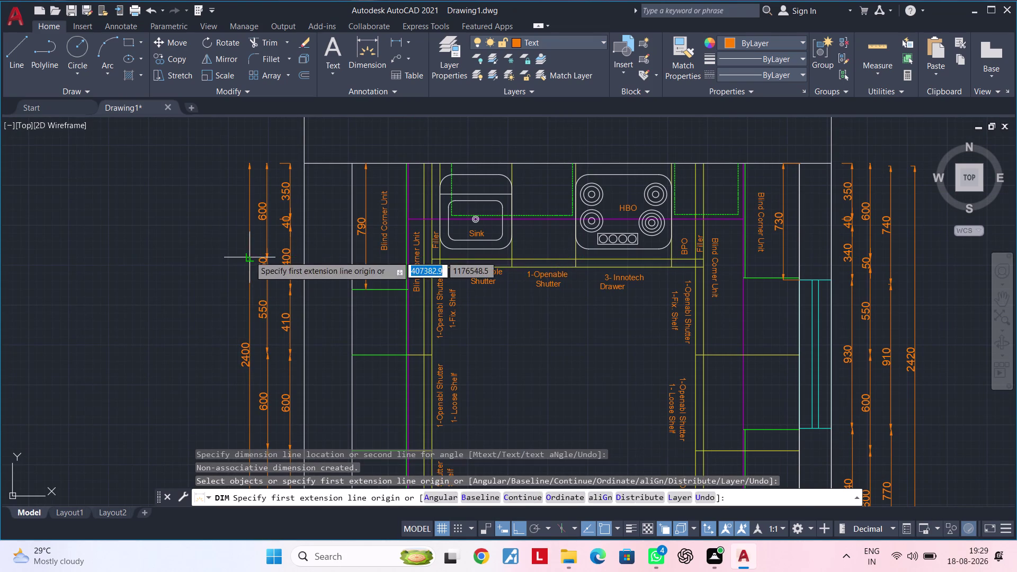
Add the 2670 and 3790 overall vertical dimensions, each placed further left.
key(space)
key(space)
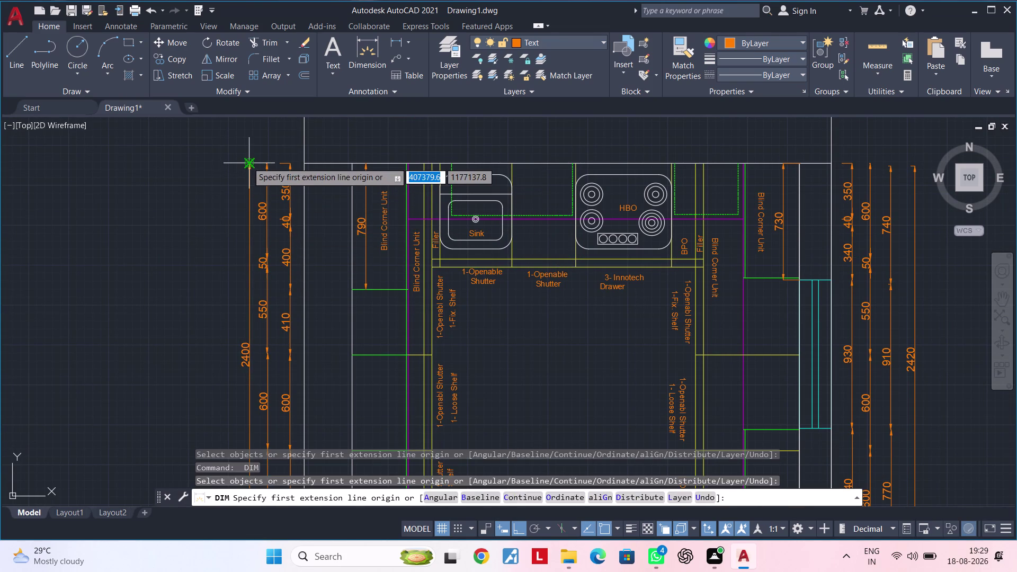
click(226, 162)
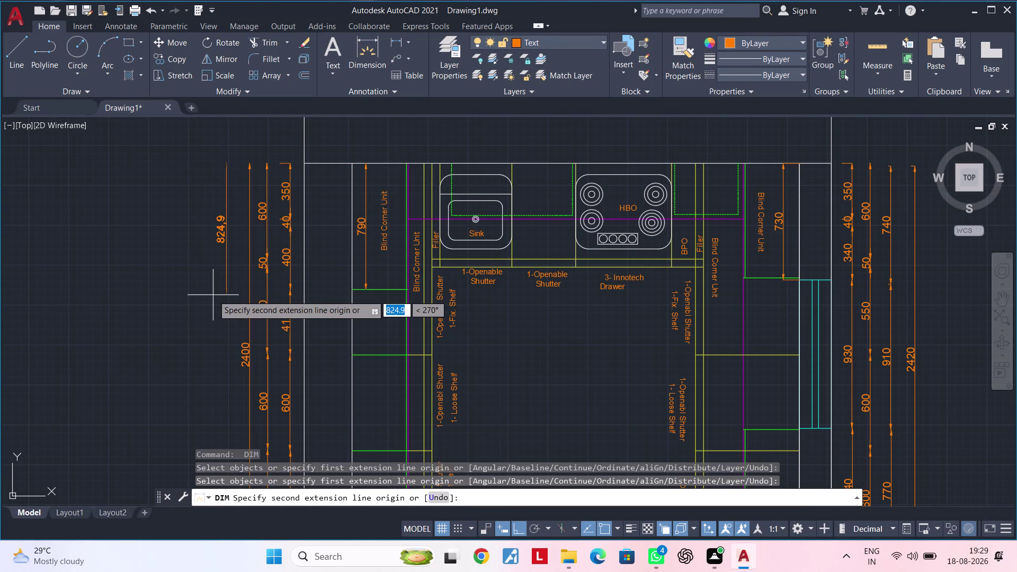
text(267)
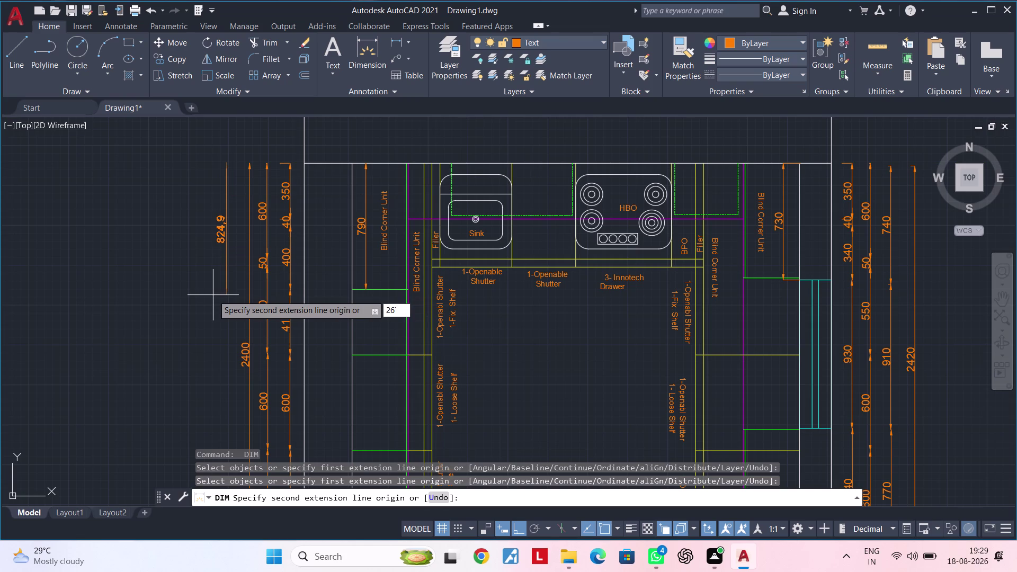
text(0)
key(Return)
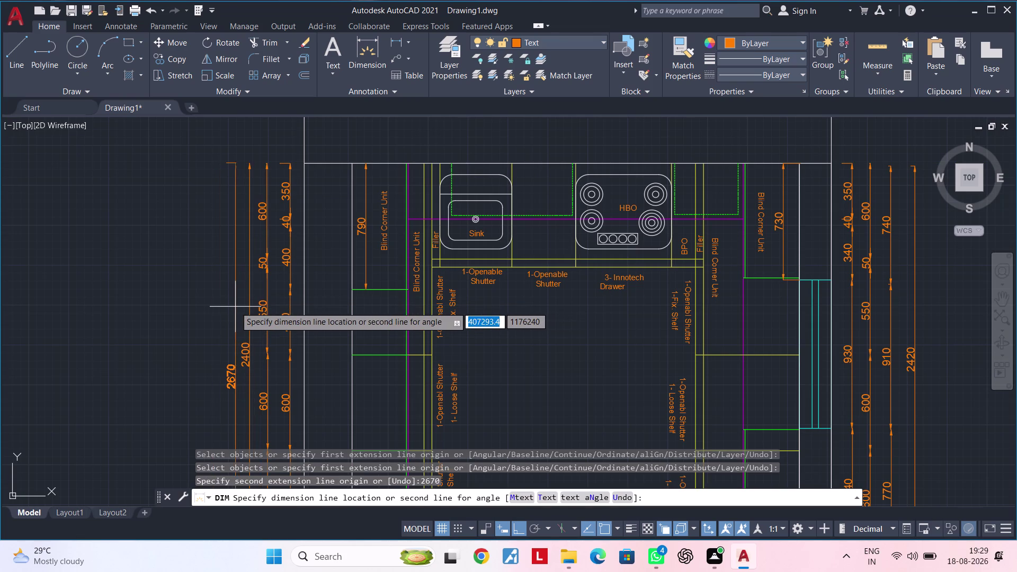
click(230, 306)
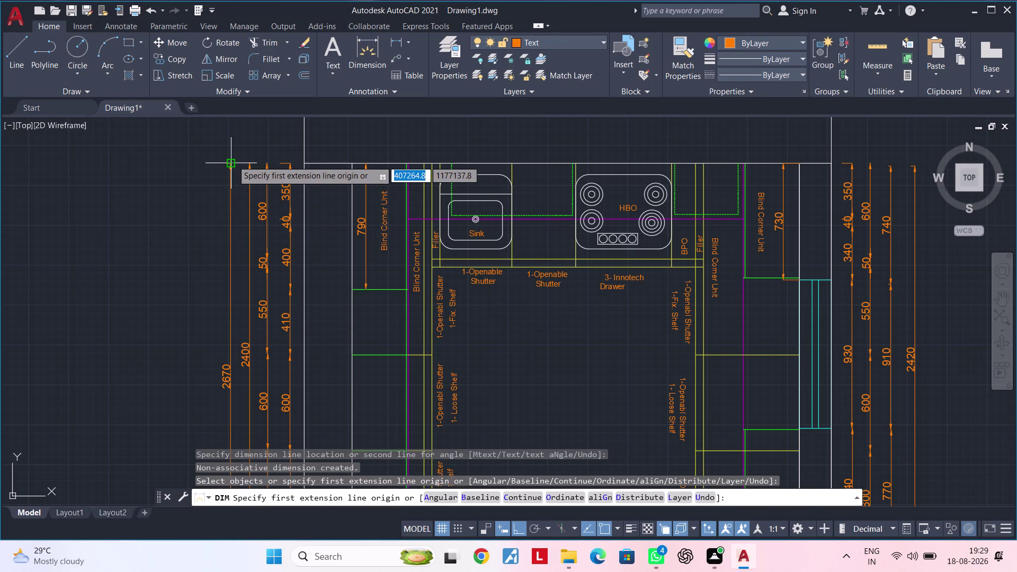
click(207, 161)
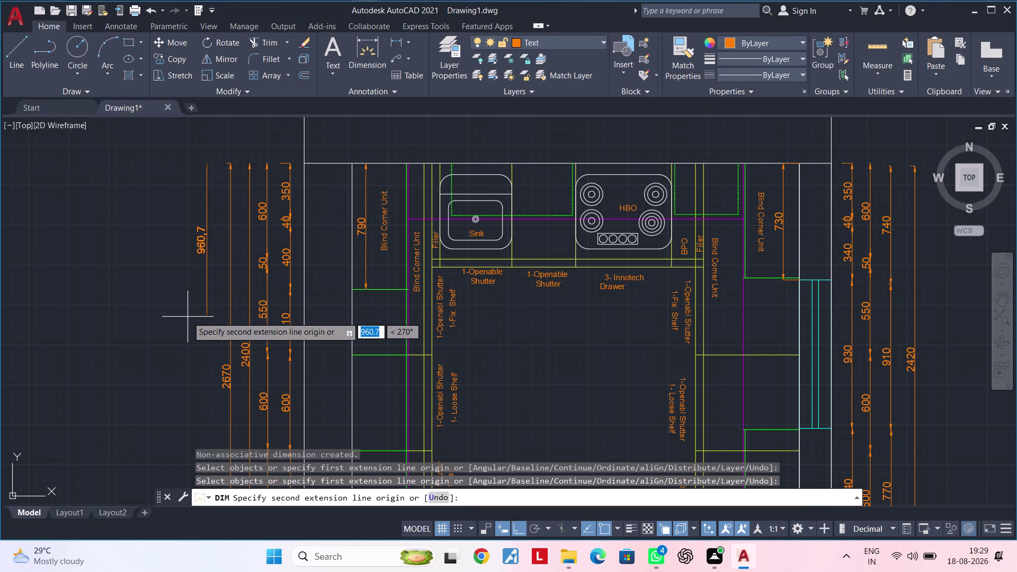
text(37)
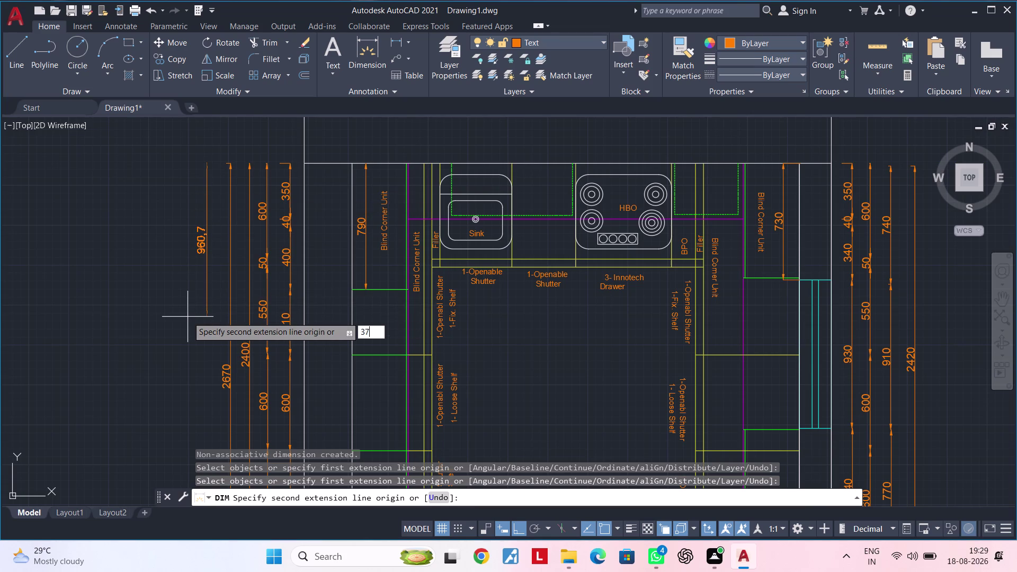
text(90)
key(Return)
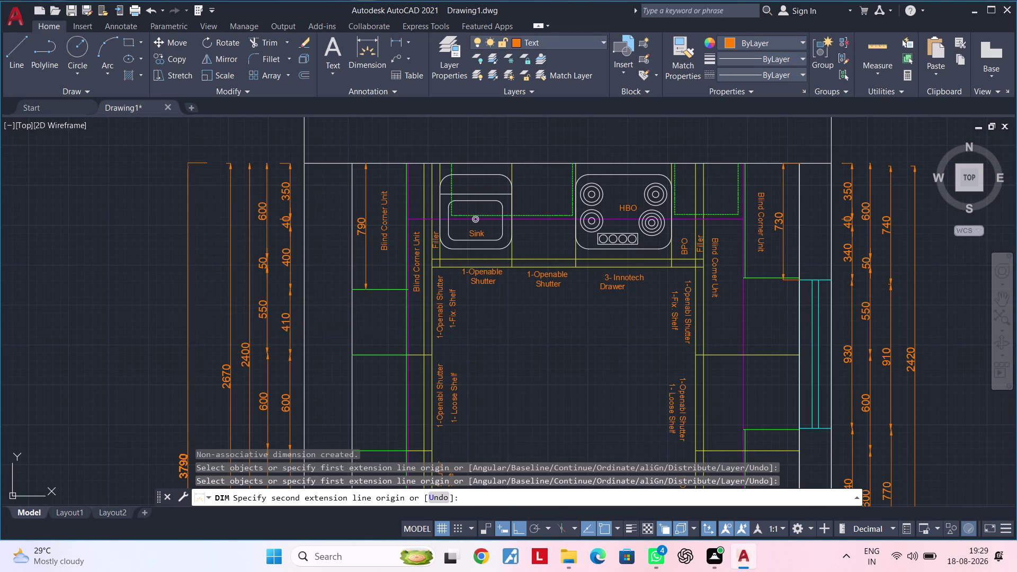
click(208, 316)
Add a 1120 vertical dimension along the lower left side of the plan.
scroll(down, 3)
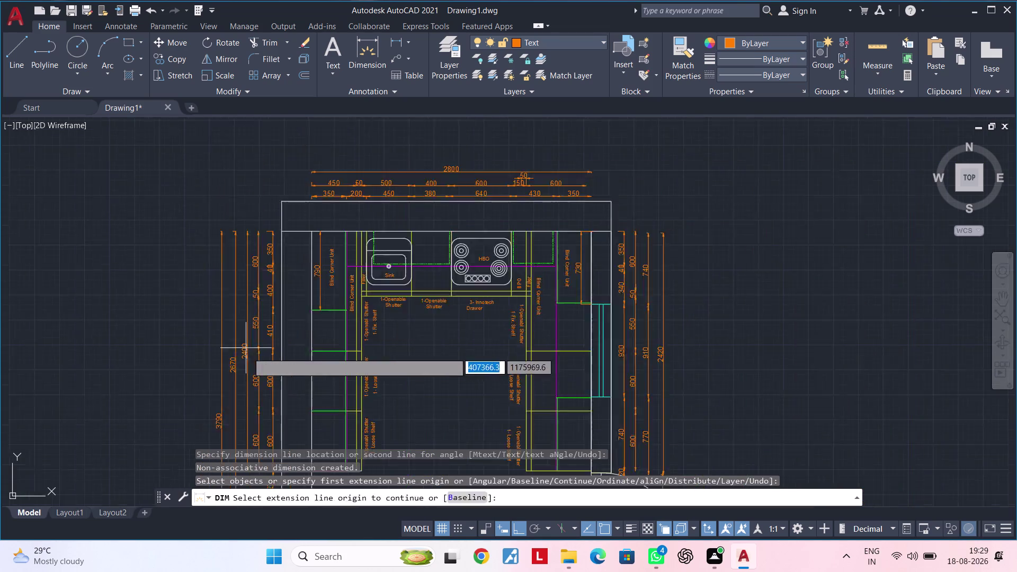
scroll(down, 3)
middle_drag(258, 363, 273, 248)
middle_drag(282, 339, 281, 294)
scroll(up, 3)
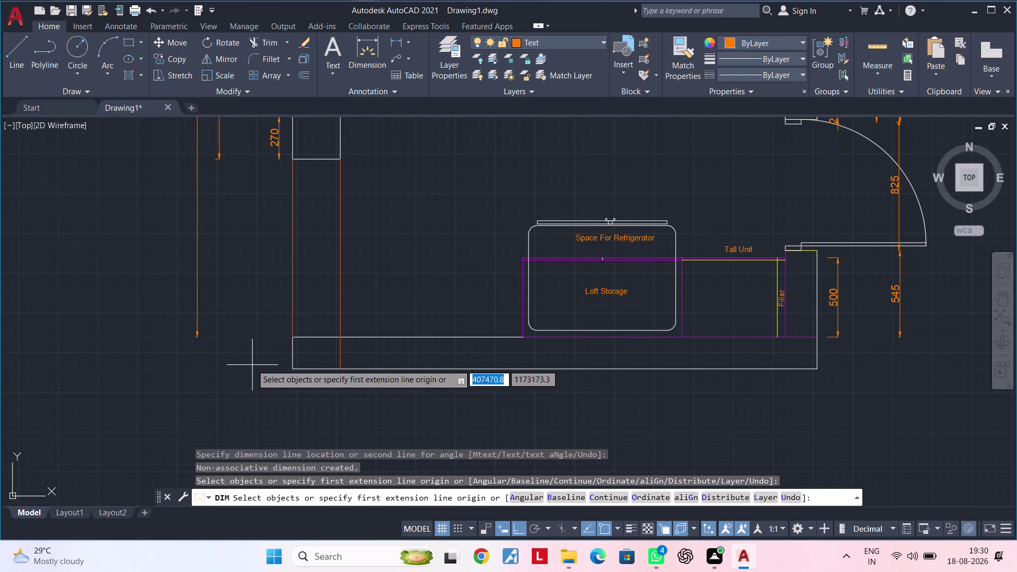
scroll(down, 3)
middle_drag(246, 300, 250, 383)
scroll(up, 3)
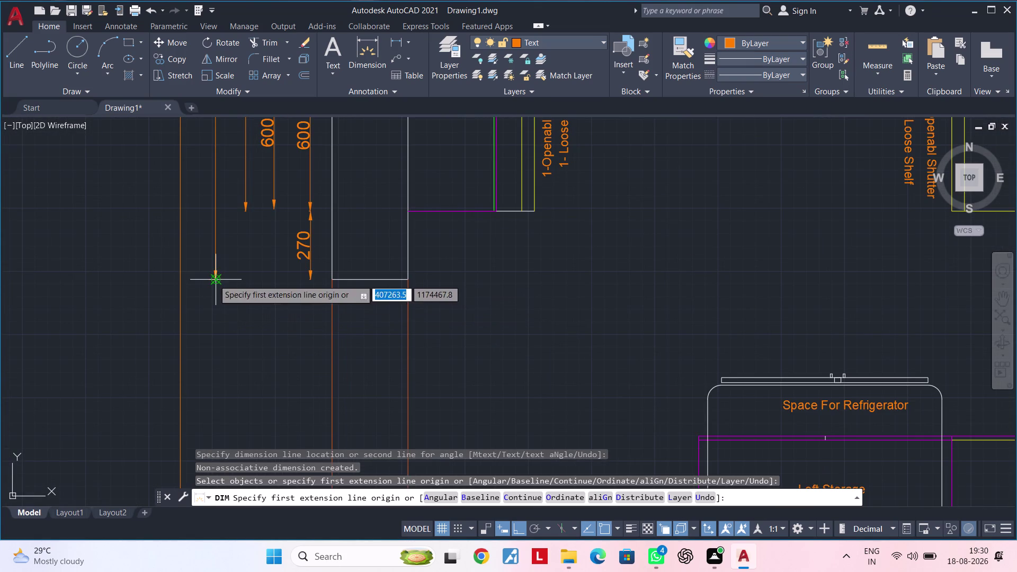
click(213, 280)
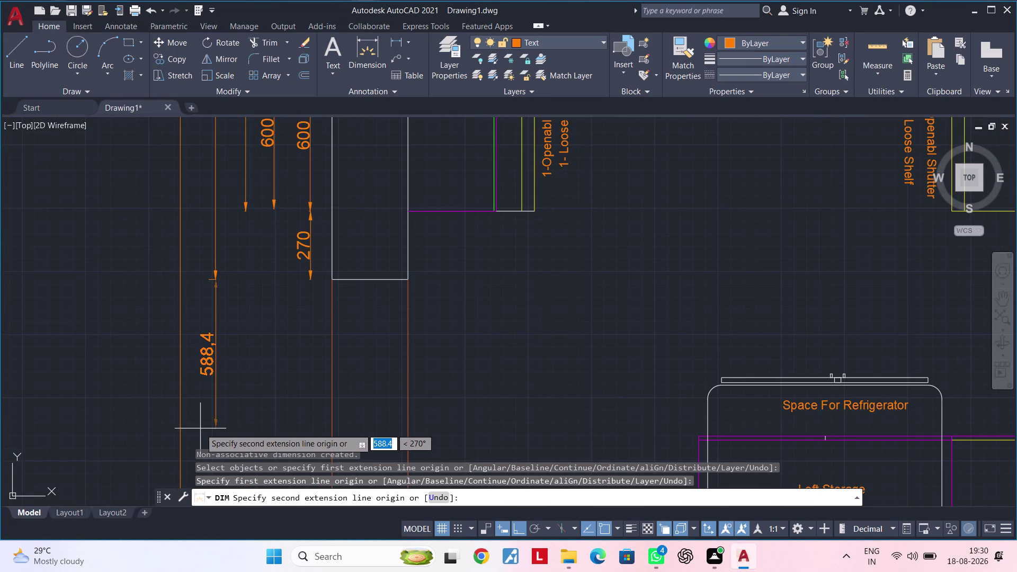
text(11)
text(20)
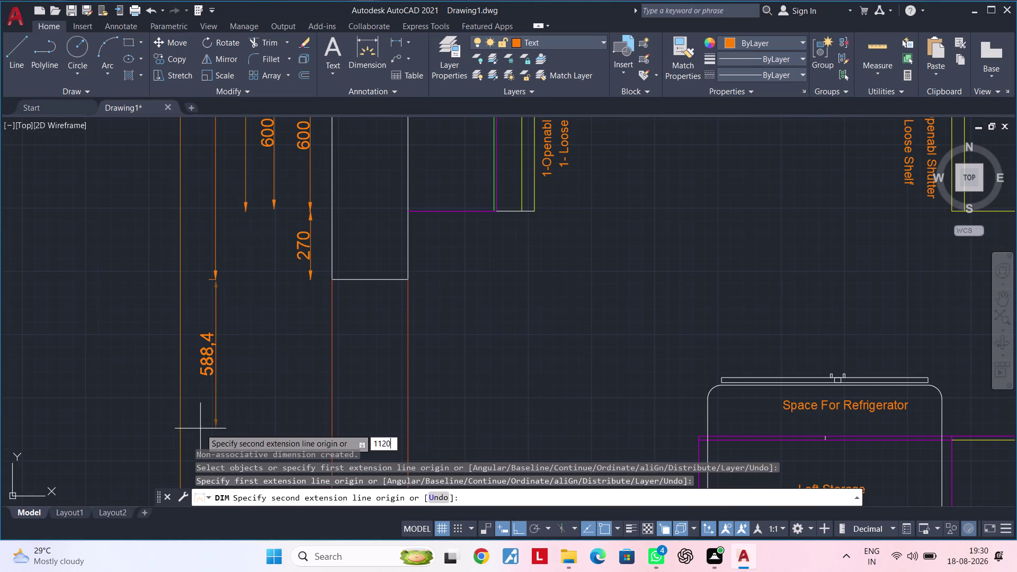
key(Return)
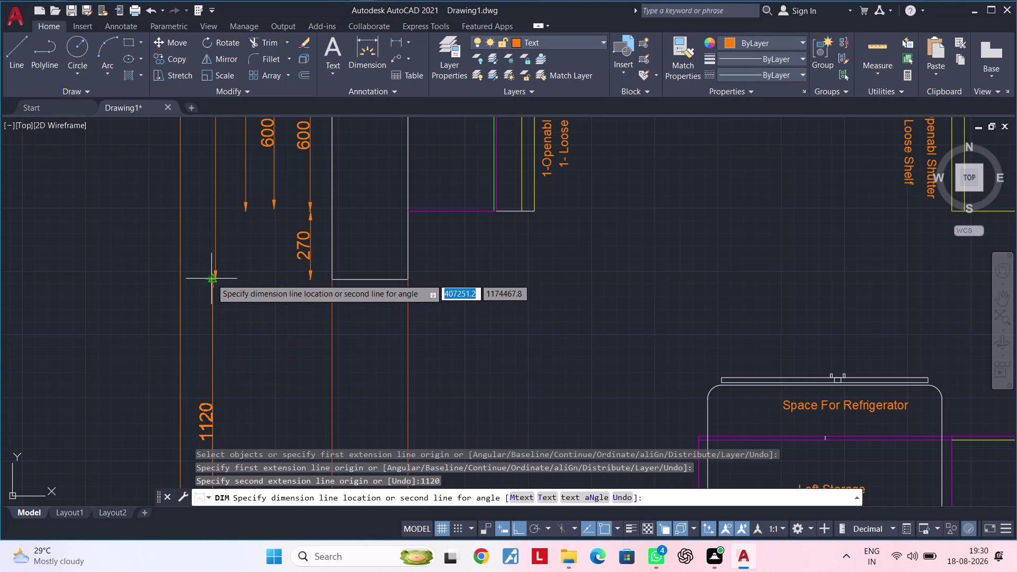
click(216, 275)
Exit the dimension command and pan back across the plan.
scroll(down, 3)
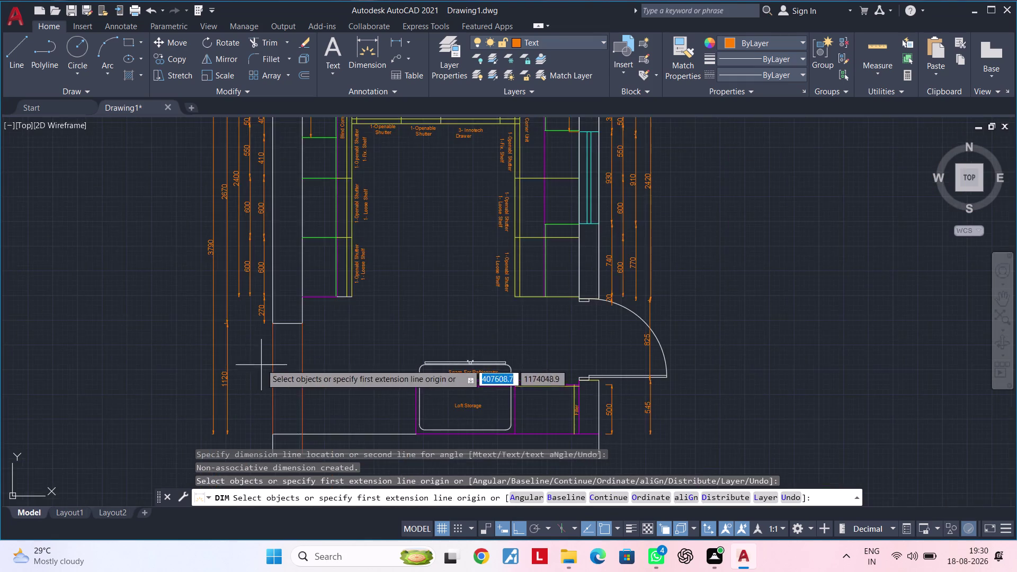
middle_drag(262, 362, 260, 267)
key(Escape)
key(Escape)
middle_drag(266, 312, 244, 347)
key(Escape)
key(Escape)
middle_drag(320, 301, 302, 312)
key(Escape)
key(Escape)
key(Escape)
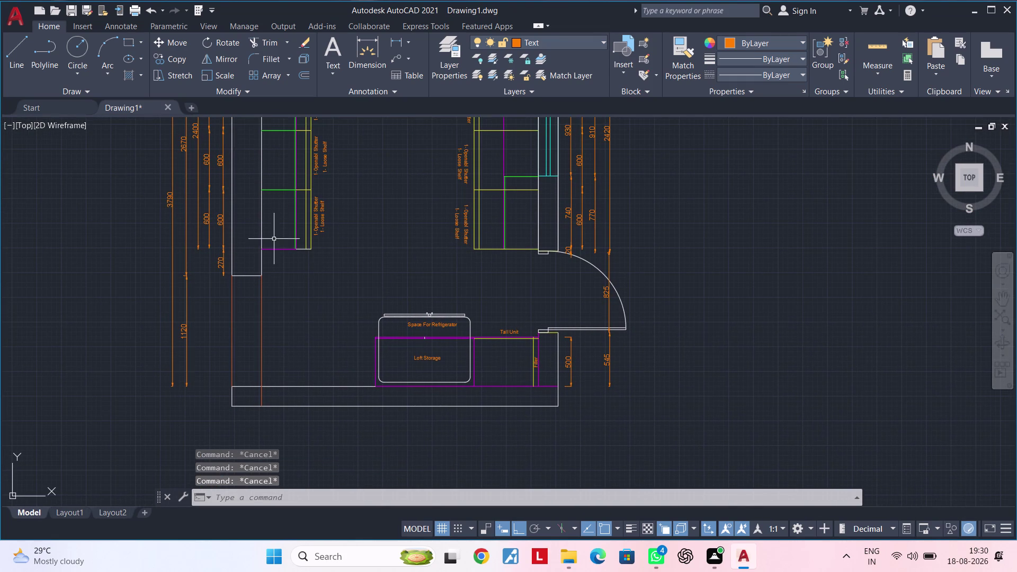
scroll(up, 3)
Place a 350 horizontal dimension across the left tall unit's bottom corners.
key(space)
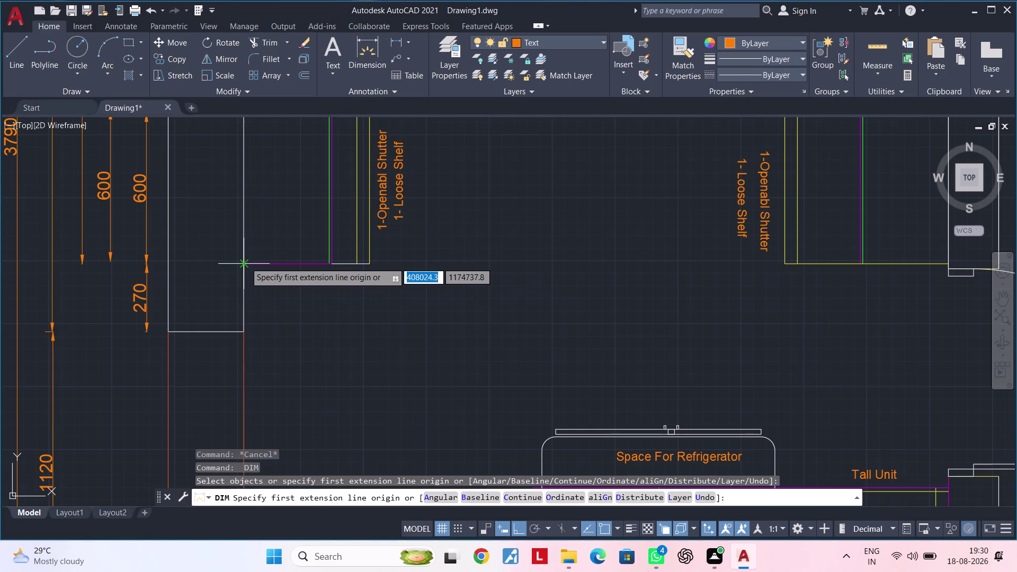
click(245, 262)
scroll(up, 3)
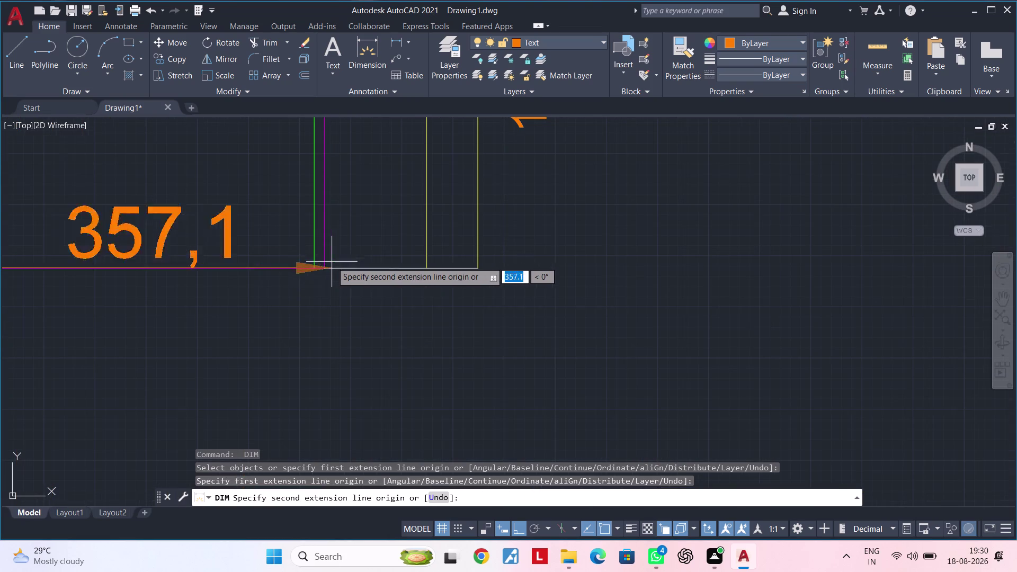
click(328, 268)
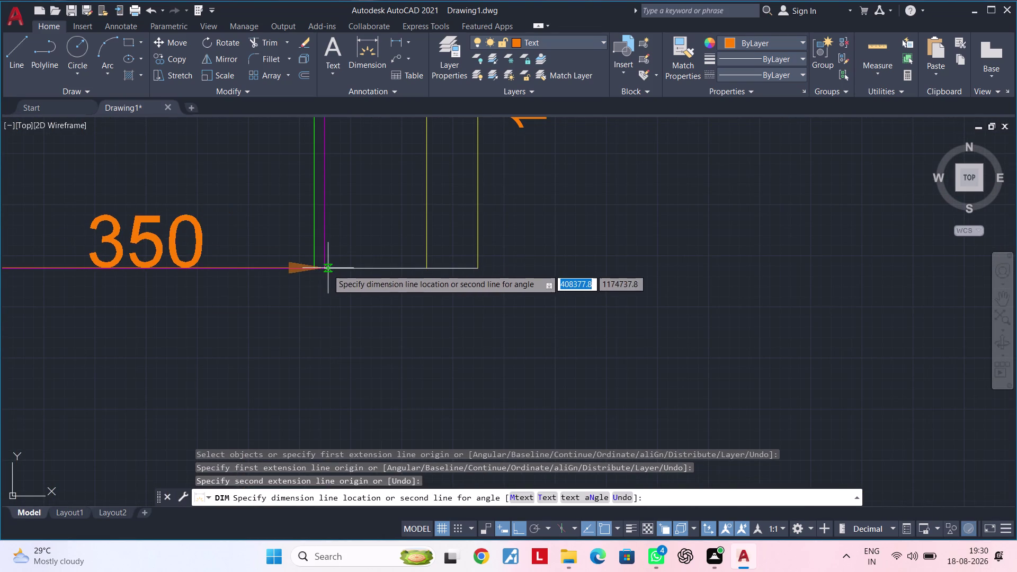
click(330, 329)
scroll(down, 3)
middle_drag(385, 327, 243, 274)
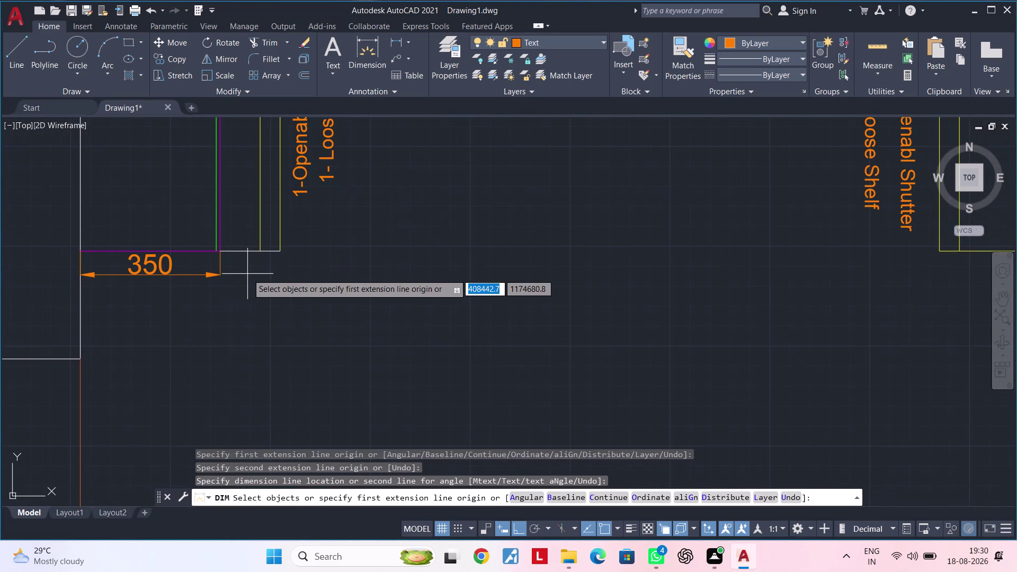
key(space)
key(space)
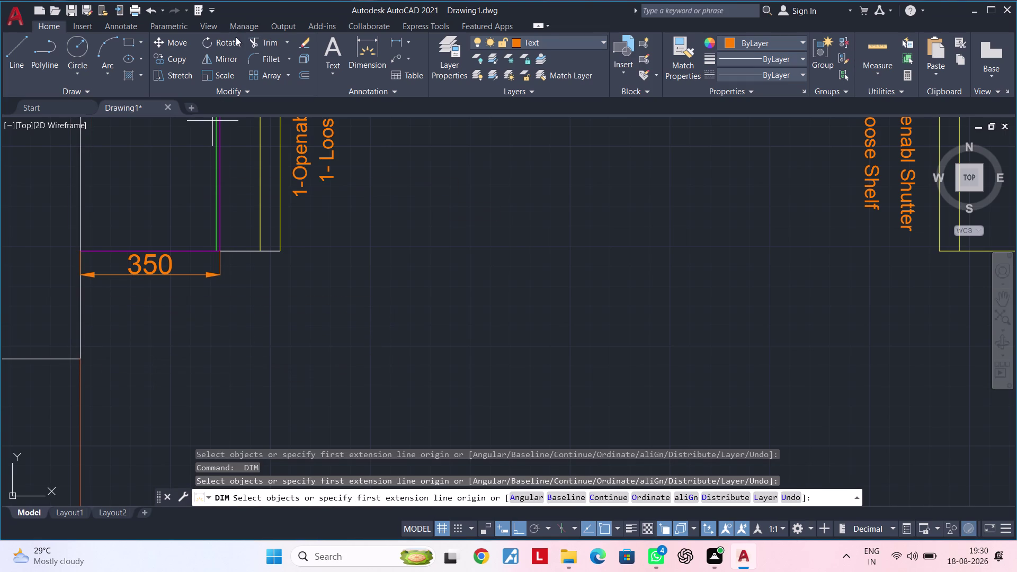
click(390, 39)
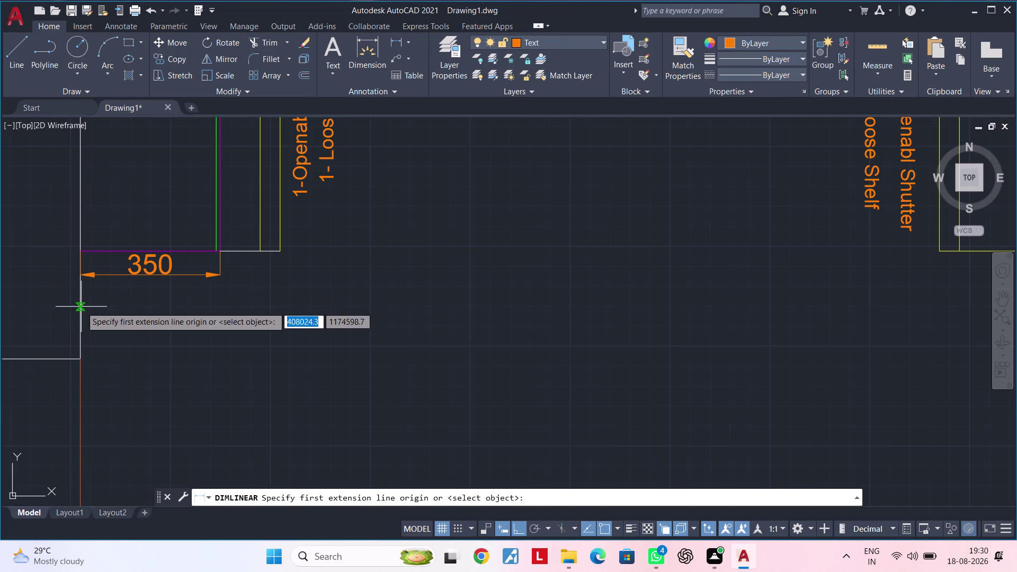
click(81, 307)
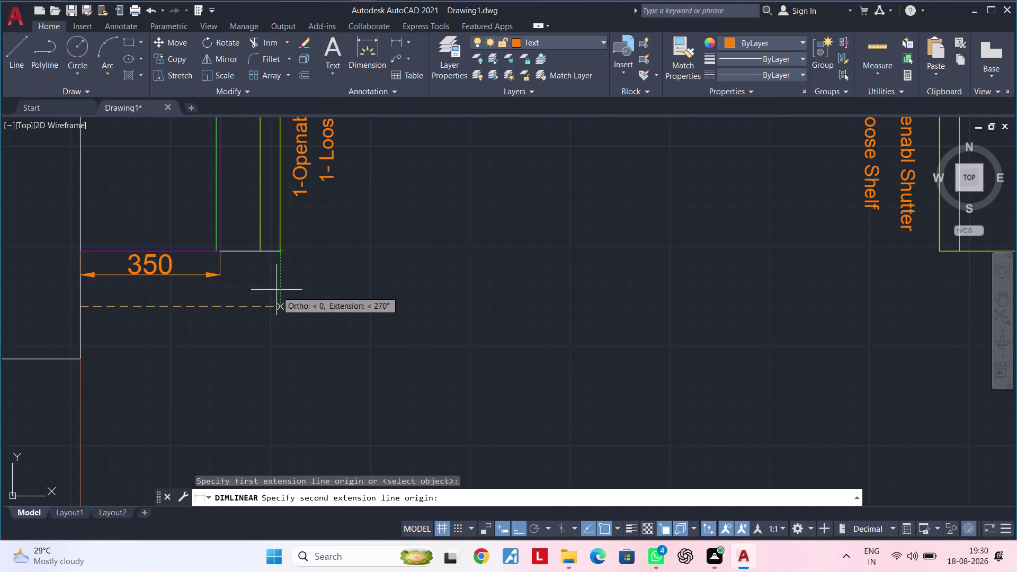
key(Escape)
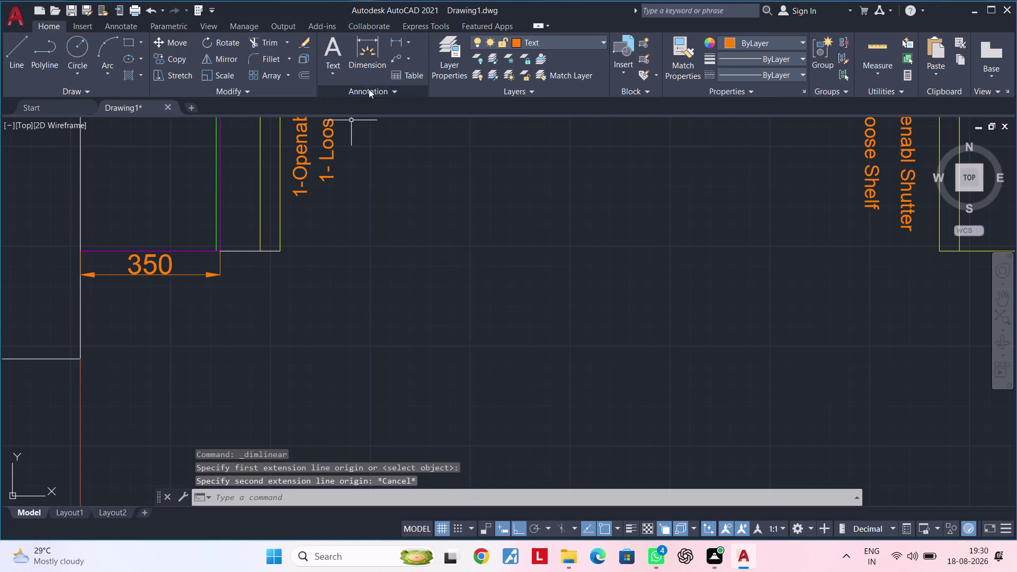
click(395, 42)
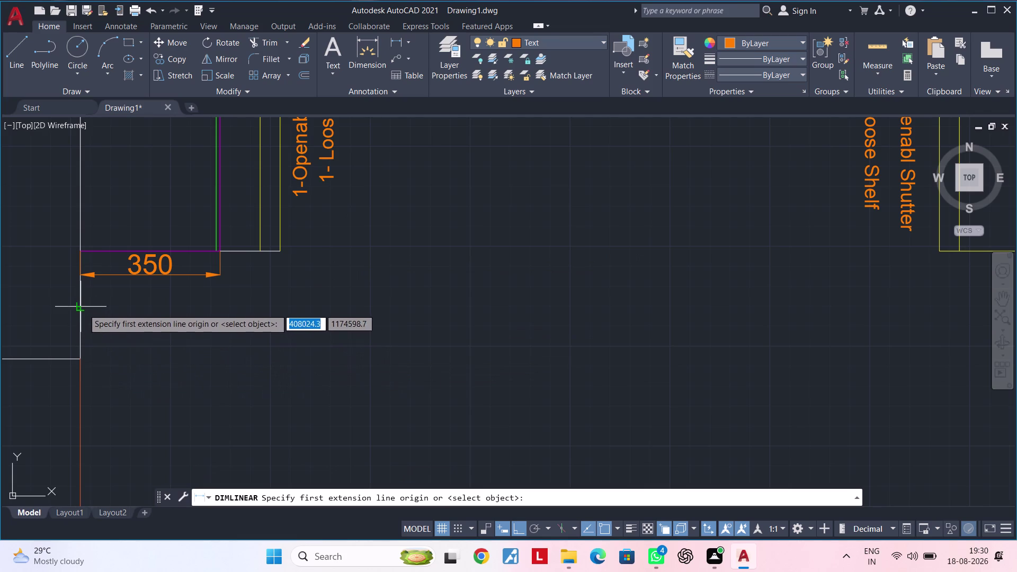
click(82, 302)
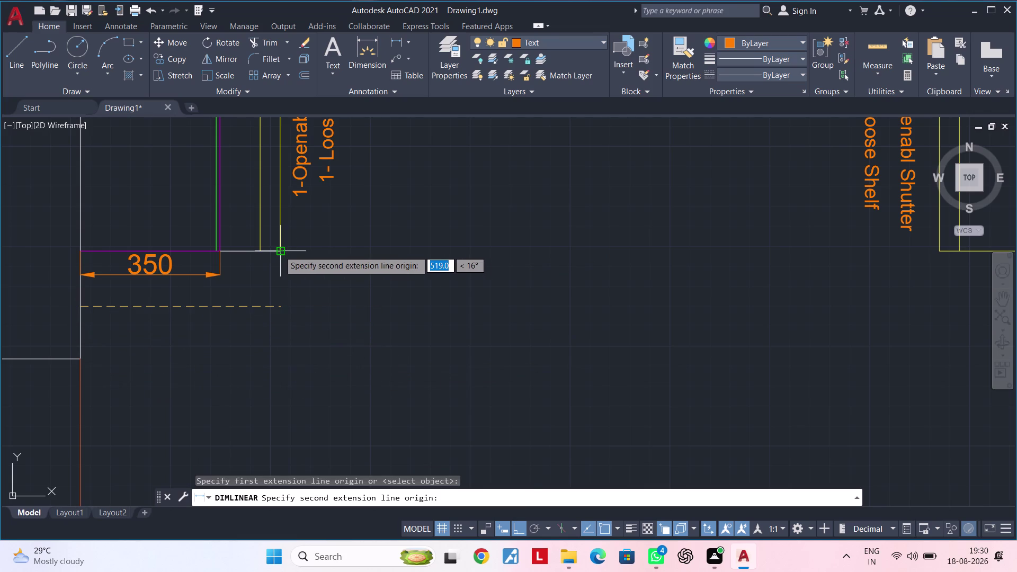
click(279, 307)
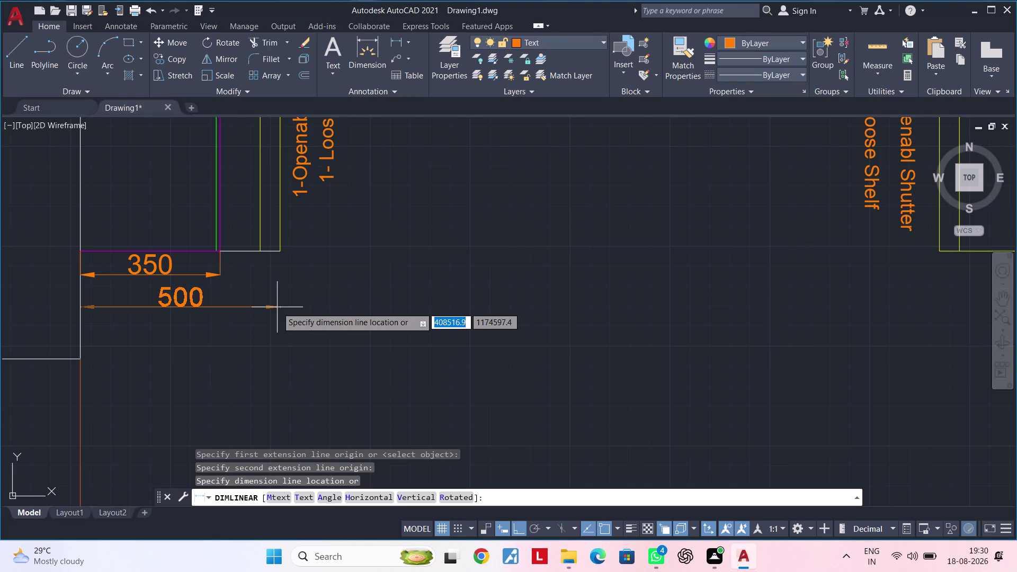
key(Escape)
key(Escape)
key(Escape)
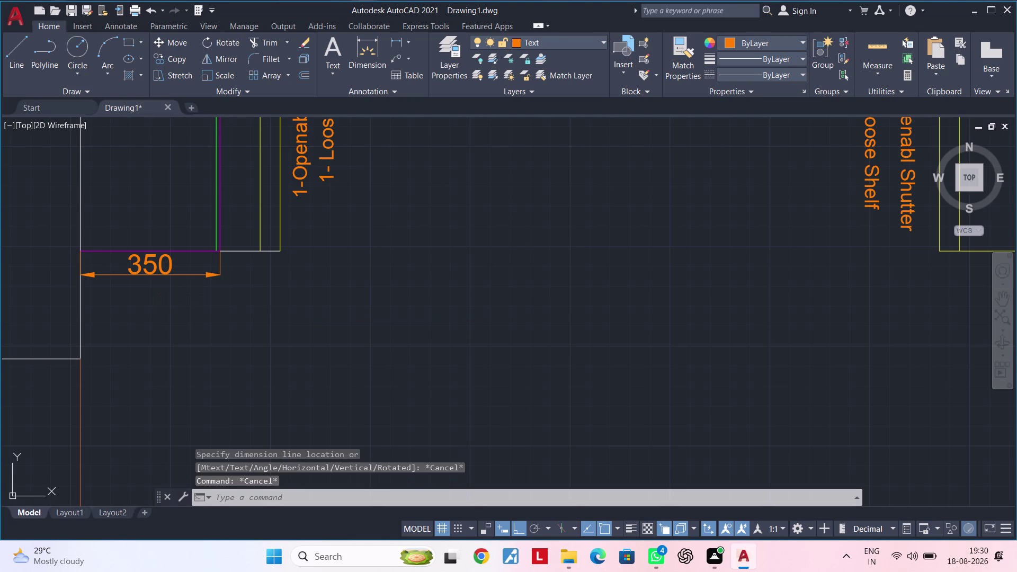
key(Escape)
key(Escape)
click(393, 43)
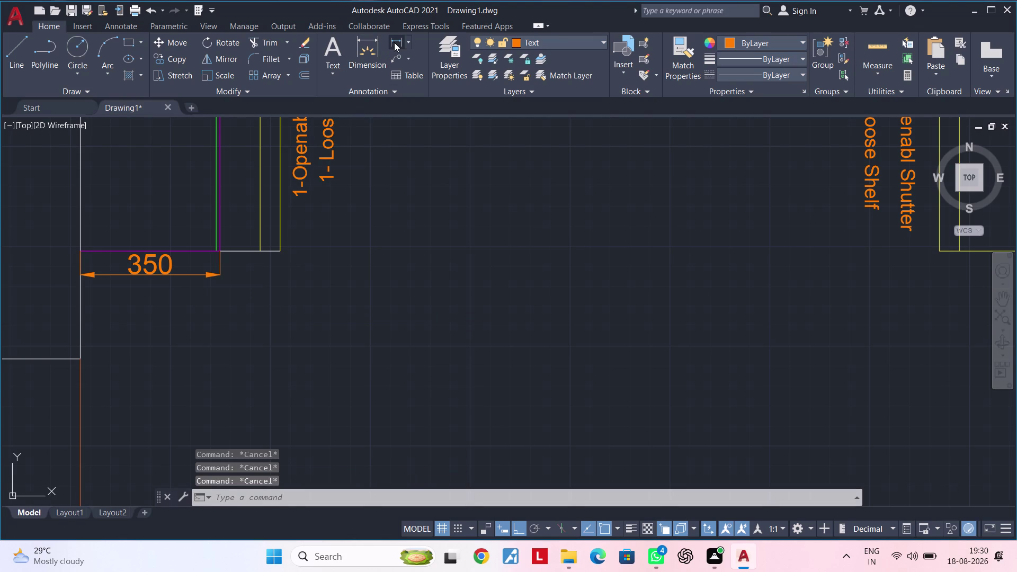
click(279, 247)
click(80, 254)
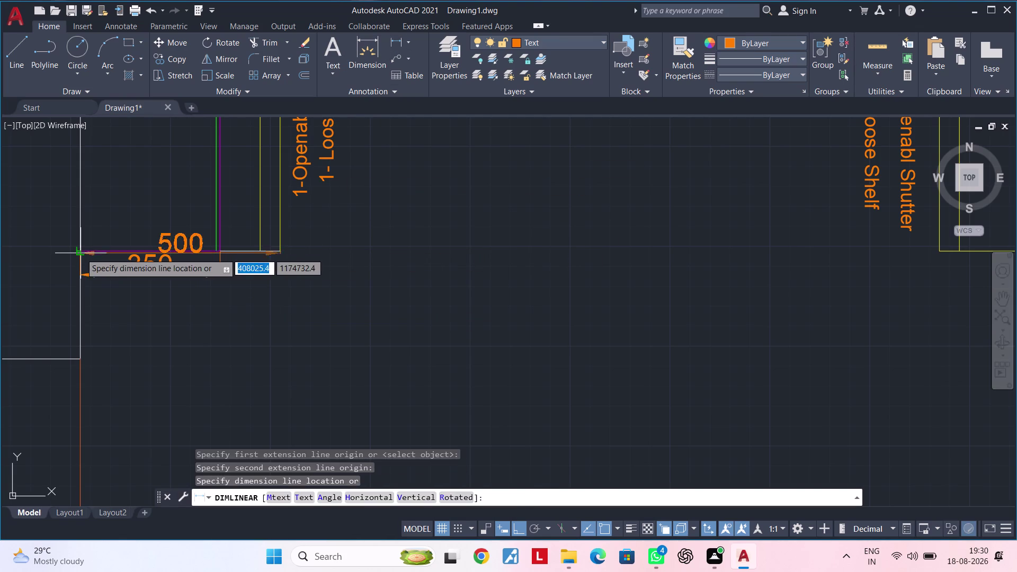
key(Escape)
scroll(down, 3)
scroll(down, 3)
middle_drag(223, 323, 229, 454)
scroll(up, 3)
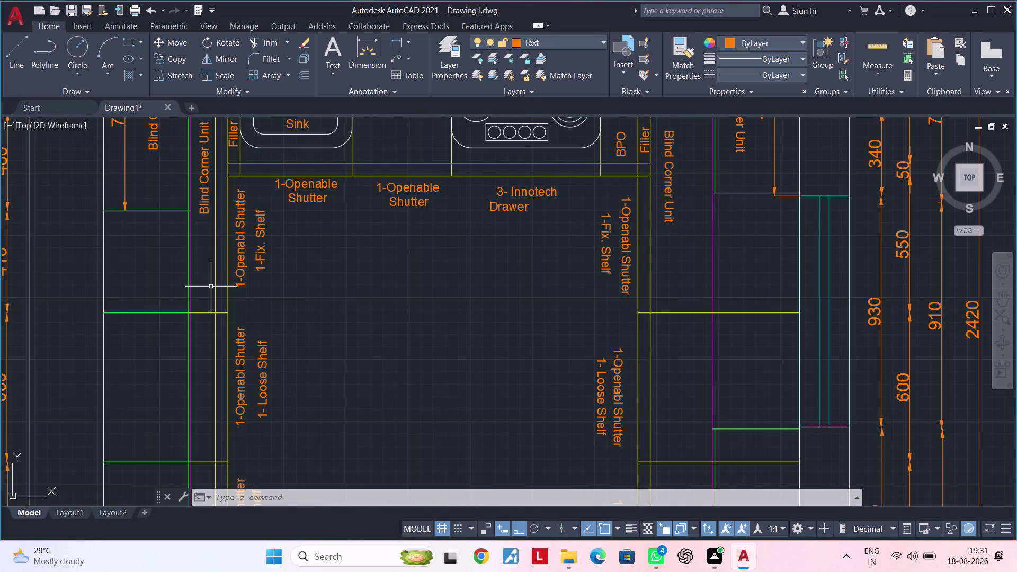
scroll(down, 3)
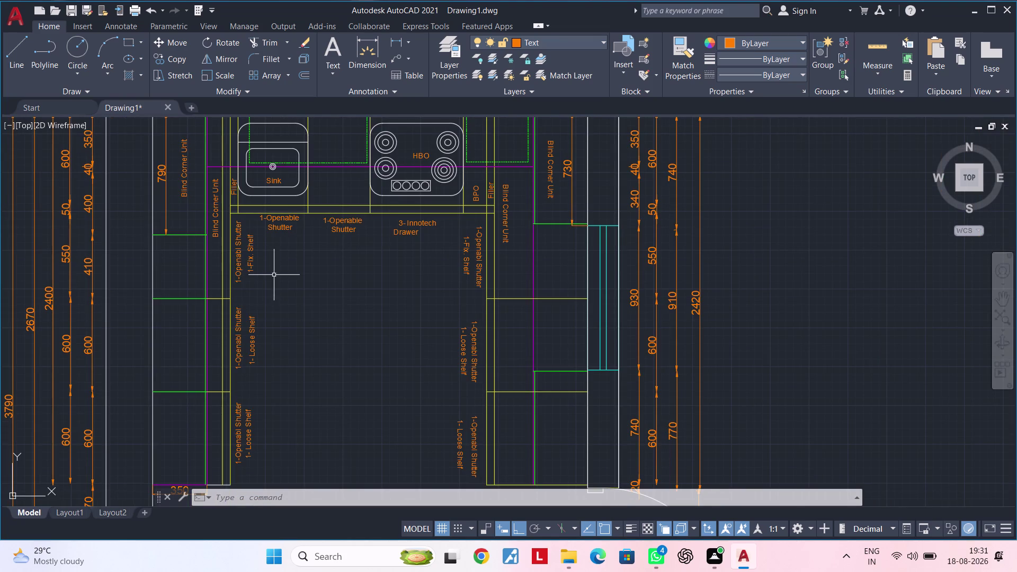
middle_drag(279, 275, 273, 344)
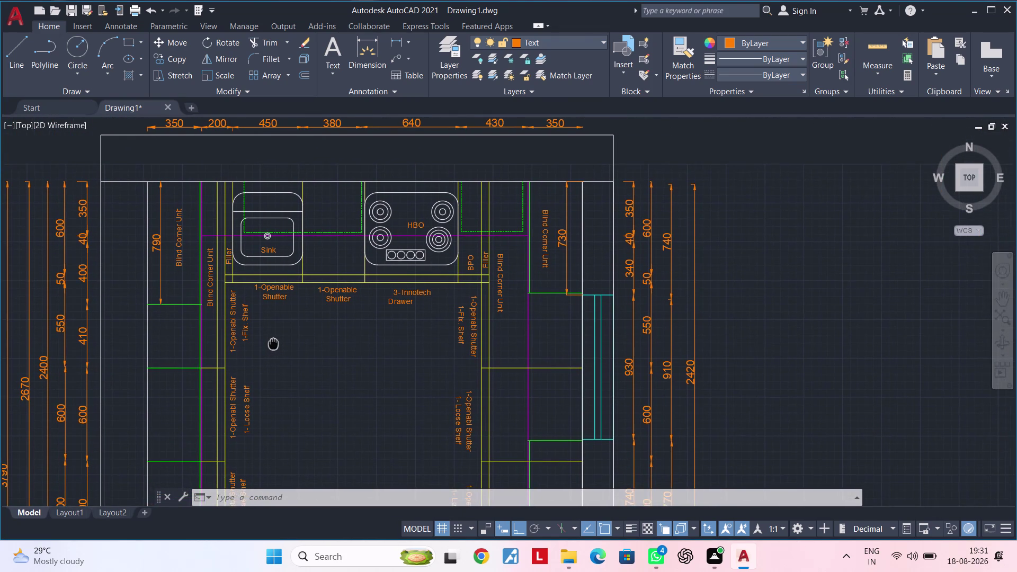
middle_drag(273, 343, 286, 293)
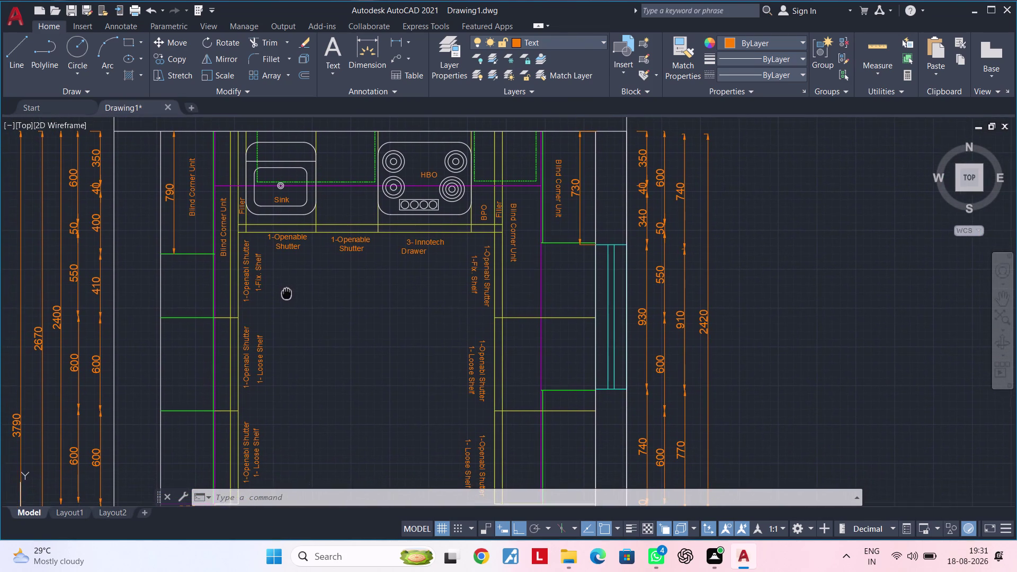
middle_drag(286, 294, 286, 293)
middle_drag(293, 358, 320, 238)
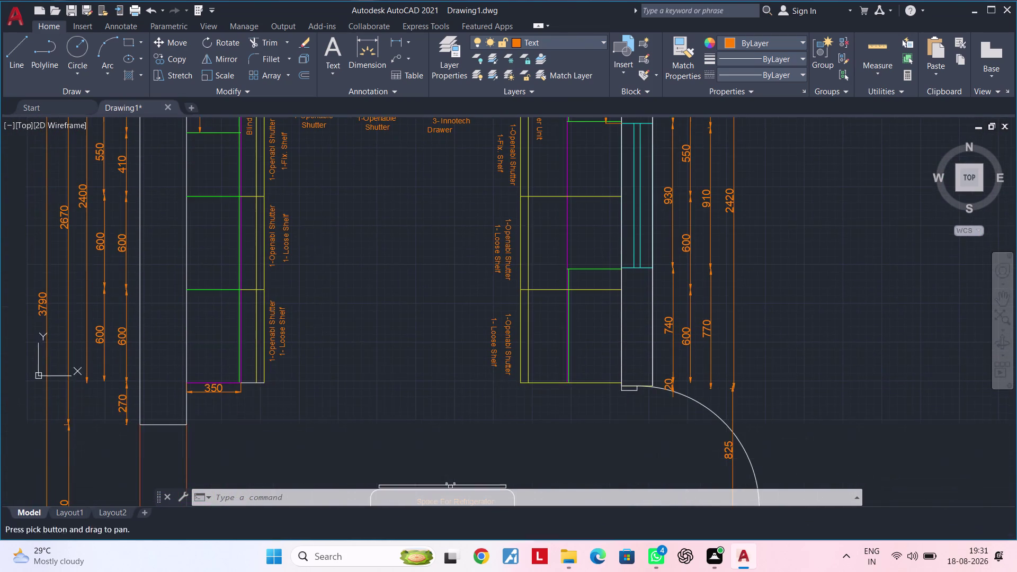
middle_drag(312, 332, 311, 316)
middle_drag(319, 328, 315, 334)
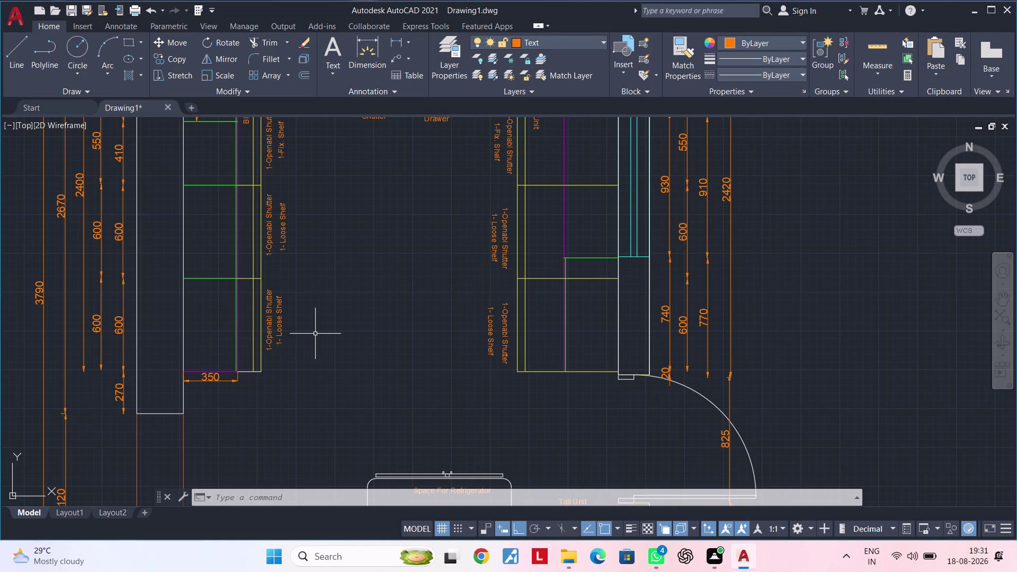
scroll(down, 3)
middle_drag(367, 380, 238, 381)
middle_drag(217, 329, 339, 360)
scroll(up, 3)
key(Escape)
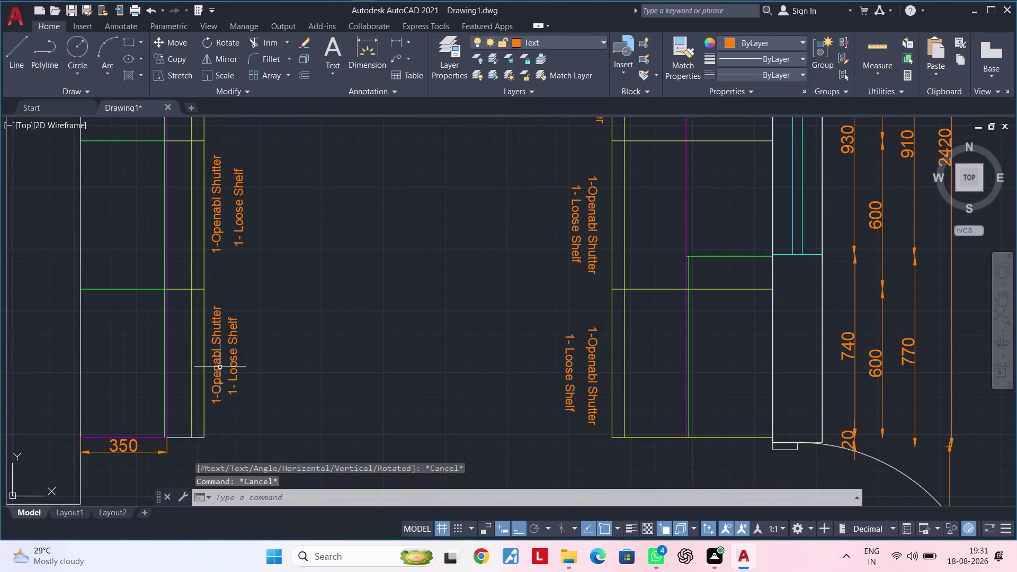
click(220, 367)
click(230, 364)
click(219, 216)
click(238, 213)
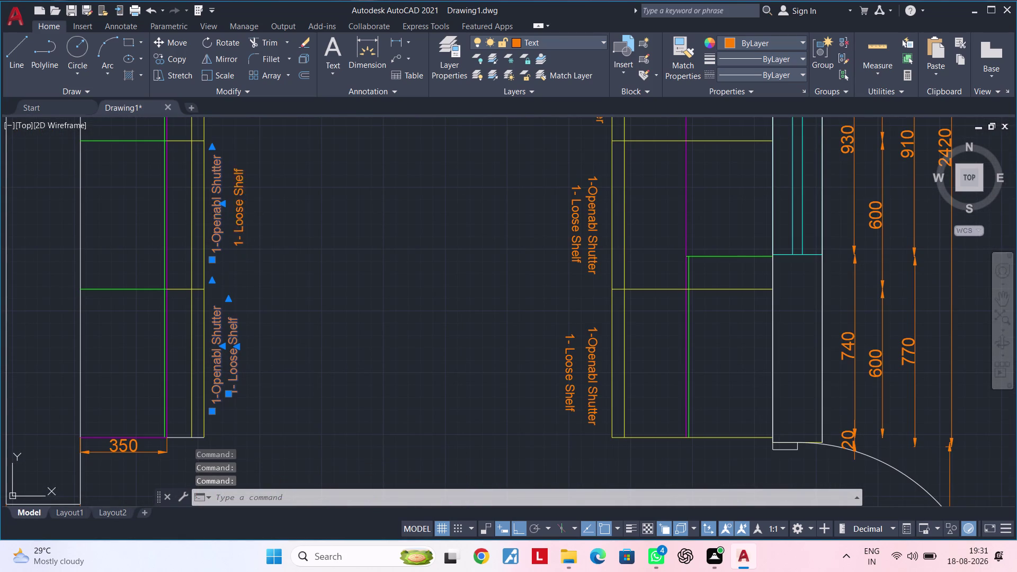
middle_drag(270, 208, 272, 415)
click(222, 297)
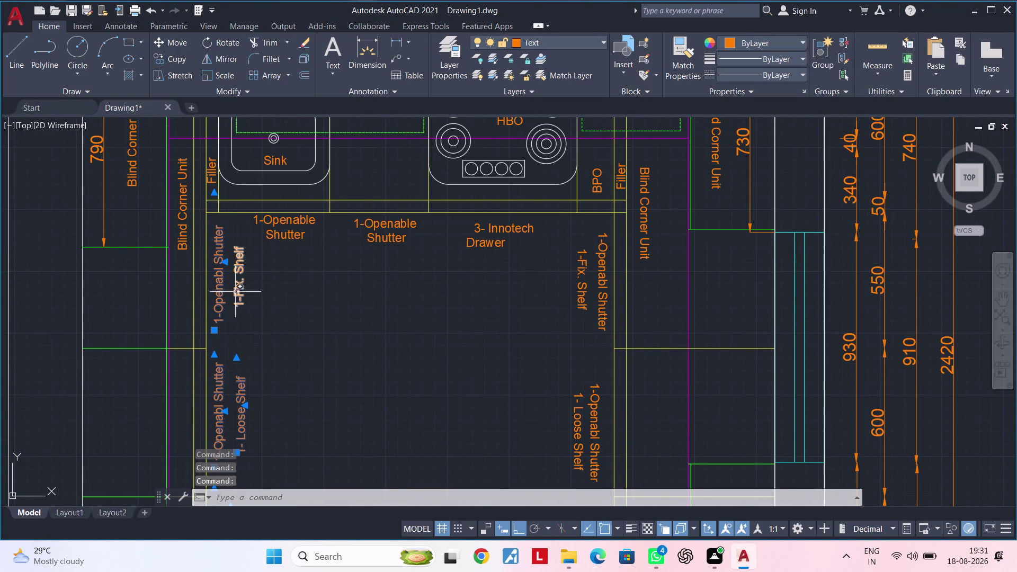
click(238, 291)
middle_drag(268, 283, 291, 391)
click(205, 327)
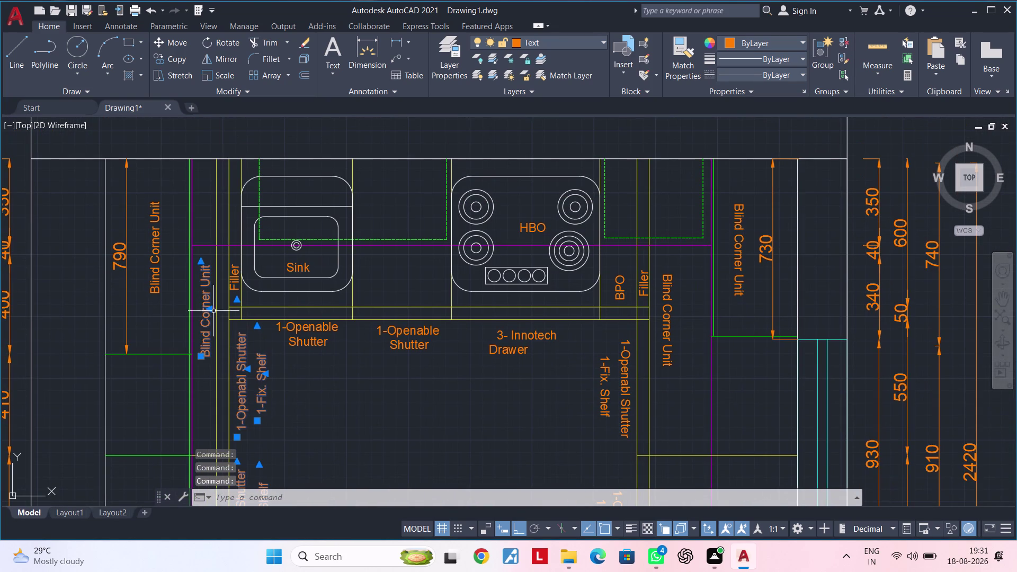
scroll(up, 3)
click(235, 277)
scroll(down, 3)
middle_drag(236, 299, 244, 318)
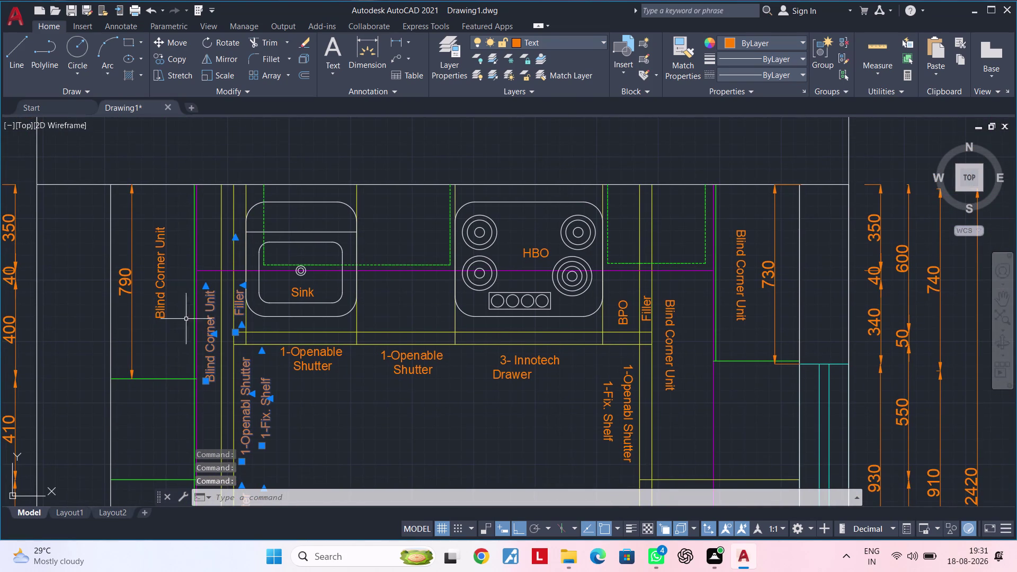
click(160, 306)
click(302, 293)
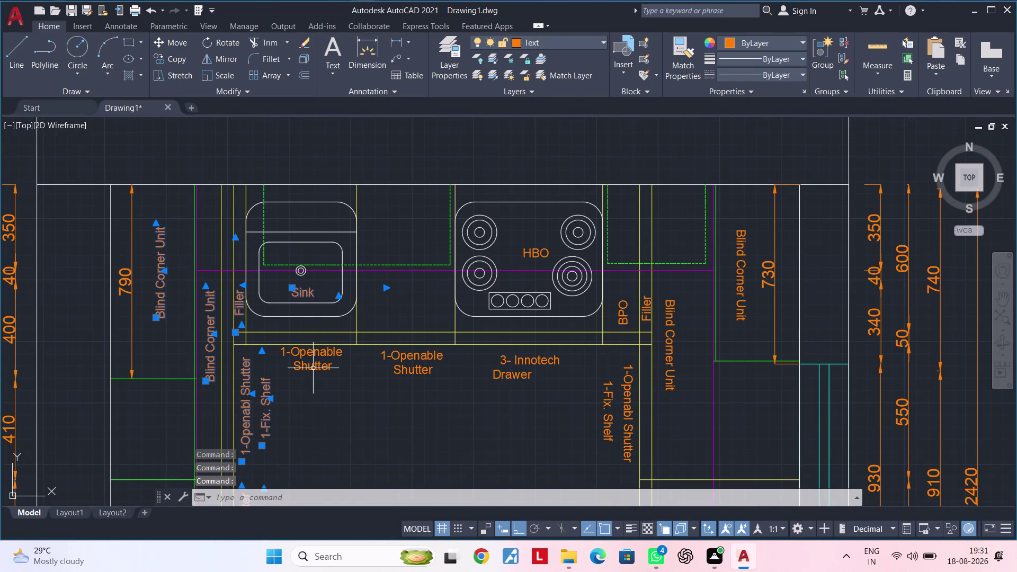
click(313, 368)
middle_drag(385, 382, 307, 387)
click(327, 370)
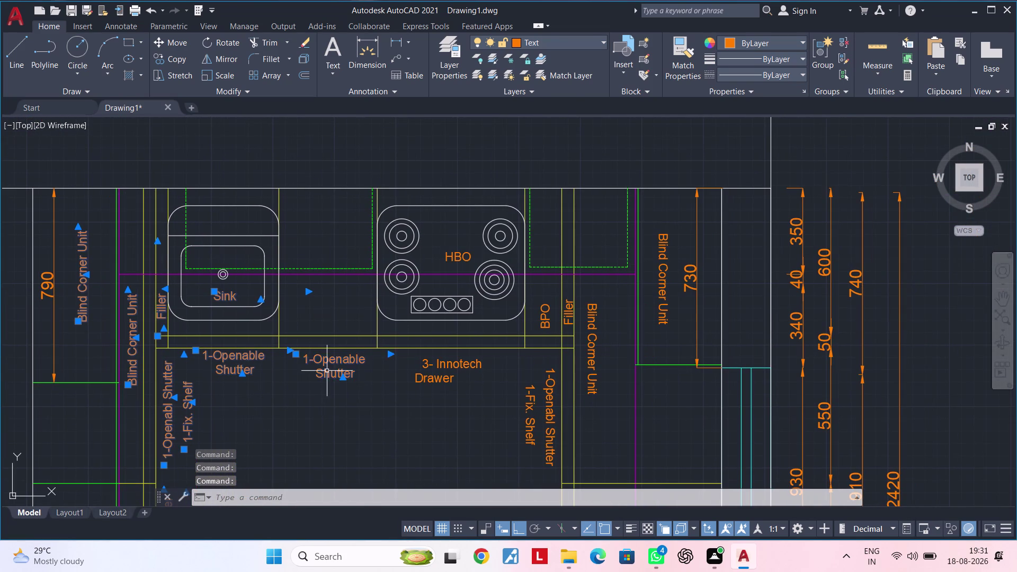
key(Escape)
key(Escape)
scroll(down, 3)
middle_drag(345, 394, 386, 357)
key(Escape)
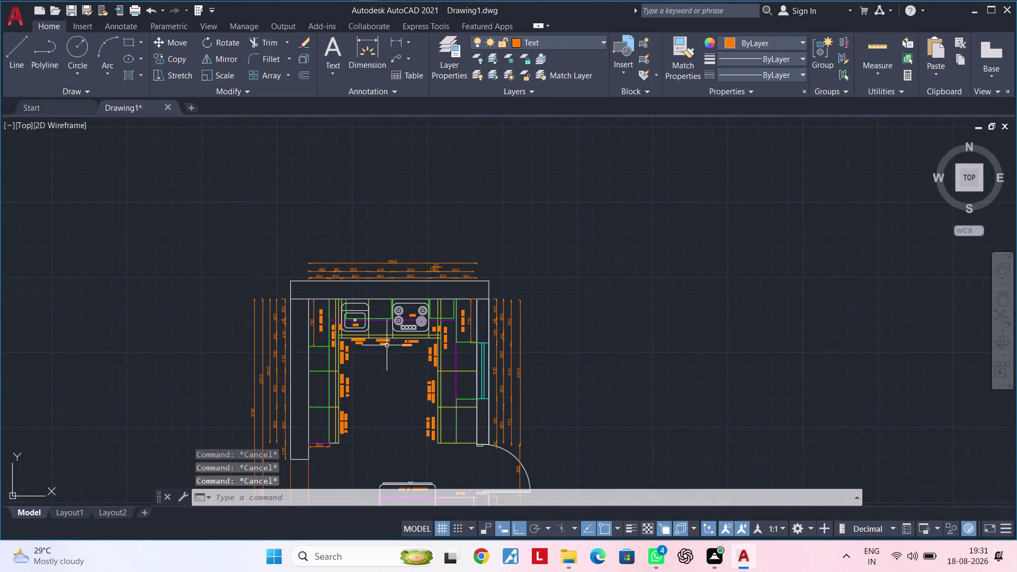
key(Escape)
Create a new layer named Dimension in the Layer Properties Manager.
click(455, 56)
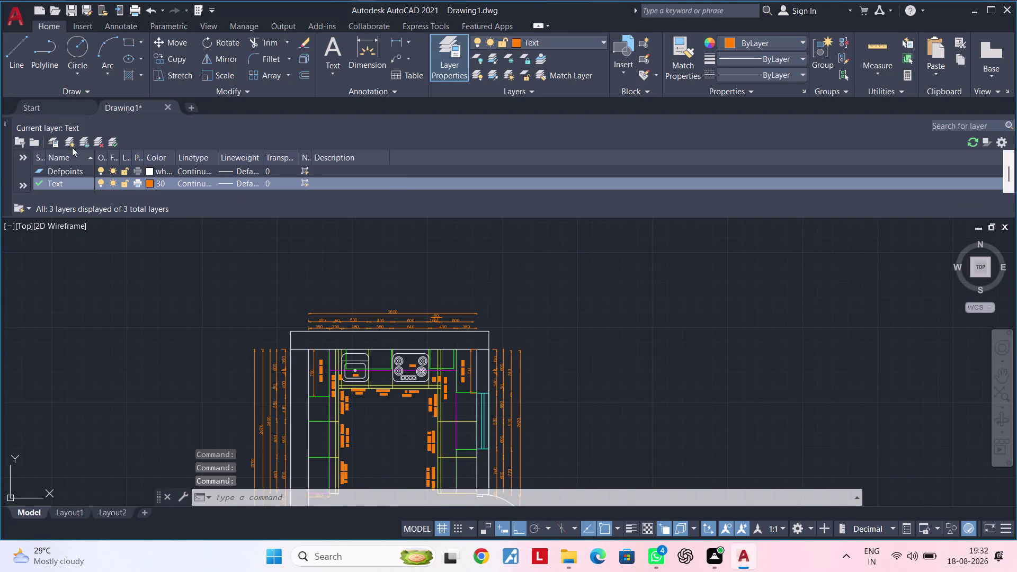
click(72, 145)
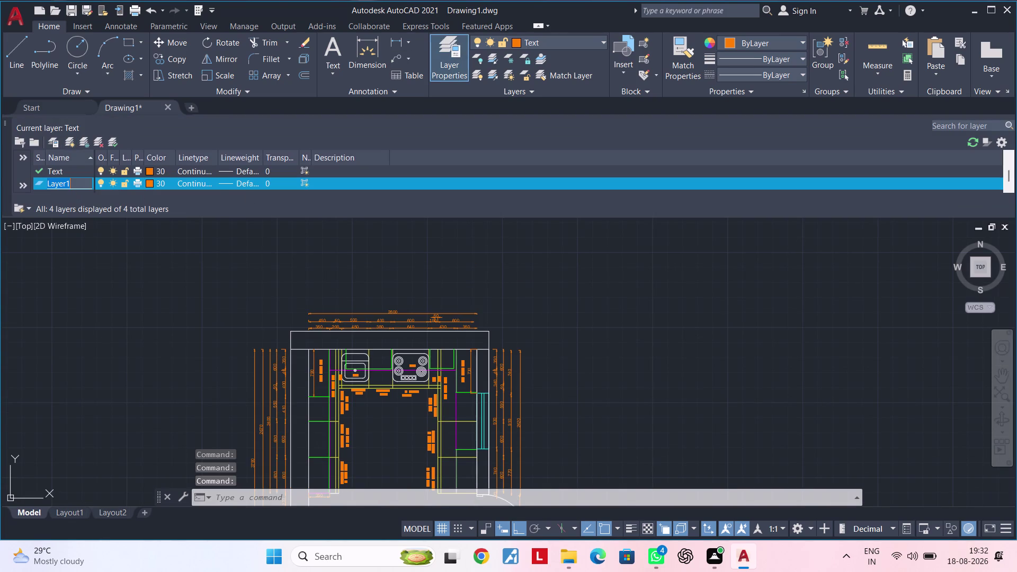
key(BackSpace)
key(BackSpace)
key(BackSpace)
key(shift+d)
text(im)
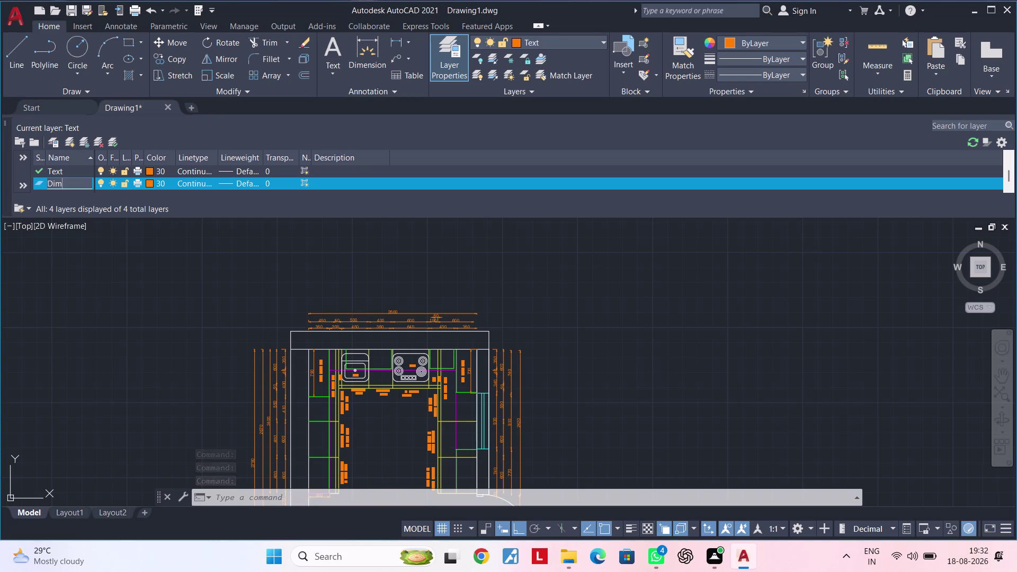
text(ensio)
text(n)
Set the Dimension layer colour to cyan 130 and close the layer manager.
click(151, 182)
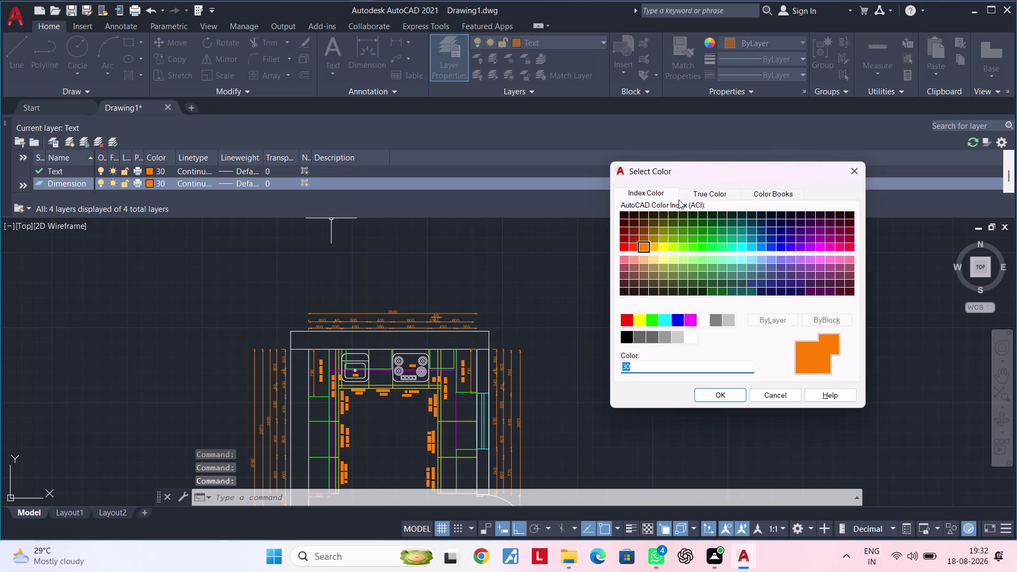
click(685, 247)
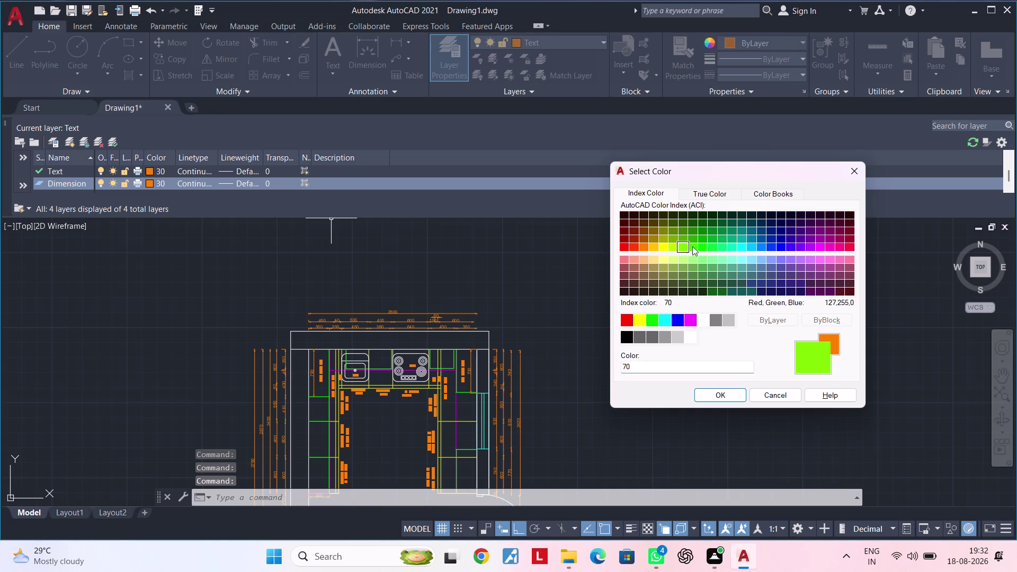
click(712, 238)
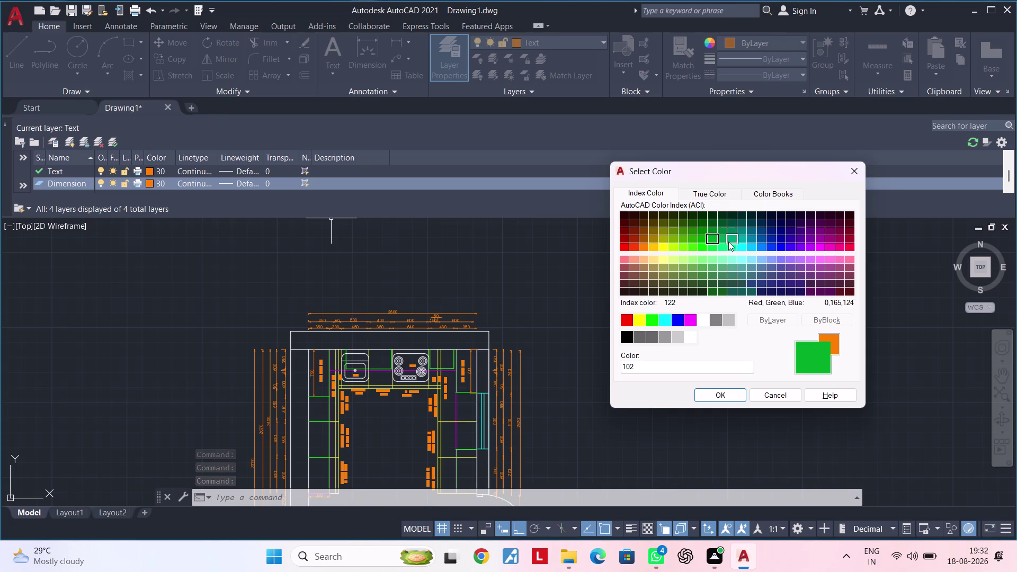
click(740, 244)
click(747, 249)
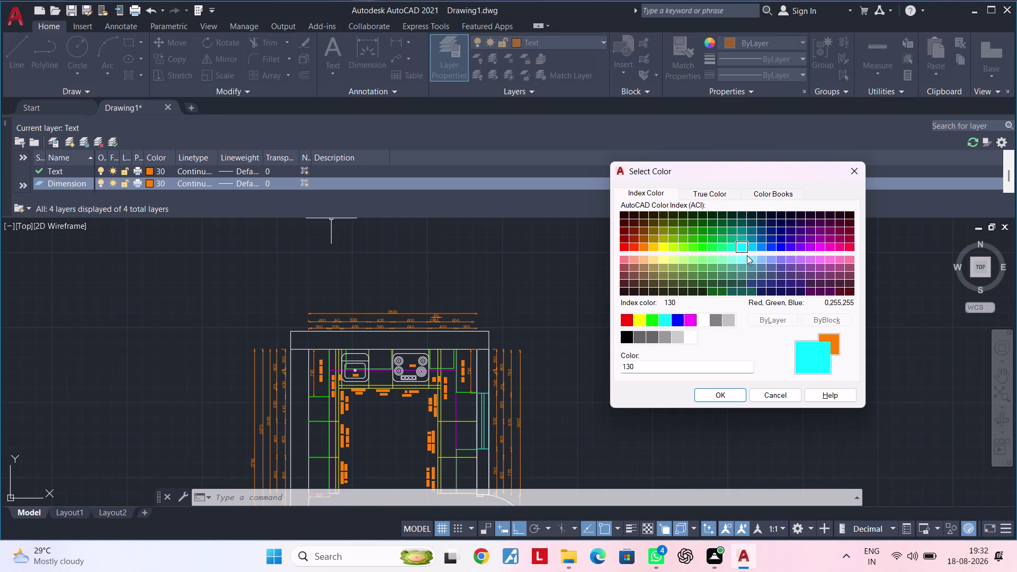
click(726, 393)
middle_drag(618, 379, 564, 349)
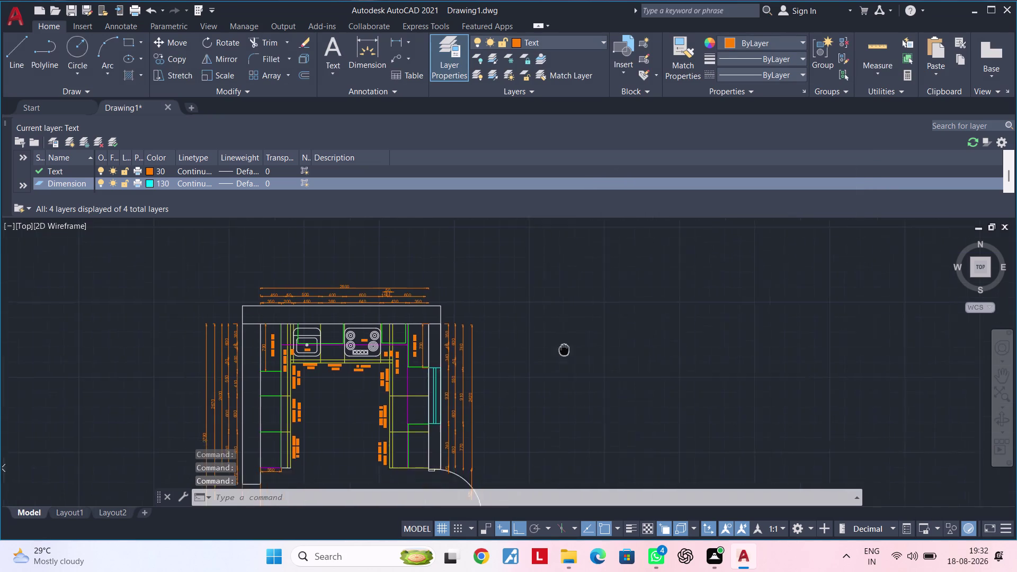
middle_drag(564, 350, 530, 325)
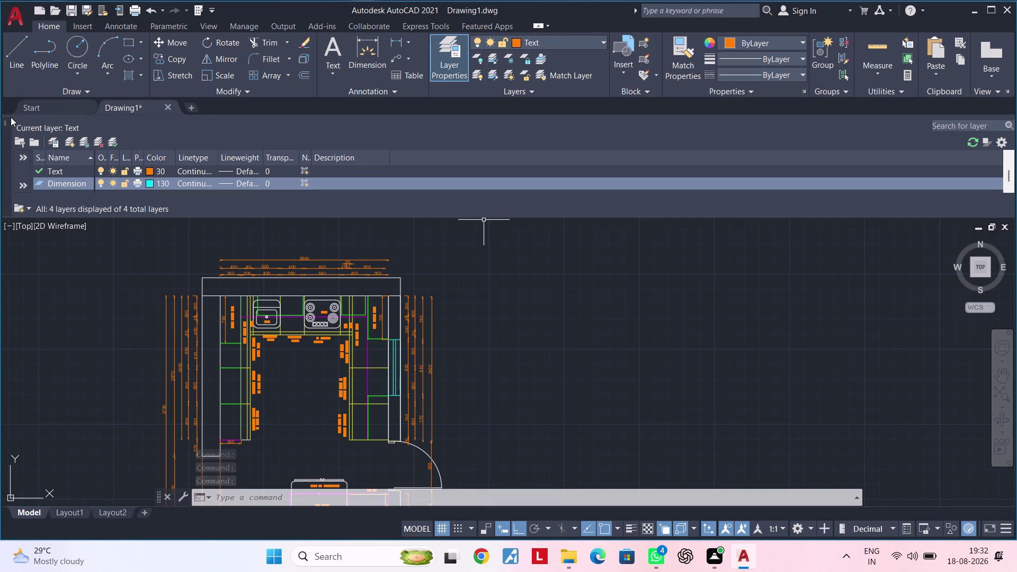
click(8, 120)
click(536, 42)
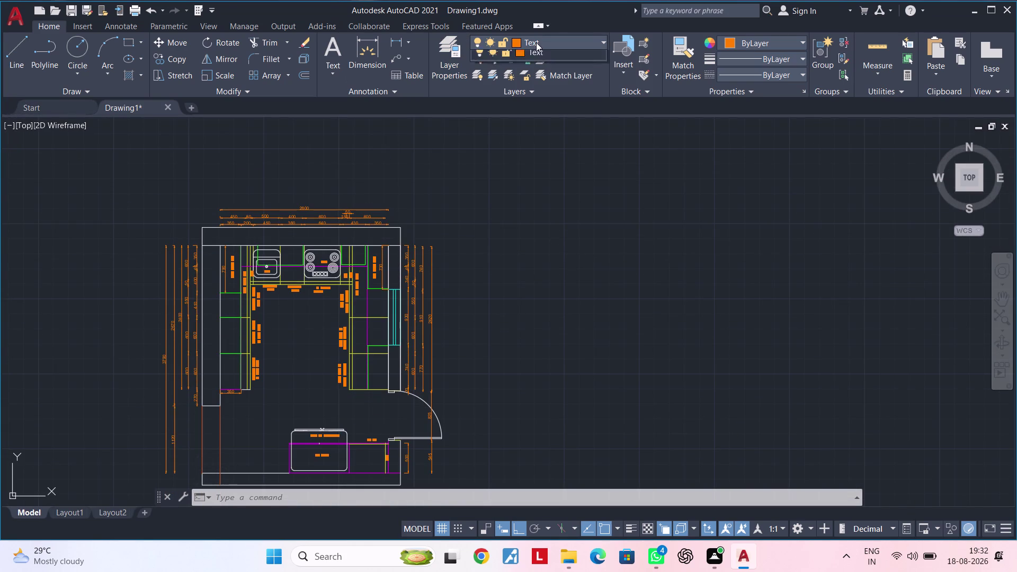
Window-select the top dimension strings of the plan.
click(537, 86)
middle_drag(542, 275, 579, 233)
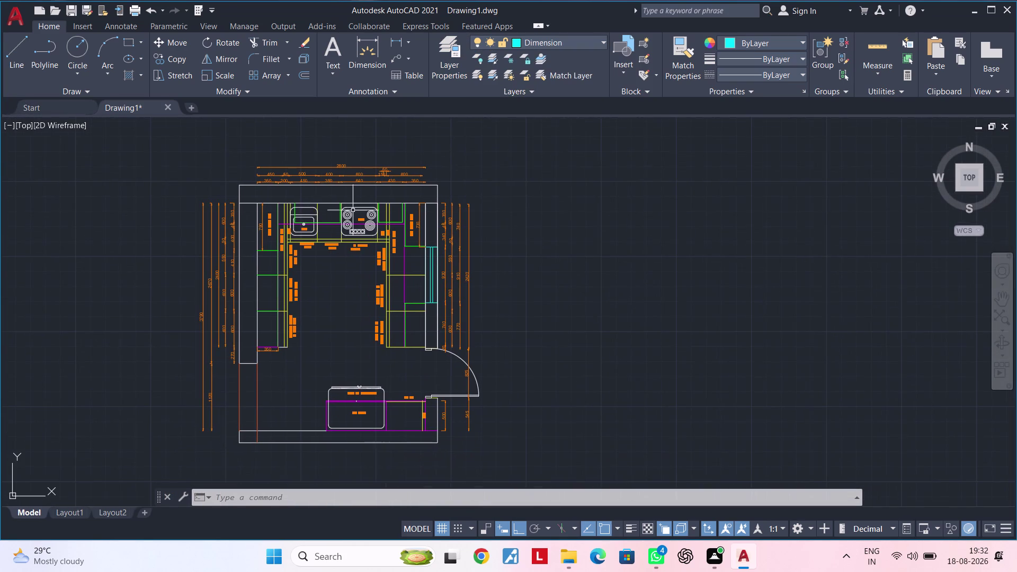
key(Escape)
click(231, 149)
scroll(up, 3)
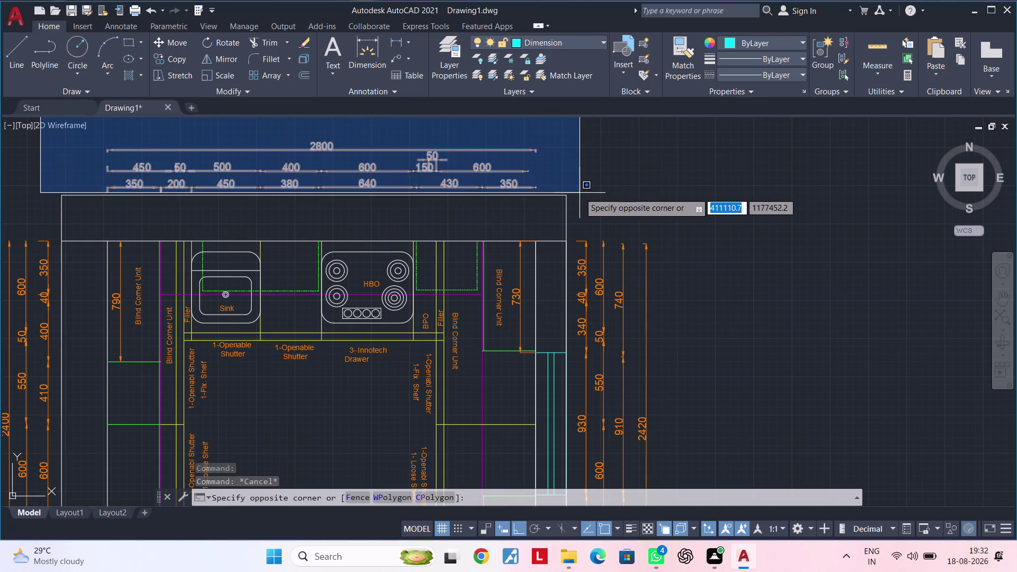
click(580, 192)
scroll(down, 3)
middle_drag(630, 216, 519, 192)
scroll(up, 3)
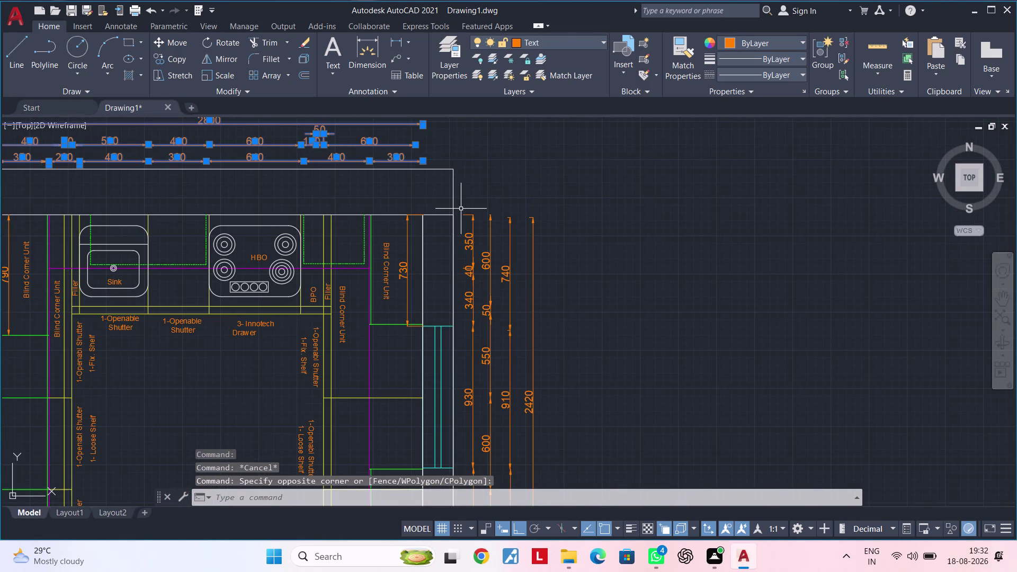
Add the right-side dimensions to the selection with a window.
click(462, 207)
middle_drag(571, 323, 503, 210)
scroll(down, 3)
middle_drag(512, 352, 501, 337)
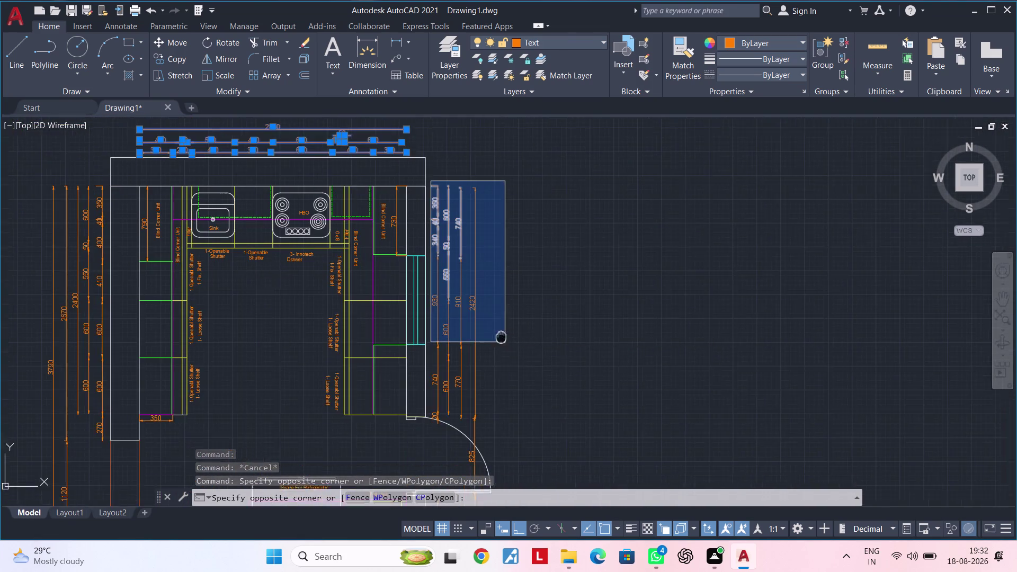
middle_drag(501, 337, 447, 272)
middle_drag(486, 428, 455, 281)
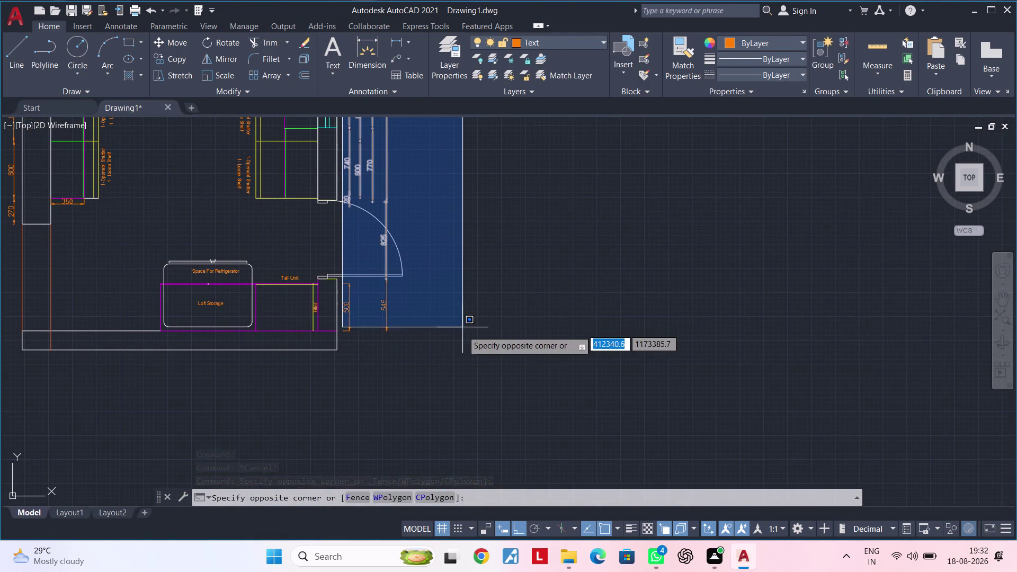
click(462, 337)
Window-select the outer and inner left-side dimensions as well.
middle_drag(474, 341, 659, 343)
middle_drag(520, 362, 646, 363)
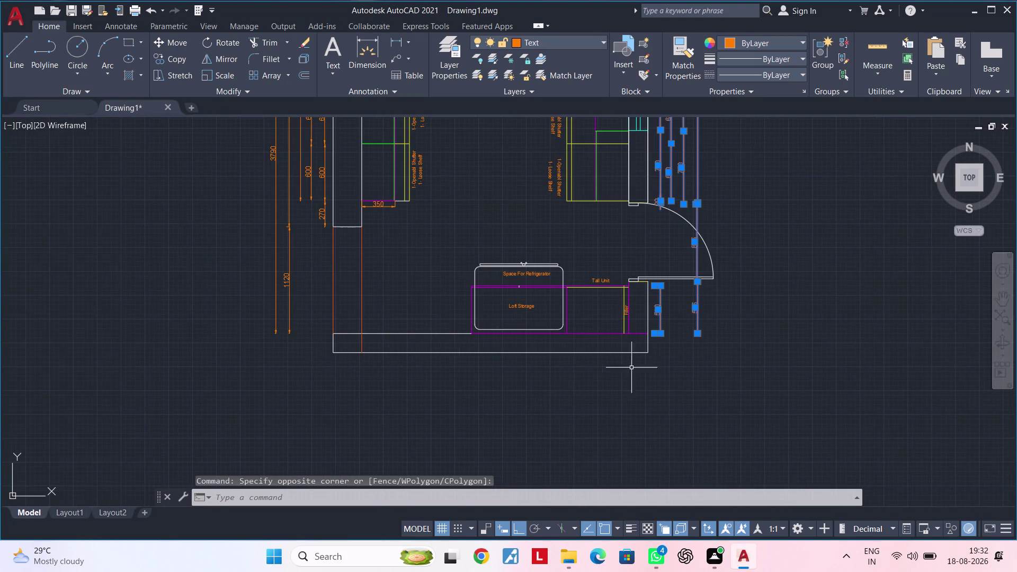
middle_drag(300, 370, 315, 440)
click(318, 428)
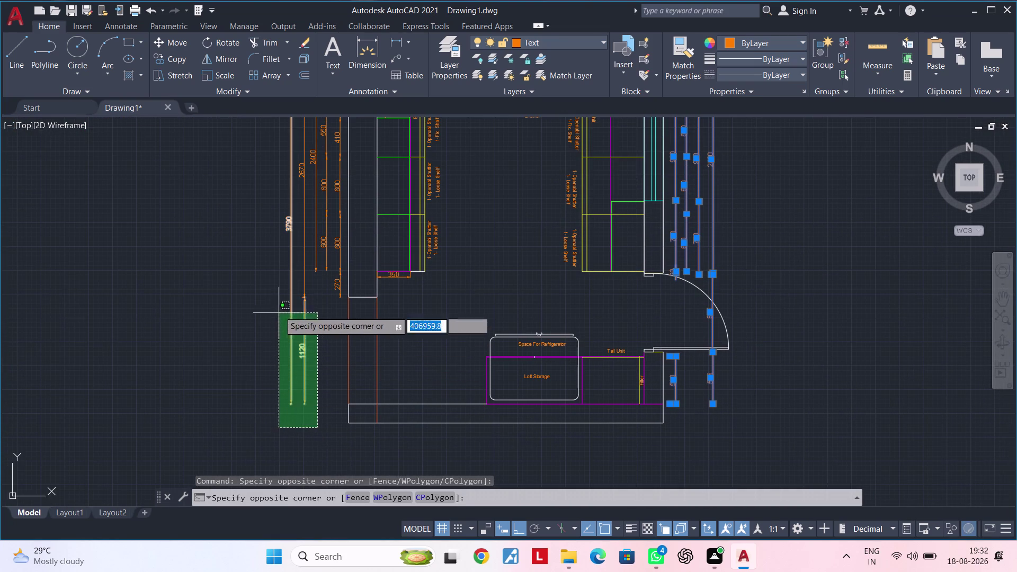
middle_drag(254, 224, 253, 413)
middle_click(253, 413)
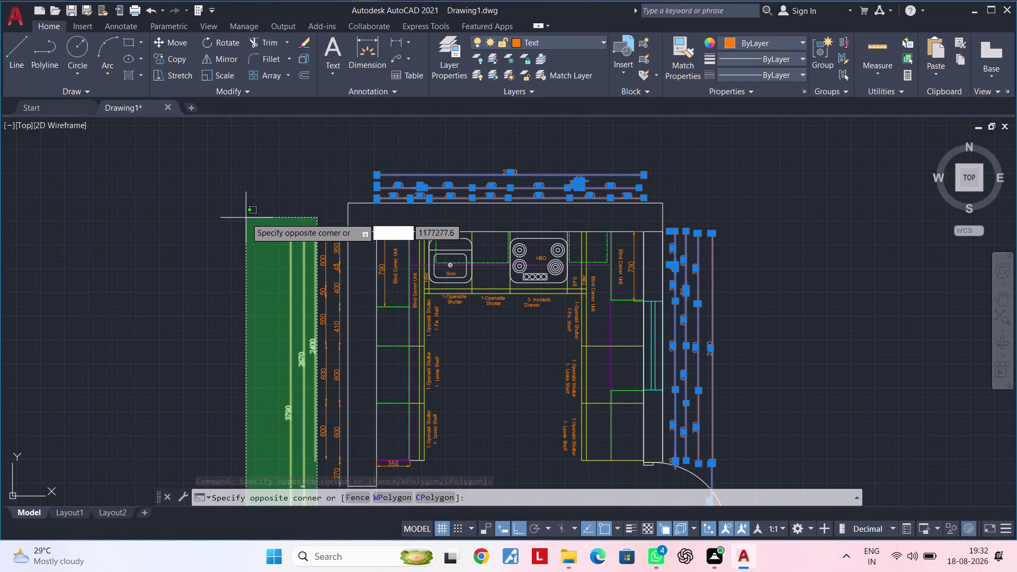
click(246, 214)
scroll(up, 3)
click(341, 231)
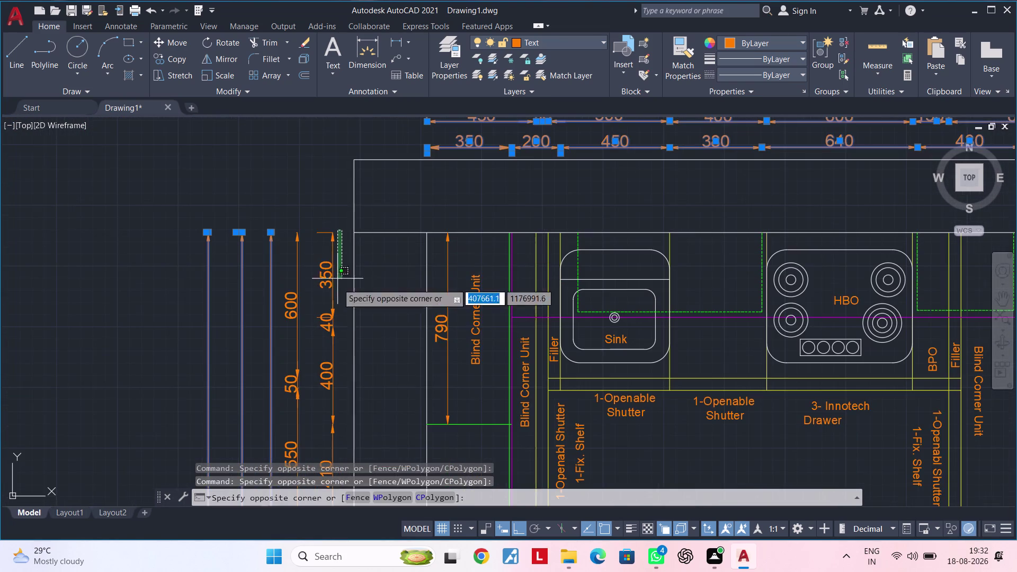
middle_drag(314, 388, 248, 257)
scroll(down, 3)
middle_drag(227, 334, 212, 199)
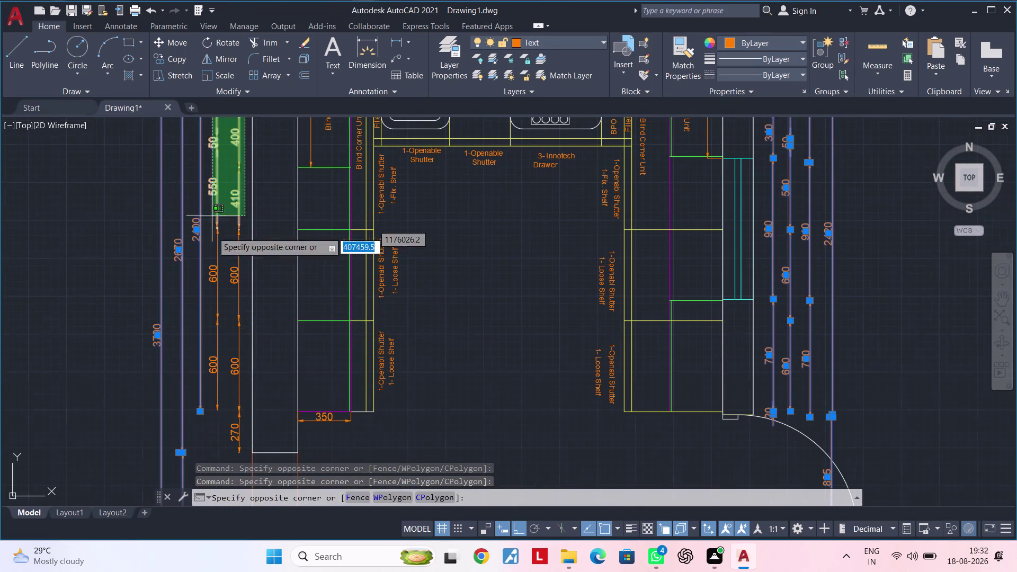
middle_drag(216, 329, 198, 259)
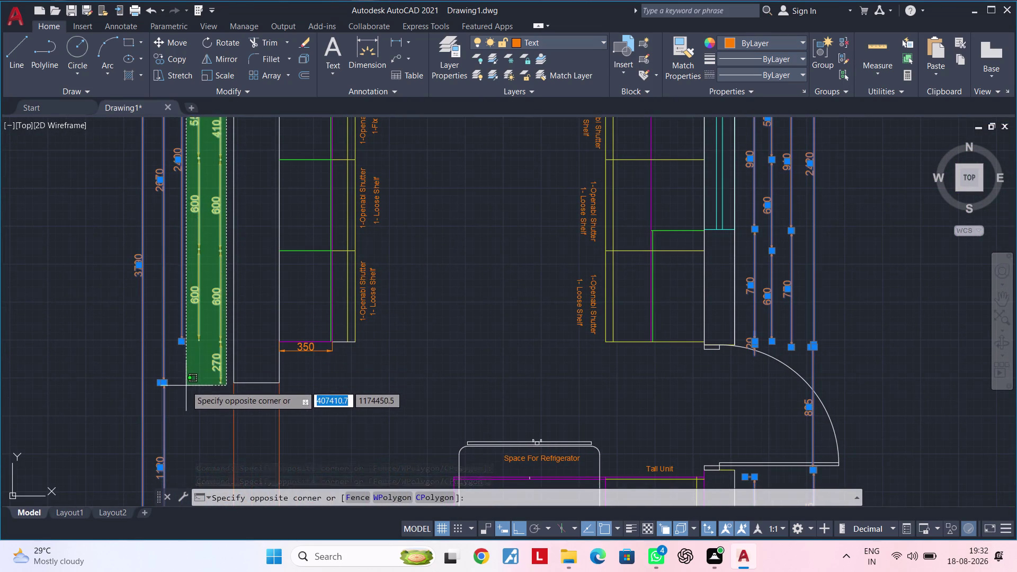
scroll(down, 3)
middle_drag(188, 383, 185, 320)
click(179, 325)
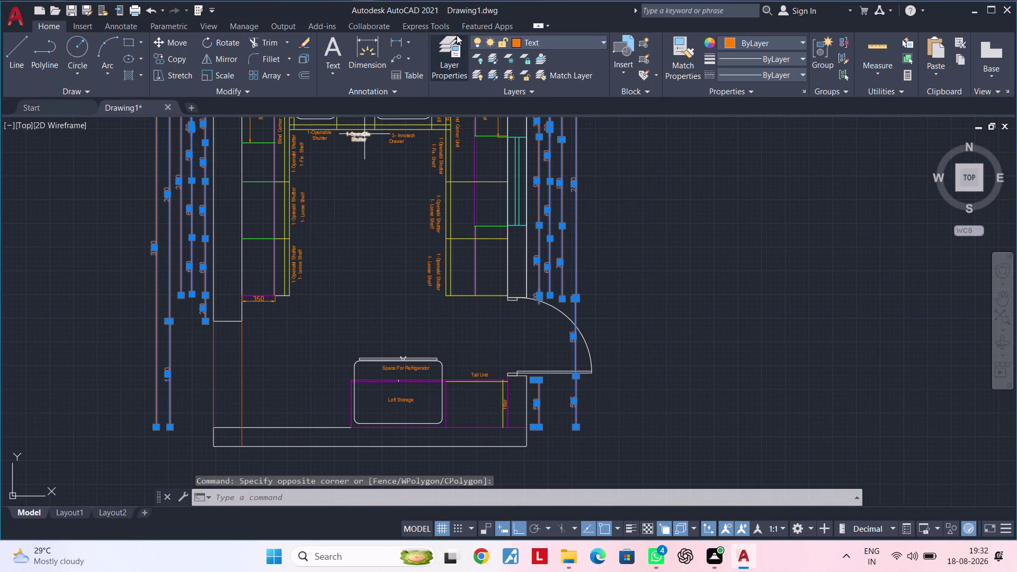
Move all selected dimensions onto the Dimension layer and clear the selection.
click(543, 39)
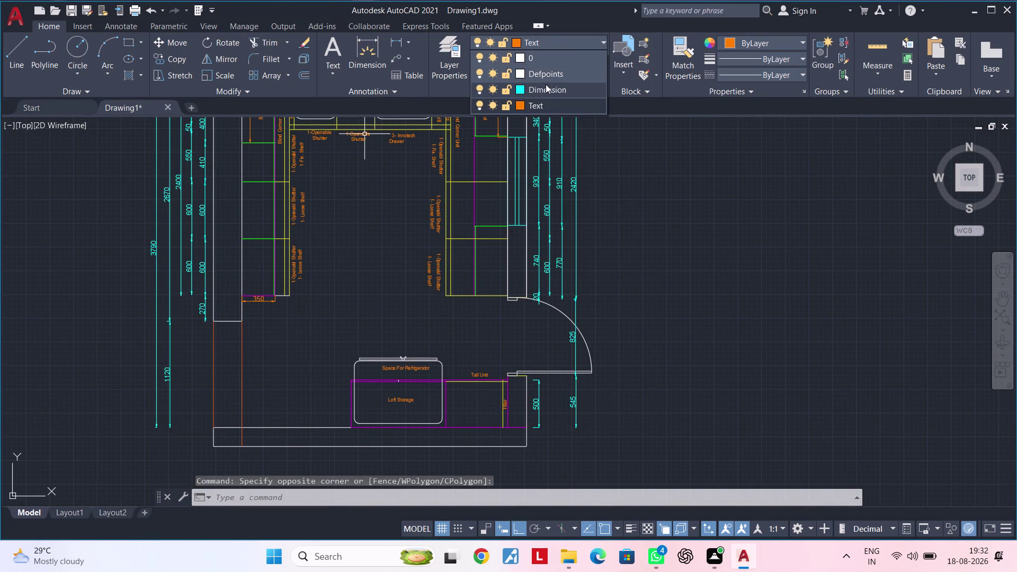
click(545, 85)
key(Escape)
key(Escape)
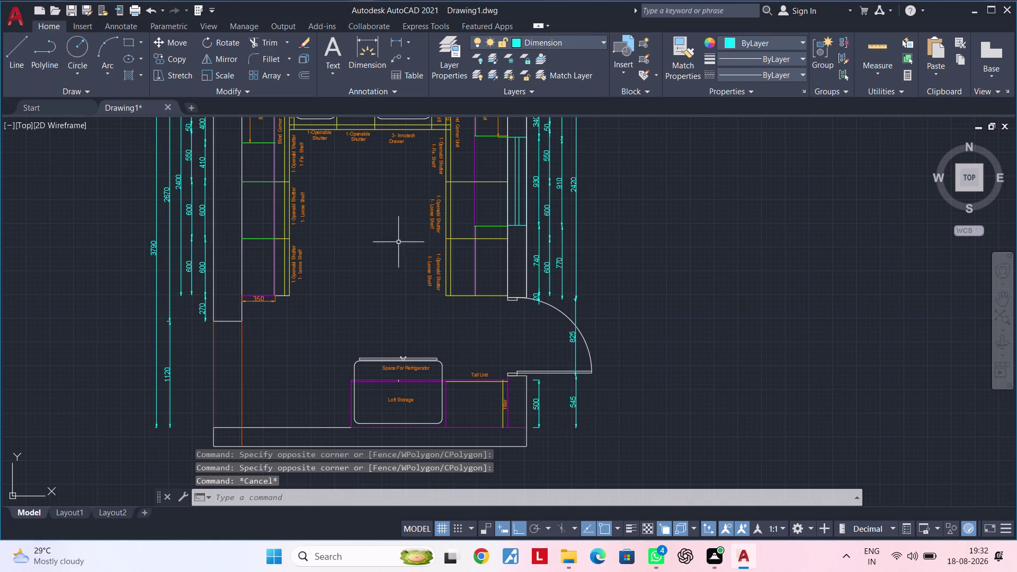
middle_drag(397, 234, 396, 299)
middle_drag(385, 270, 390, 332)
scroll(up, 3)
click(237, 228)
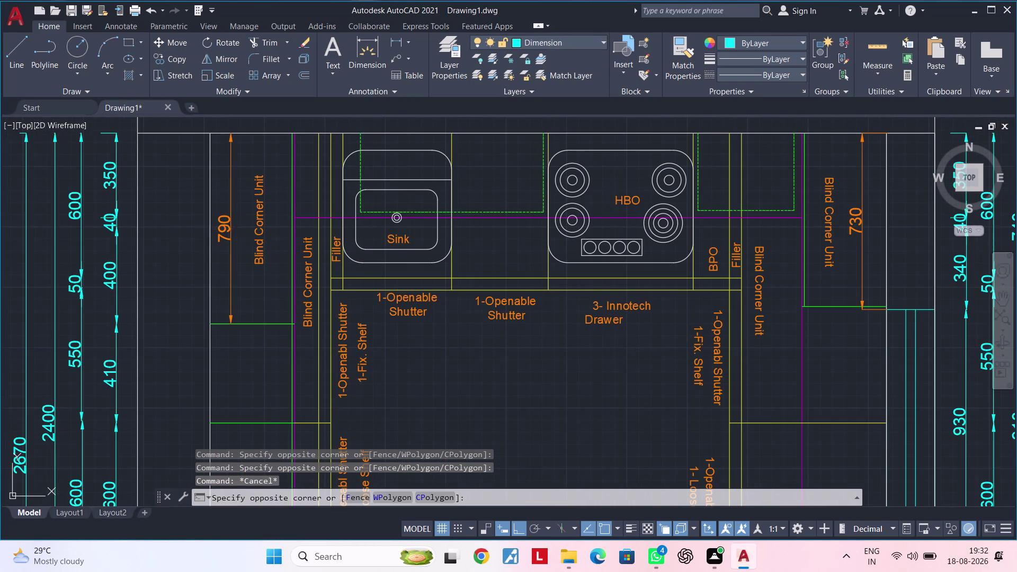
click(228, 233)
click(579, 44)
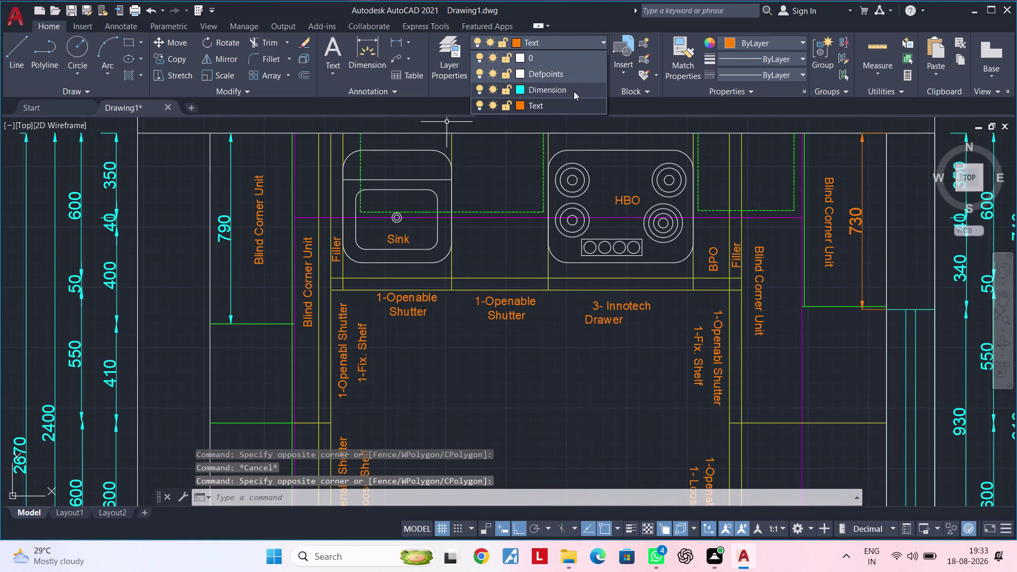
click(574, 91)
scroll(down, 3)
middle_drag(531, 156, 469, 84)
middle_drag(476, 259, 463, 134)
scroll(up, 3)
click(321, 273)
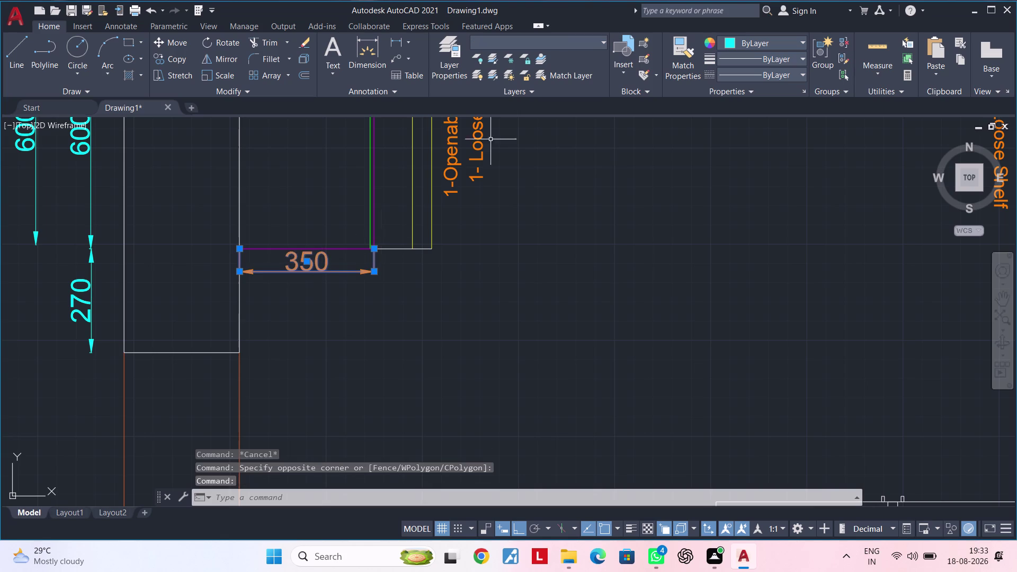
click(554, 45)
click(551, 87)
scroll(down, 3)
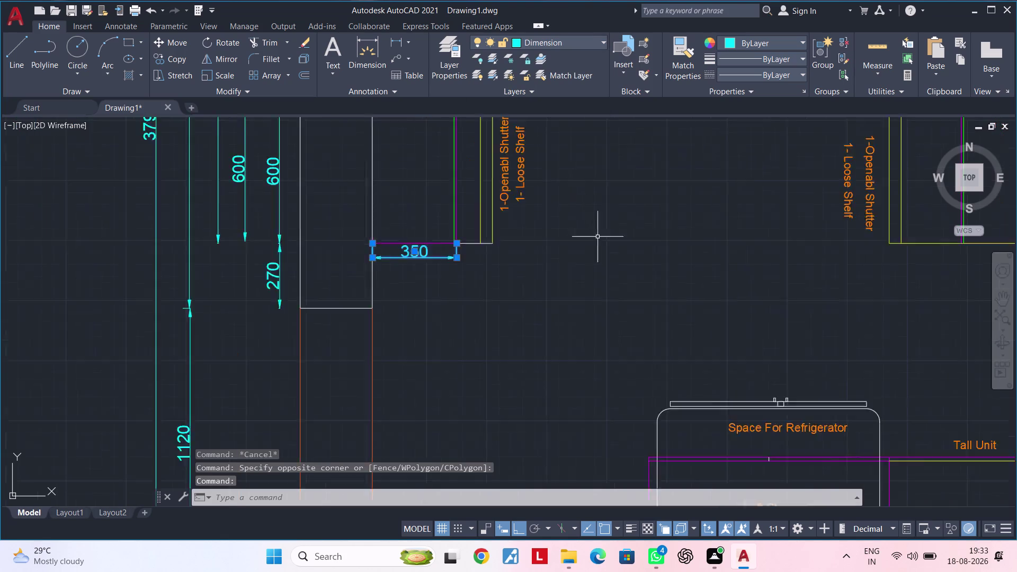
middle_drag(617, 244, 322, 327)
middle_drag(529, 338, 507, 416)
middle_drag(497, 185, 492, 268)
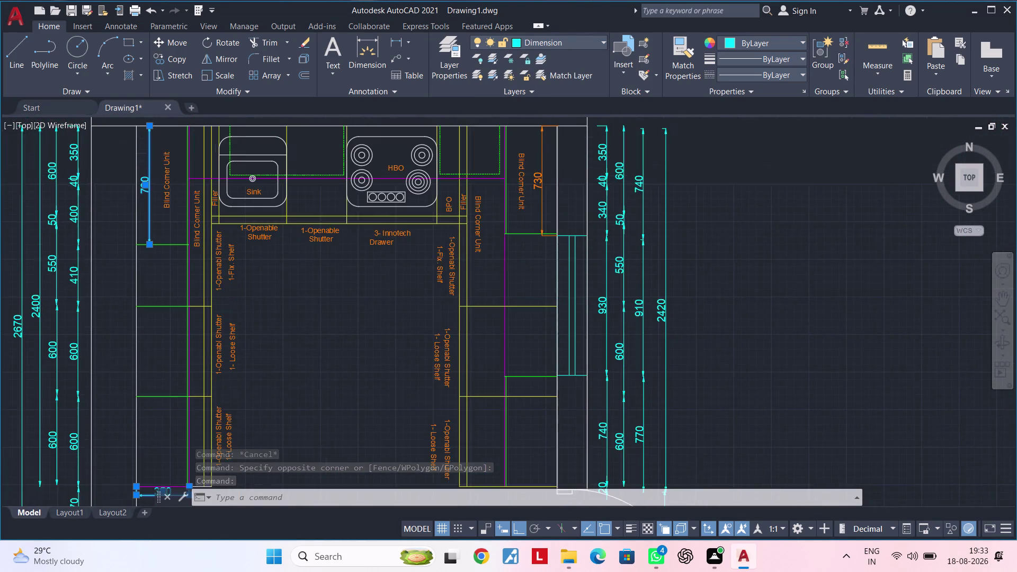
scroll(up, 3)
middle_drag(530, 206, 498, 308)
click(518, 247)
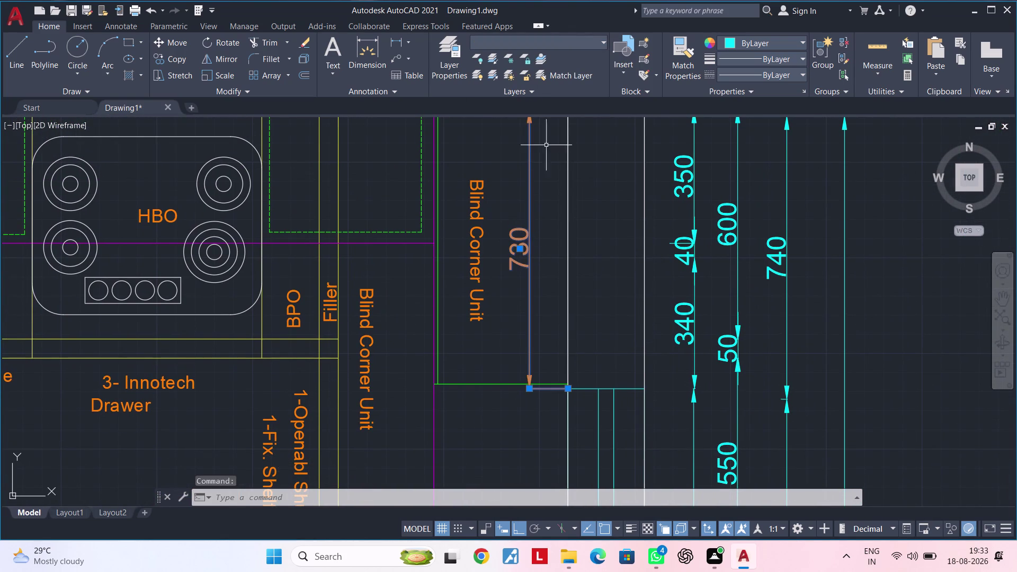
click(573, 45)
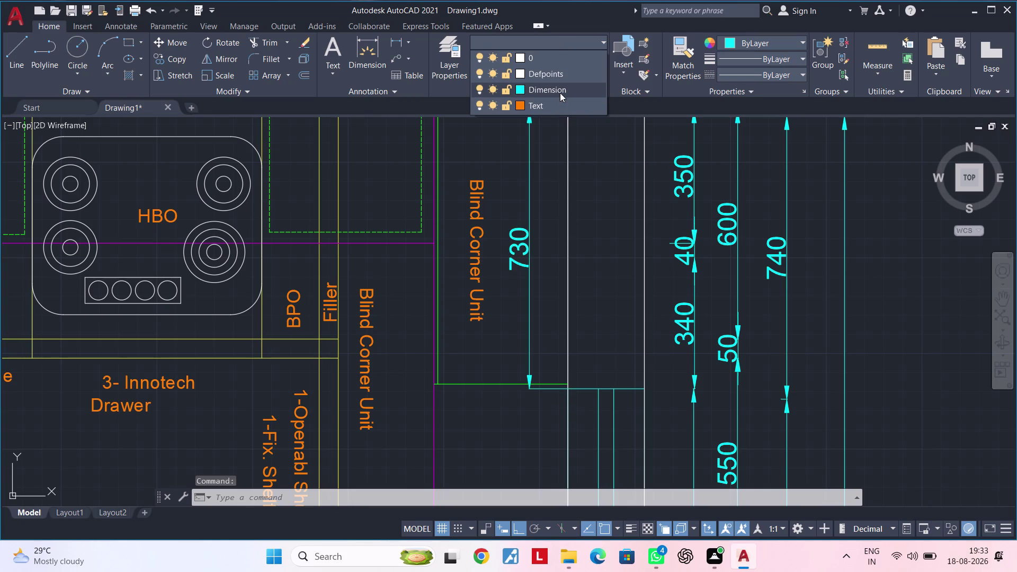
click(560, 92)
key(Escape)
scroll(down, 3)
middle_drag(578, 196, 533, 285)
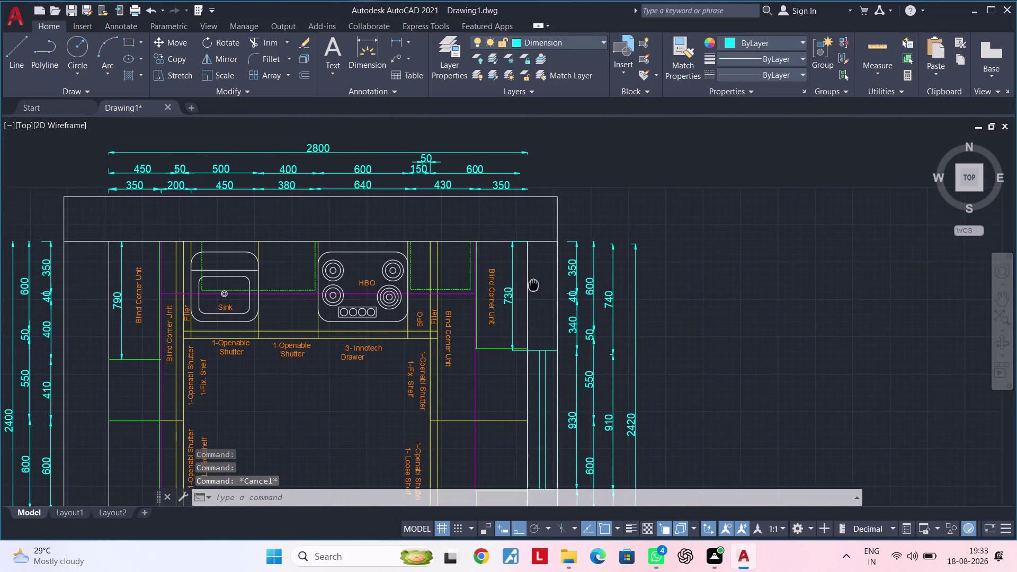
middle_drag(533, 284, 530, 184)
scroll(down, 3)
middle_drag(556, 215, 507, 218)
scroll(up, 3)
key(Escape)
scroll(up, 3)
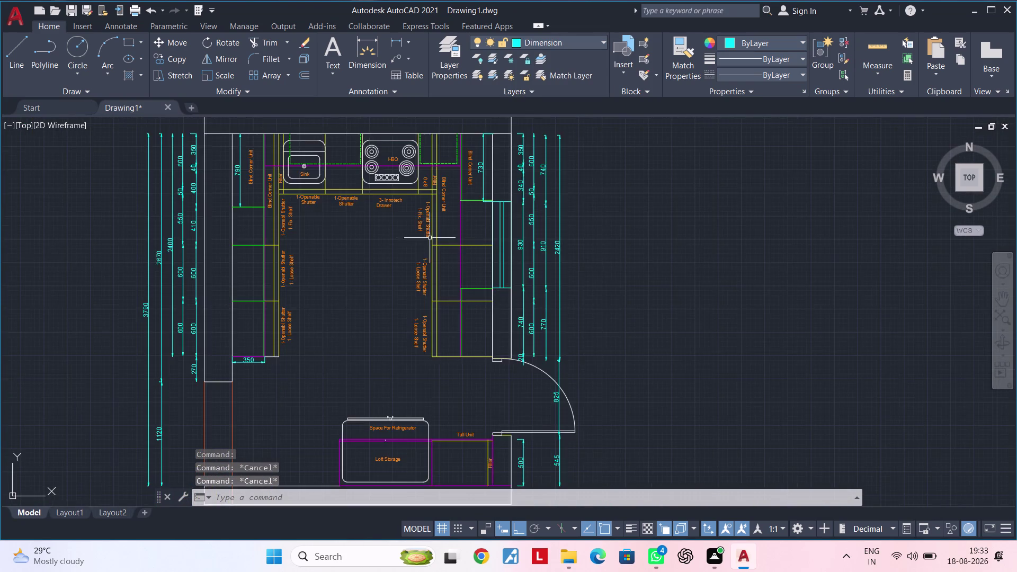
middle_drag(421, 238, 469, 238)
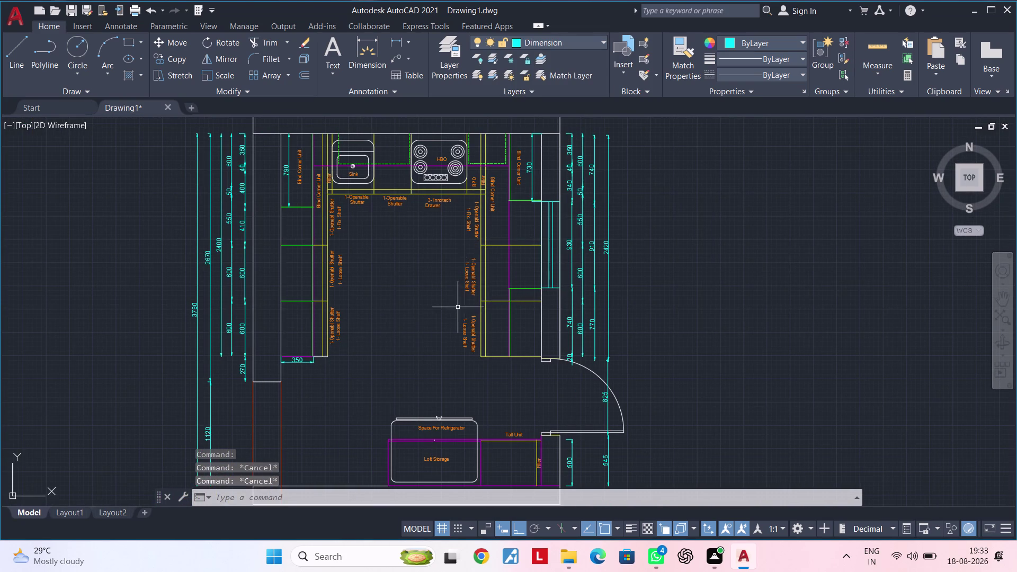
middle_drag(455, 307, 404, 226)
middle_drag(393, 250, 414, 245)
key(Escape)
key(Escape)
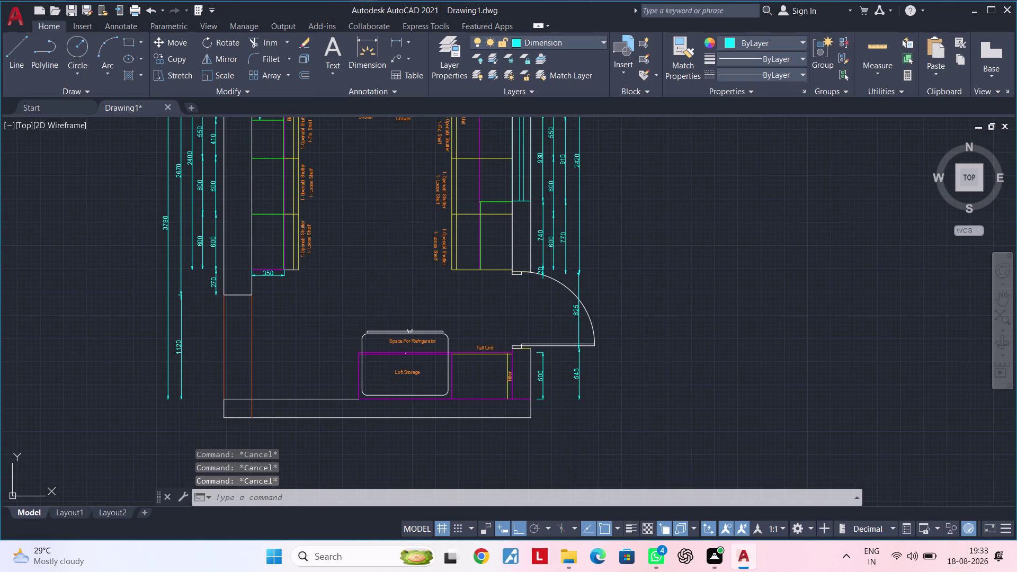
key(Escape)
key(Escape)
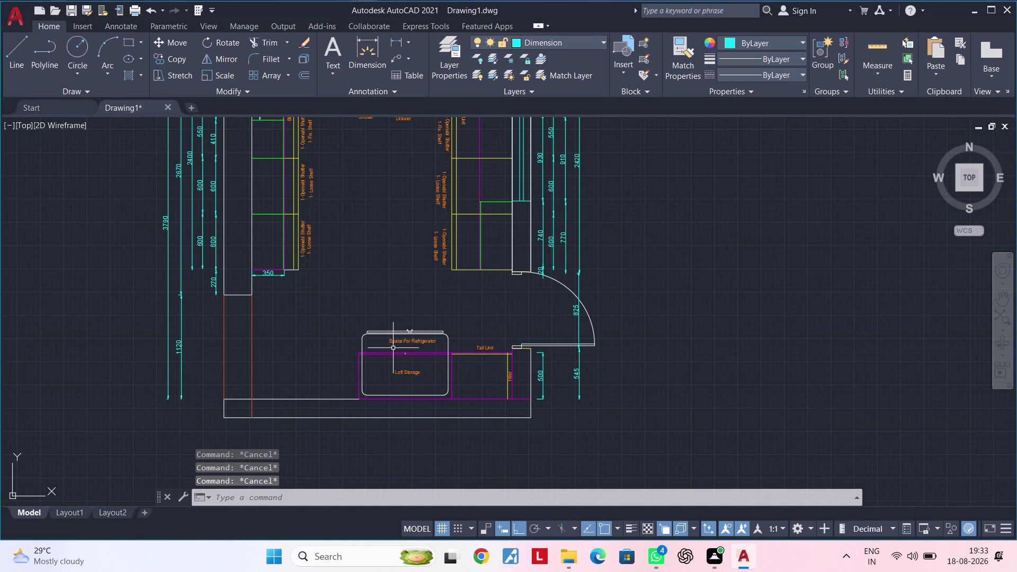
Copy the Space For Refrigerator label up into the open floor area.
click(397, 344)
text(c)
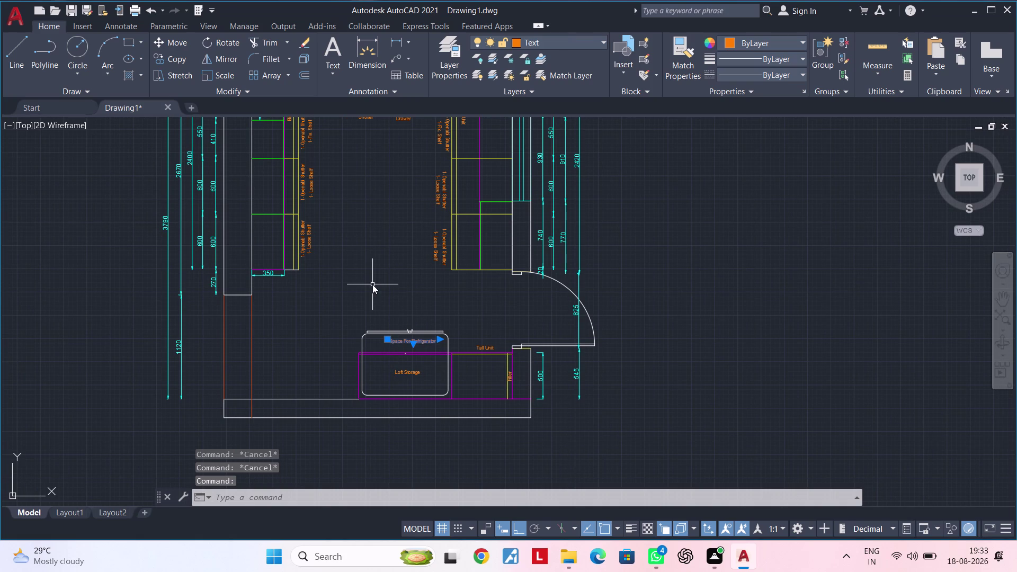
text(o)
key(space)
click(396, 338)
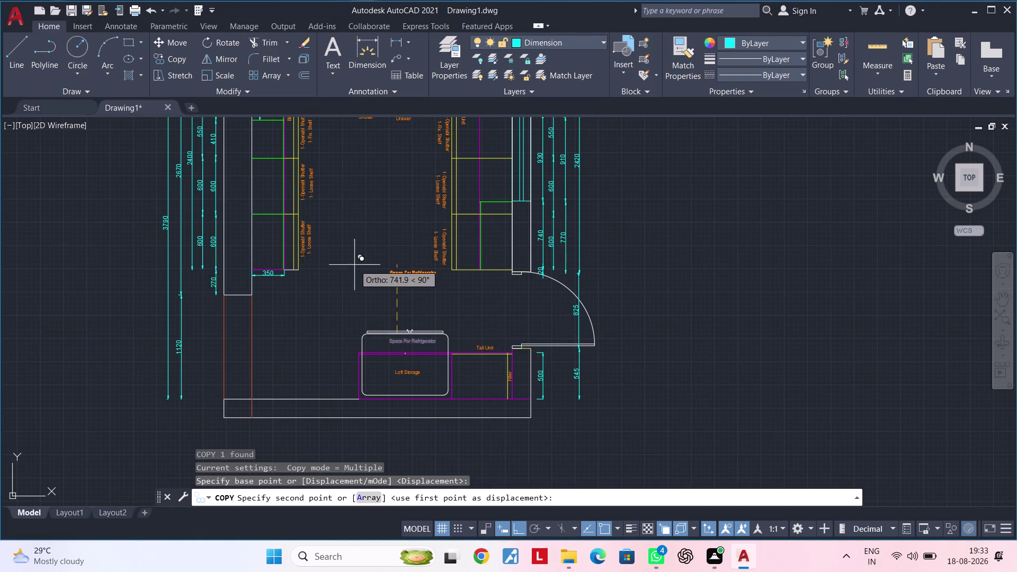
scroll(up, 3)
click(352, 267)
key(Escape)
key(Escape)
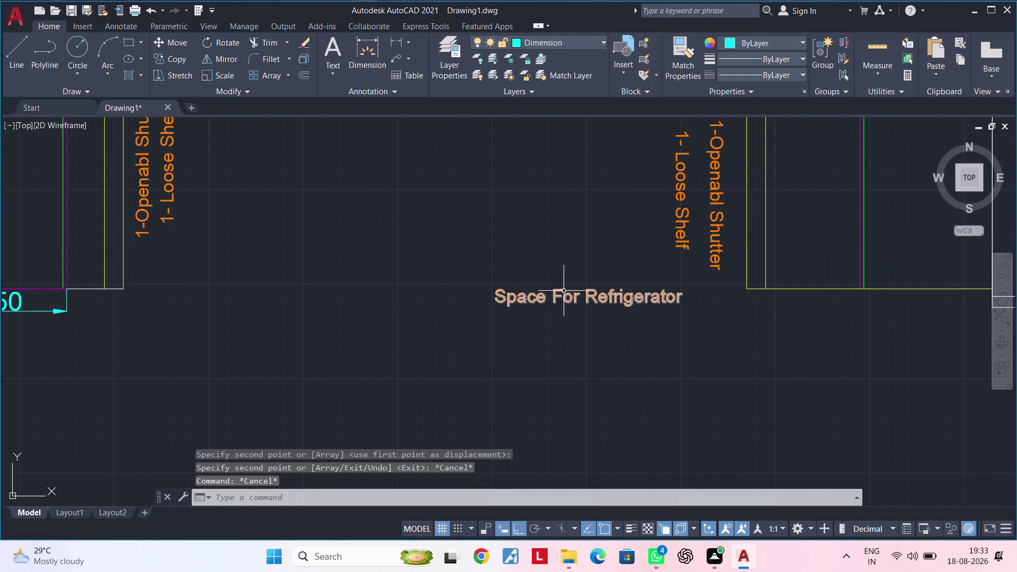
Move the copied label into position and open its text for editing.
click(564, 291)
click(523, 525)
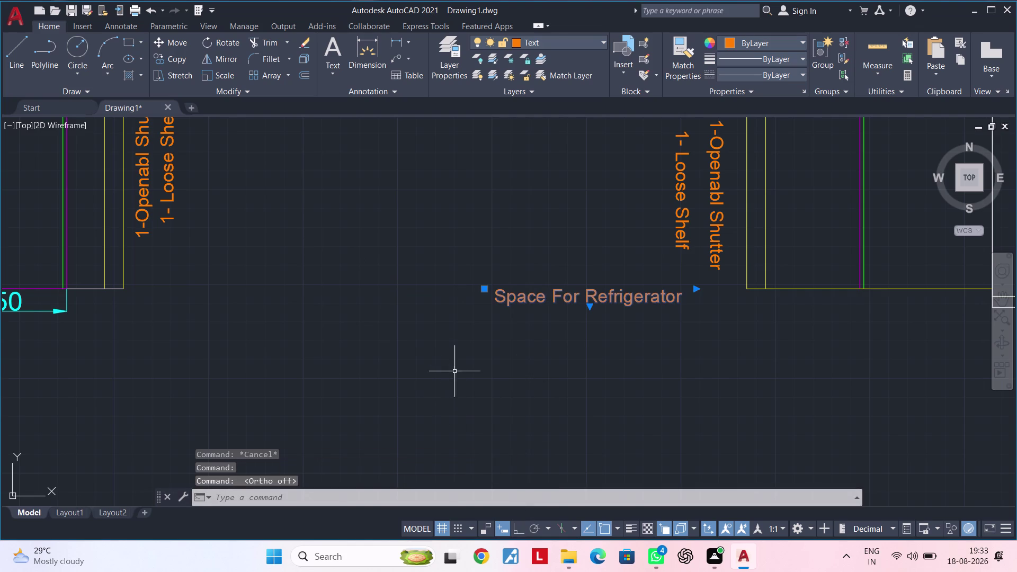
text(m)
key(space)
click(545, 301)
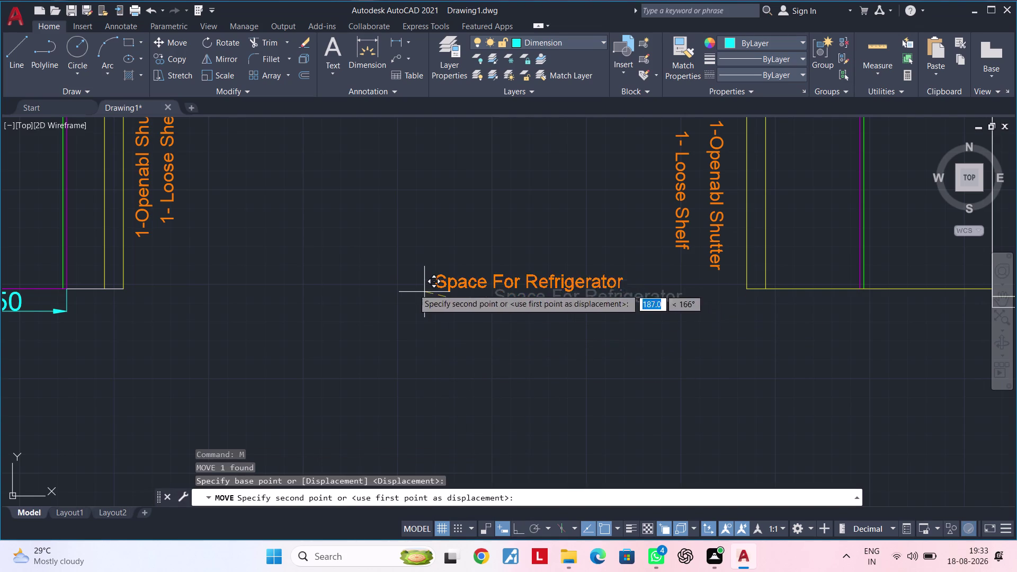
click(335, 255)
key(Escape)
scroll(down, 3)
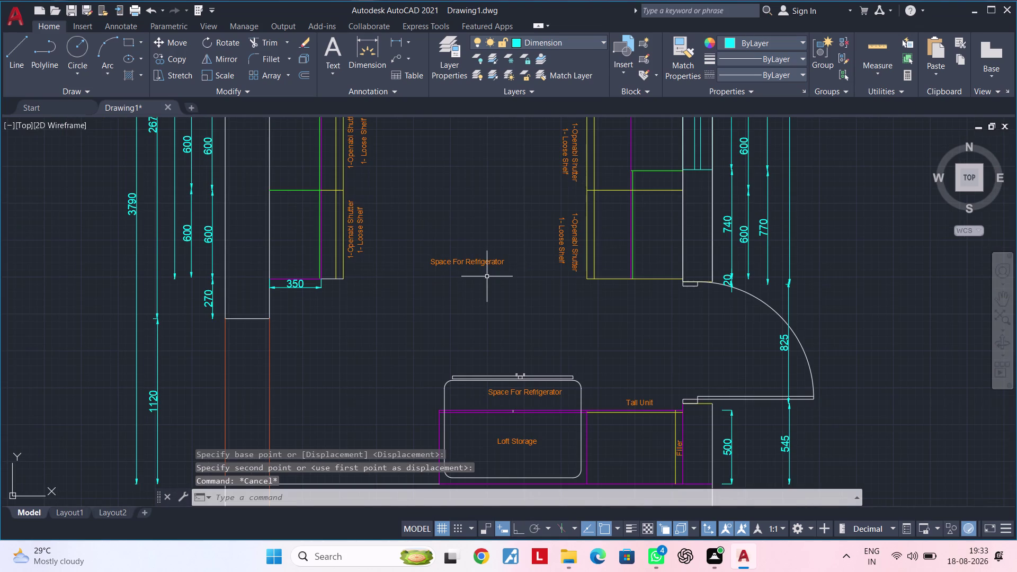
key(Escape)
scroll(down, 3)
double_click(489, 268)
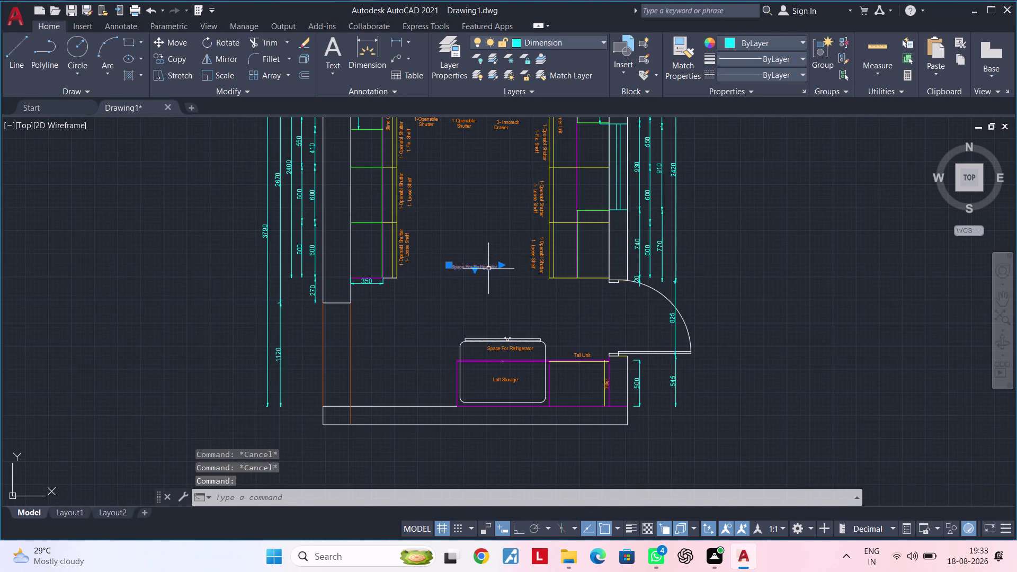
scroll(up, 3)
Delete the copied label's old Space For Refrigerator wording.
click(472, 266)
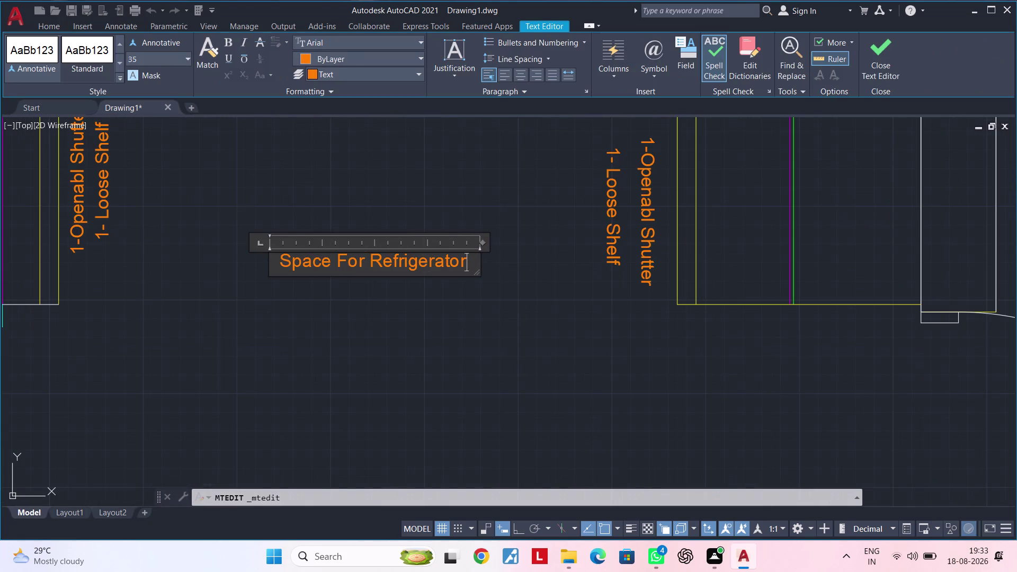
key(BackSpace)
key(BackSpace)
key(BackSpace)
key(BackSpace)
key(BackSpace)
key(BackSpace)
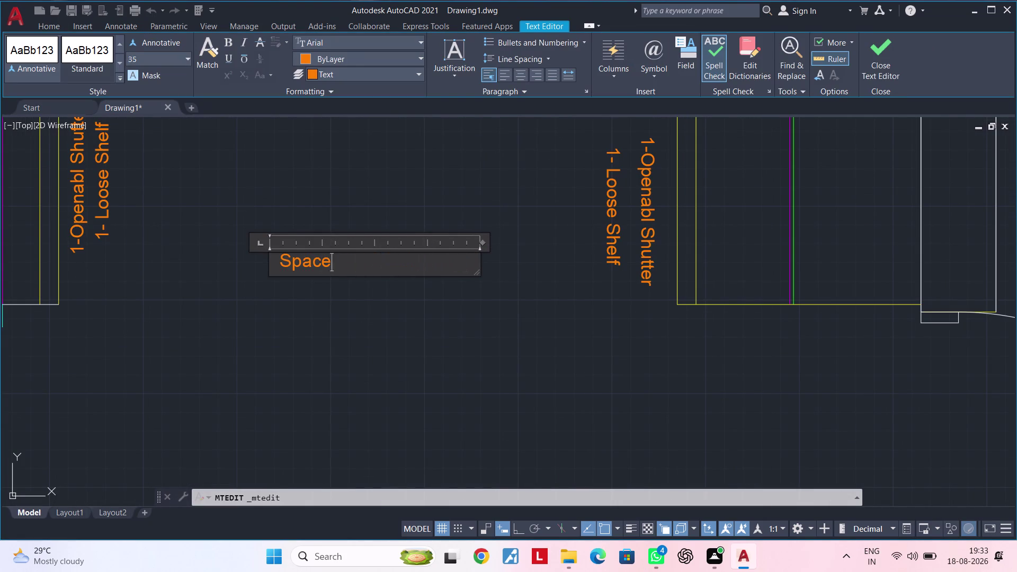
key(BackSpace)
key(BackSpace)
key(BackSpace)
key(BackSpace)
key(BackSpace)
key(BackSpace)
key(space)
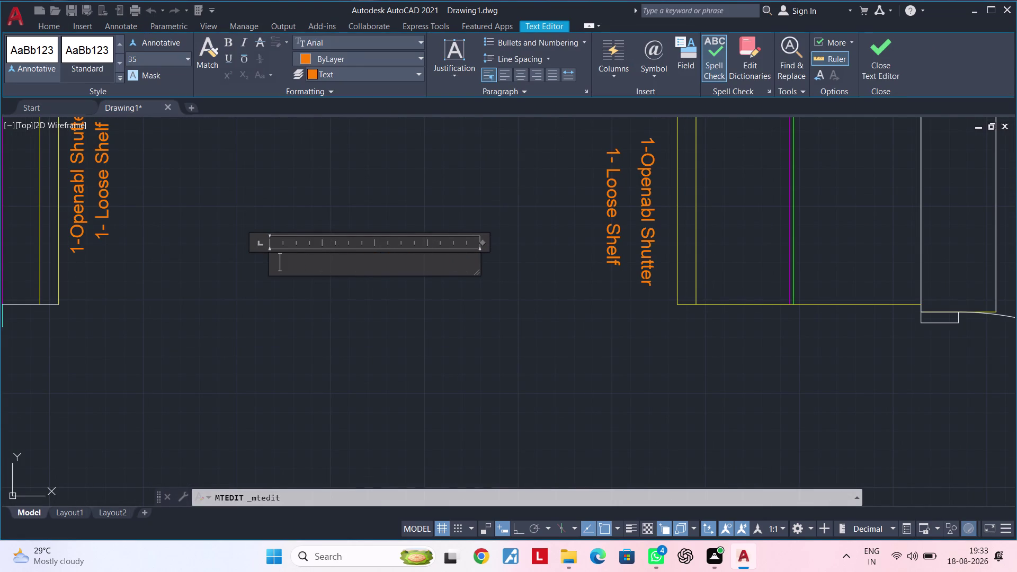
Type 'KITCHEN TOP PLAN', correcting the misspelt KITCHEN along the way.
text(KI)
key(t)
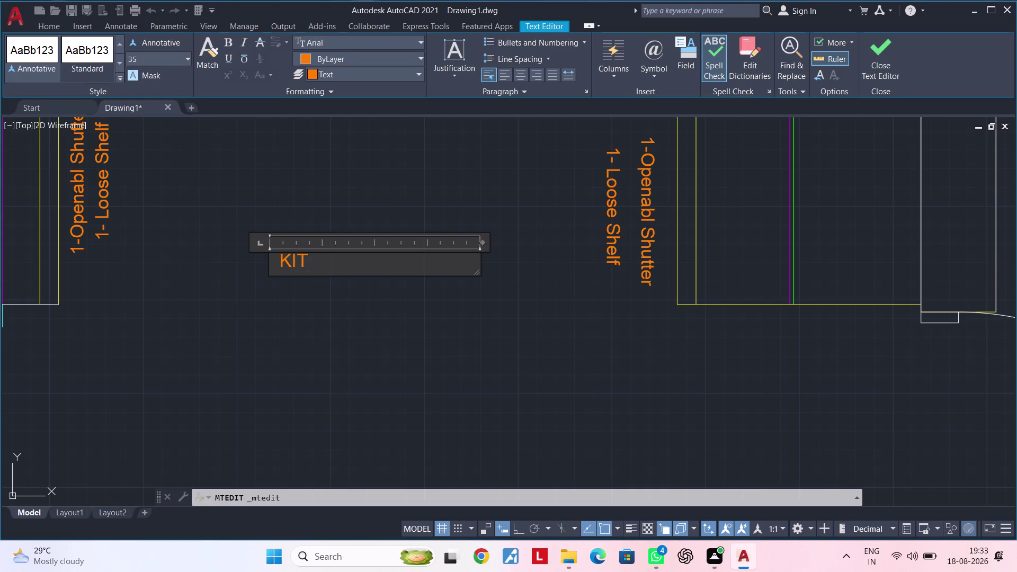
text(CEN)
key(space)
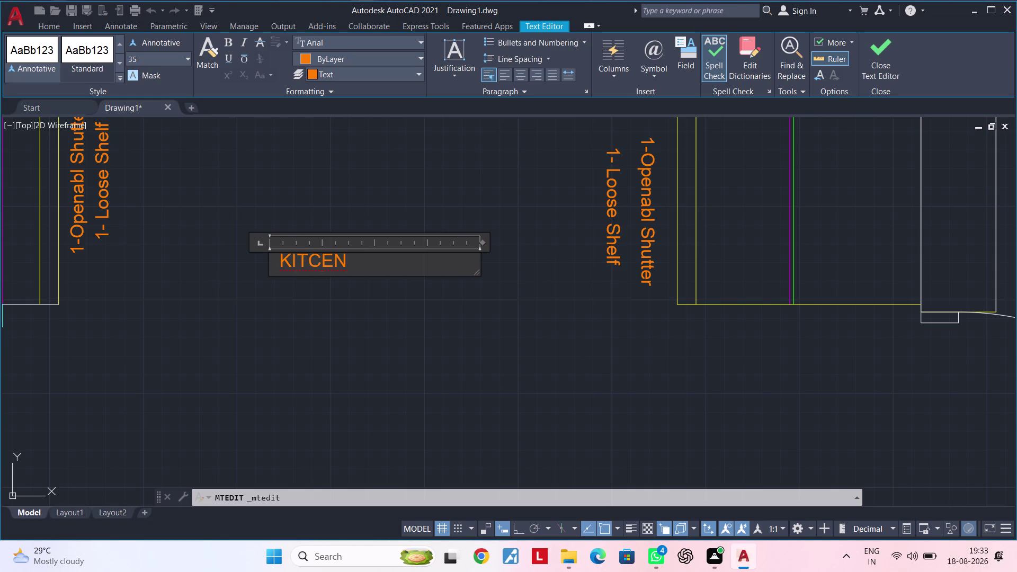
key(BackSpace)
key(BackSpace)
key(BackSpace)
text(HEN)
key(space)
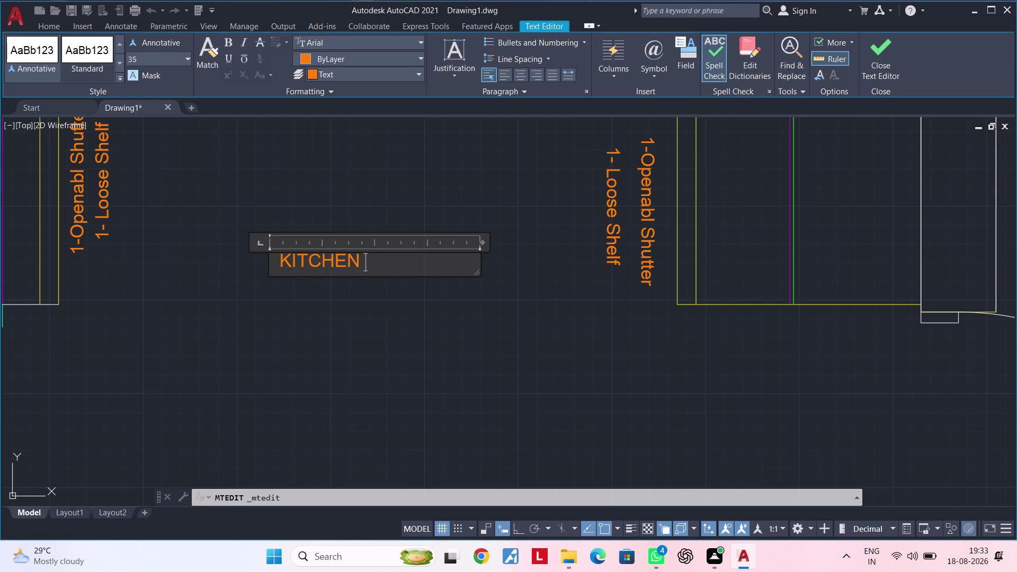
text(T)
text(OP PLAN)
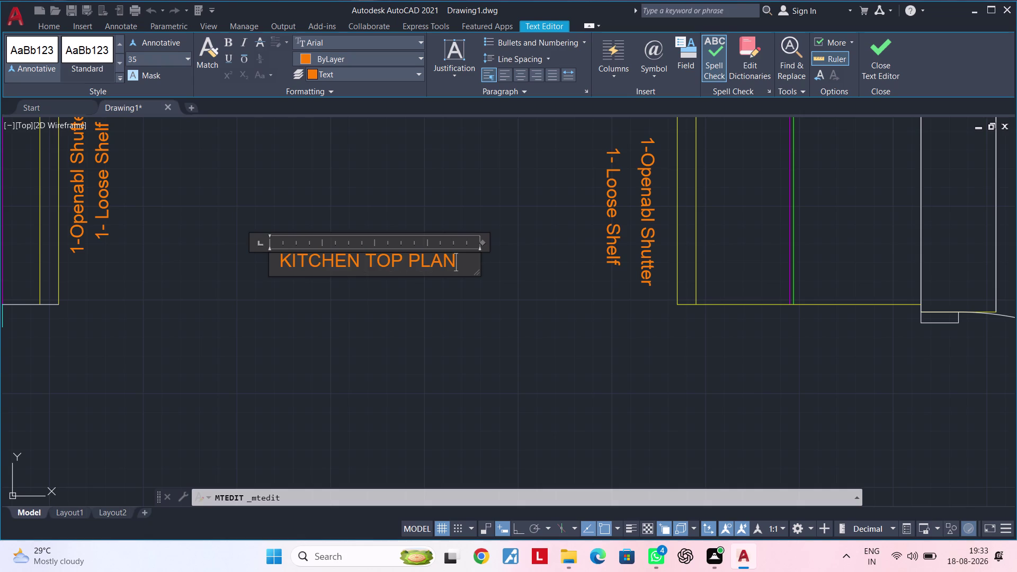
Close the text editor and pan the view around the new heading.
click(334, 302)
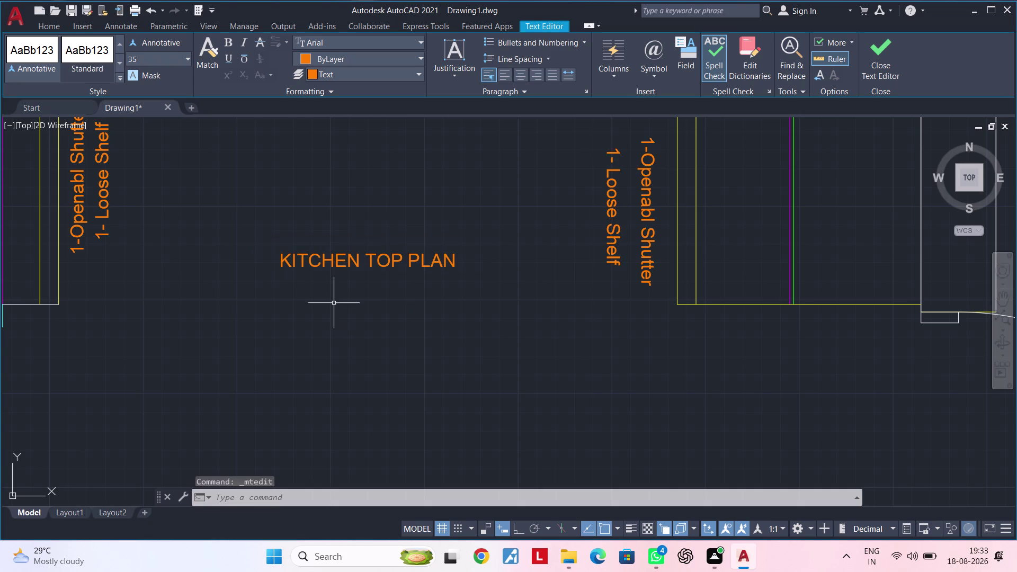
middle_drag(328, 288, 288, 305)
key(Escape)
key(Escape)
click(292, 280)
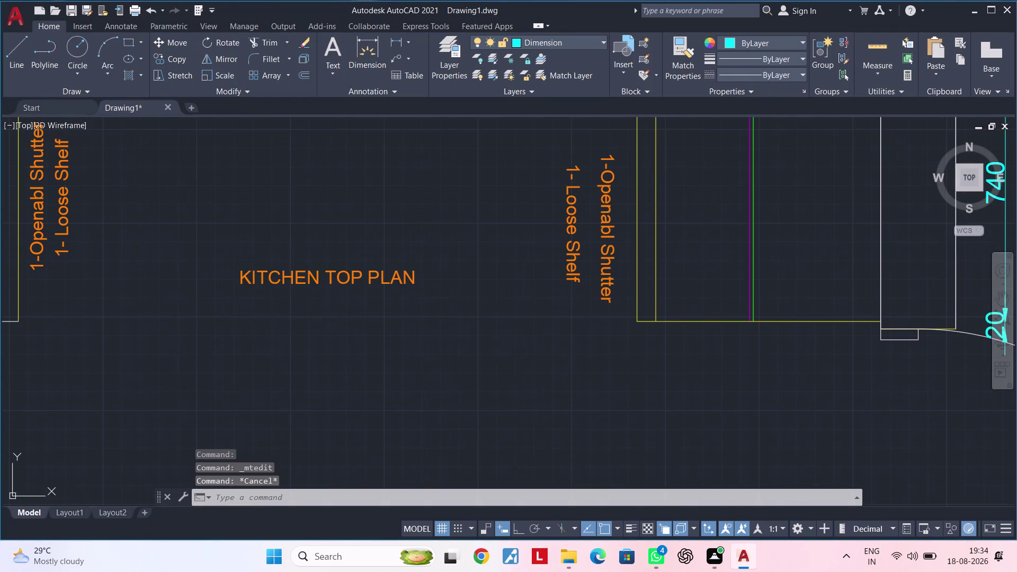
Select the KITCHEN TOP PLAN heading and change its colour to red.
click(747, 40)
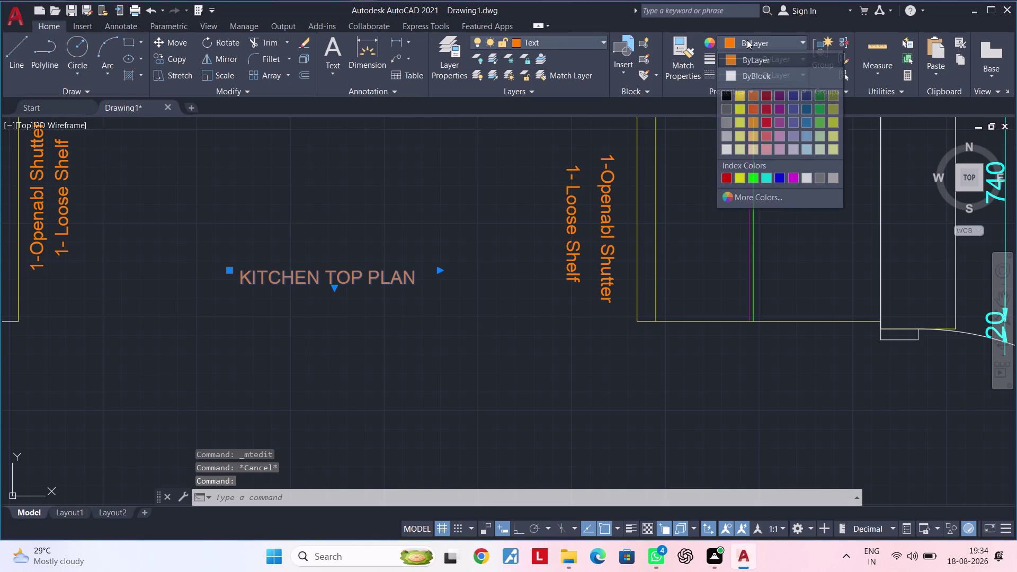
click(769, 124)
key(Escape)
middle_drag(392, 315, 493, 308)
key(Escape)
key(Escape)
scroll(down, 3)
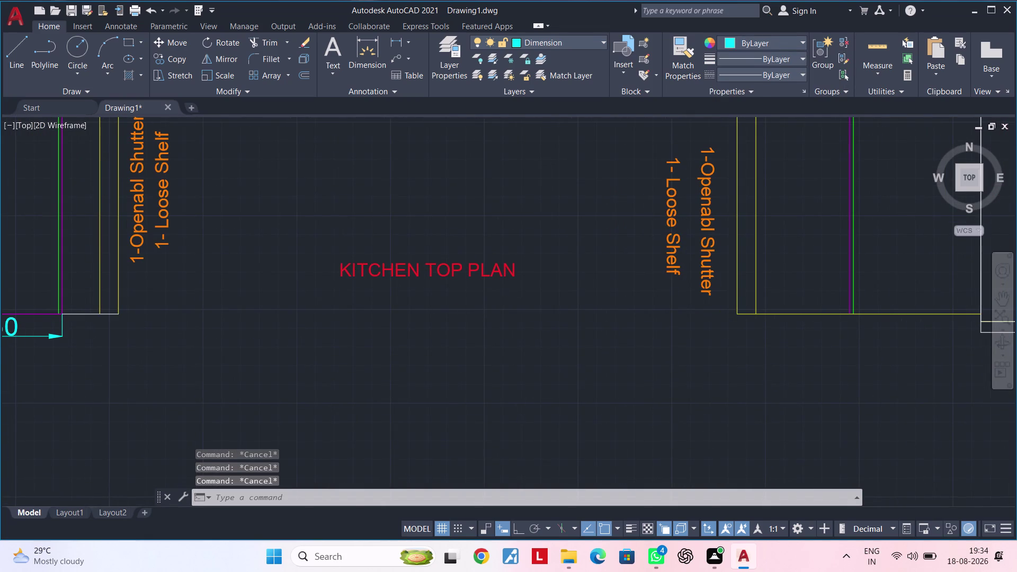
Set the KITCHEN TOP PLAN heading's text height to 50 in Properties.
click(454, 286)
right_click(454, 286)
click(522, 512)
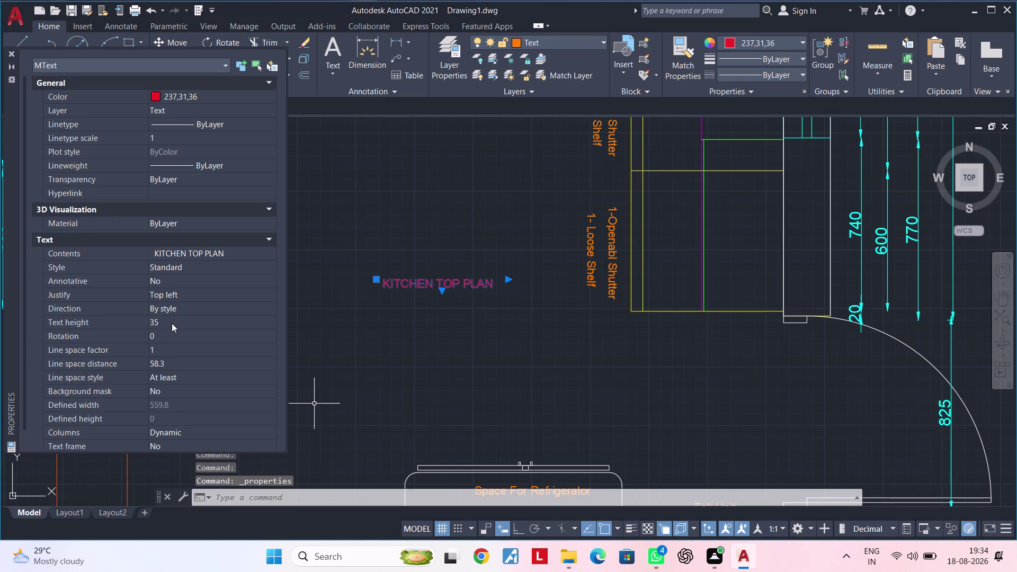
drag(172, 323, 139, 322)
key(BackSpace)
key(2)
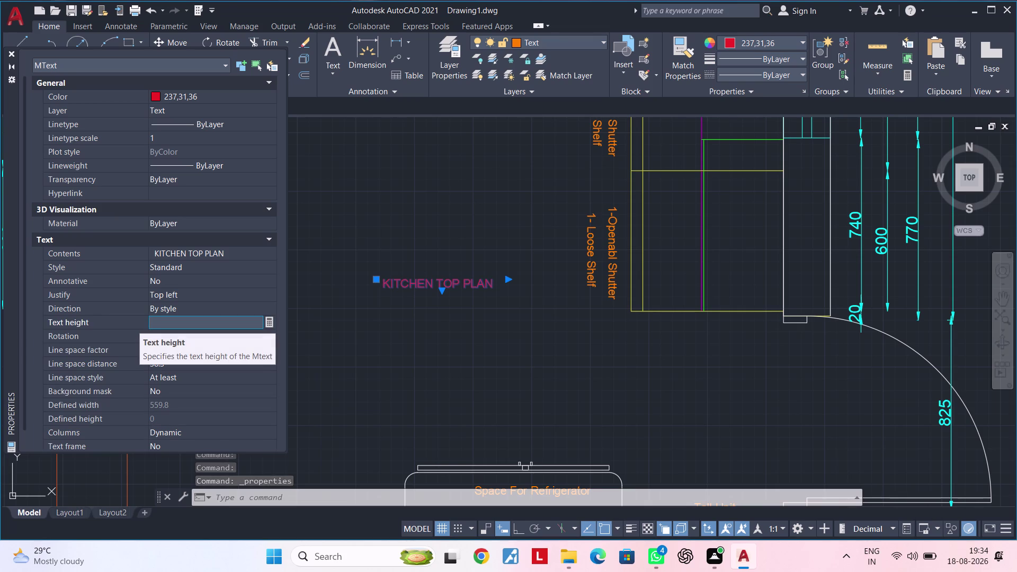
key(BackSpace)
text(50)
key(Return)
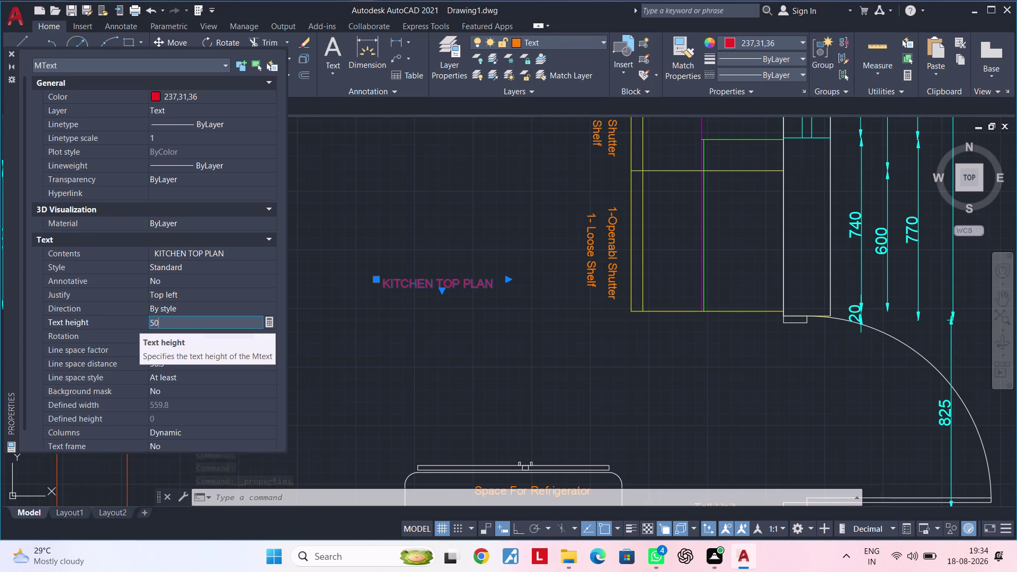
key(Escape)
key(Escape)
key(Escape)
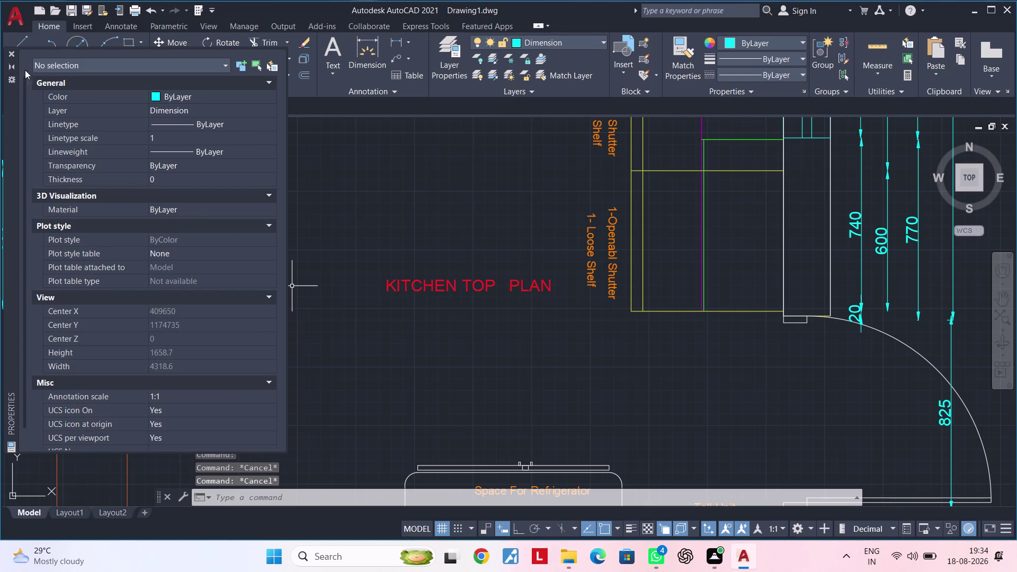
click(11, 55)
Window-select the KITCHEN TOP PLAN heading.
scroll(down, 3)
middle_drag(349, 334, 276, 333)
key(Escape)
scroll(up, 3)
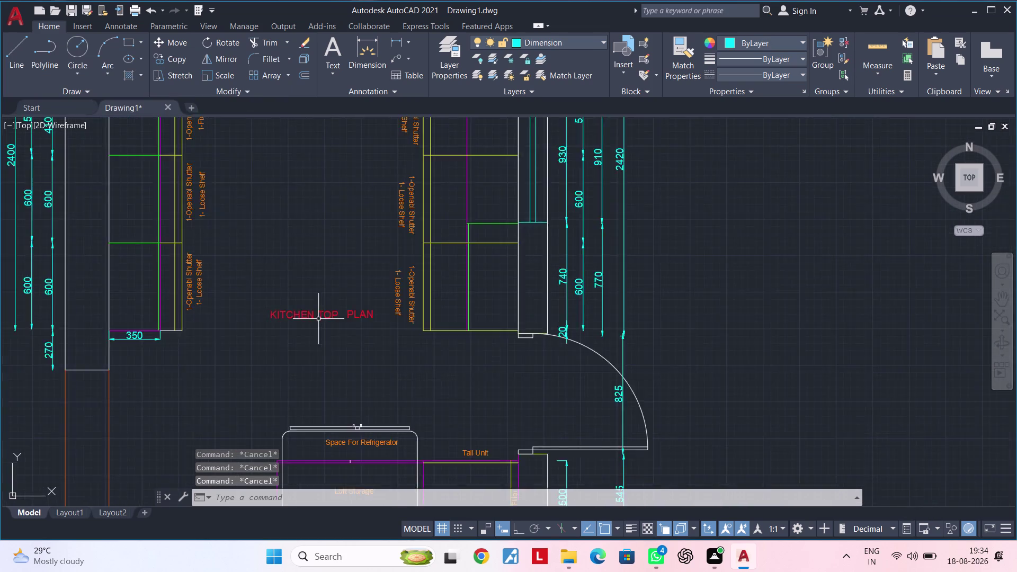
scroll(up, 3)
click(319, 314)
click(292, 312)
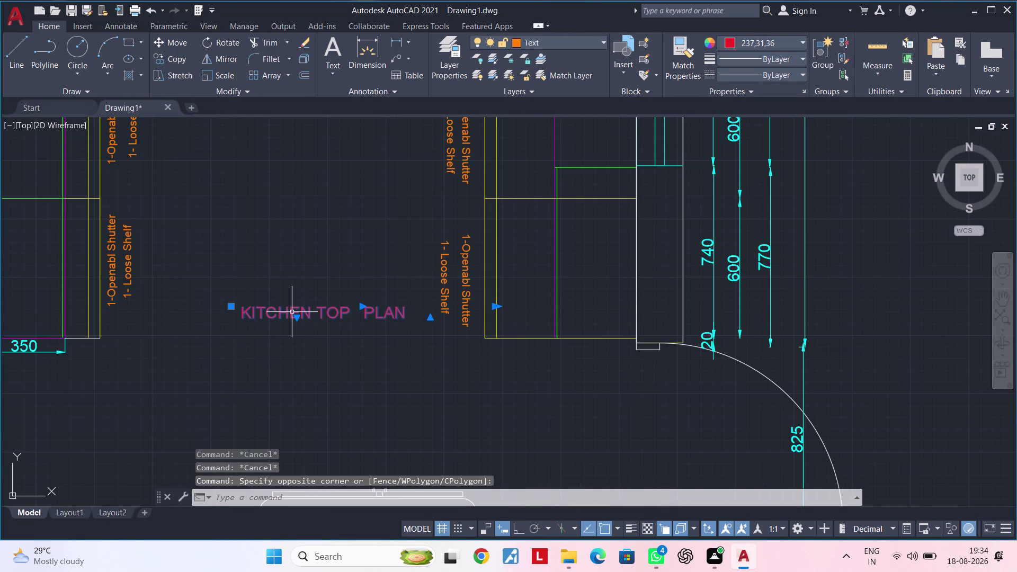
key(Escape)
click(349, 310)
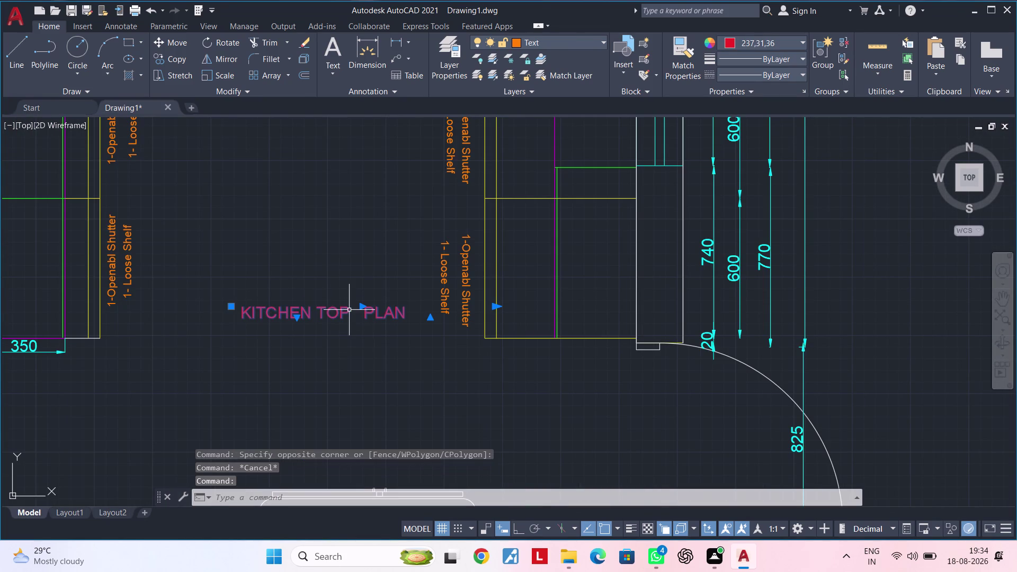
Move the heading slightly lower between the cabinet runs.
key(m)
key(space)
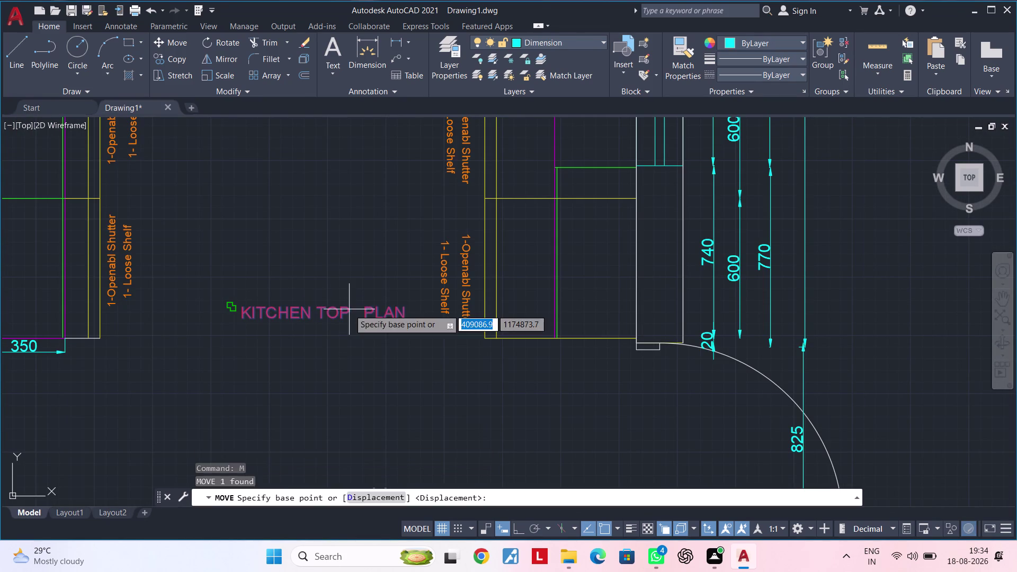
drag(349, 310, 341, 310)
click(213, 310)
scroll(down, 3)
middle_drag(275, 337, 267, 350)
scroll(up, 3)
key(Escape)
key(Escape)
middle_drag(291, 339, 274, 359)
key(Escape)
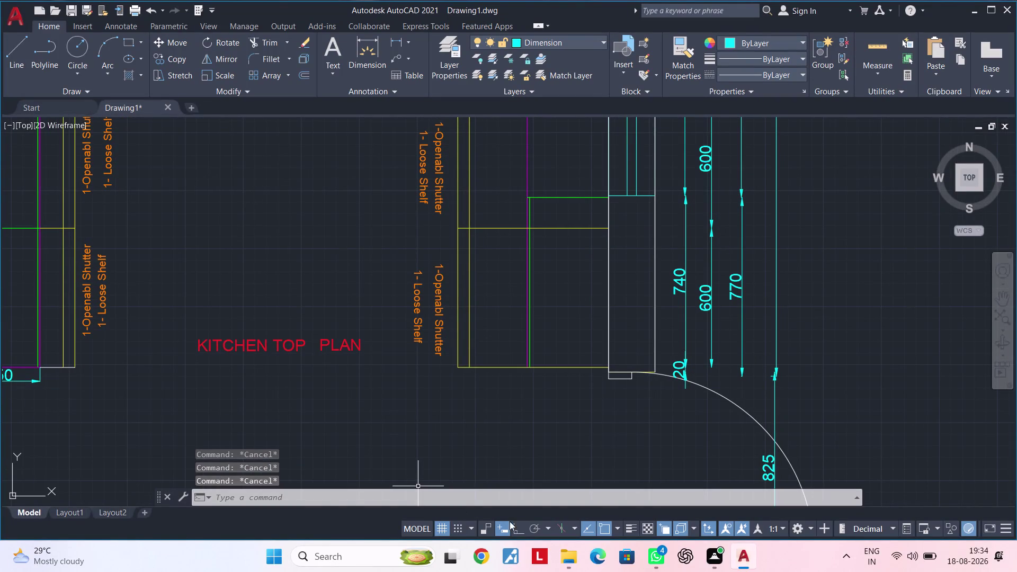
Turn on Ortho mode and cancel any unfinished commands.
click(520, 523)
scroll(down, 3)
scroll(up, 3)
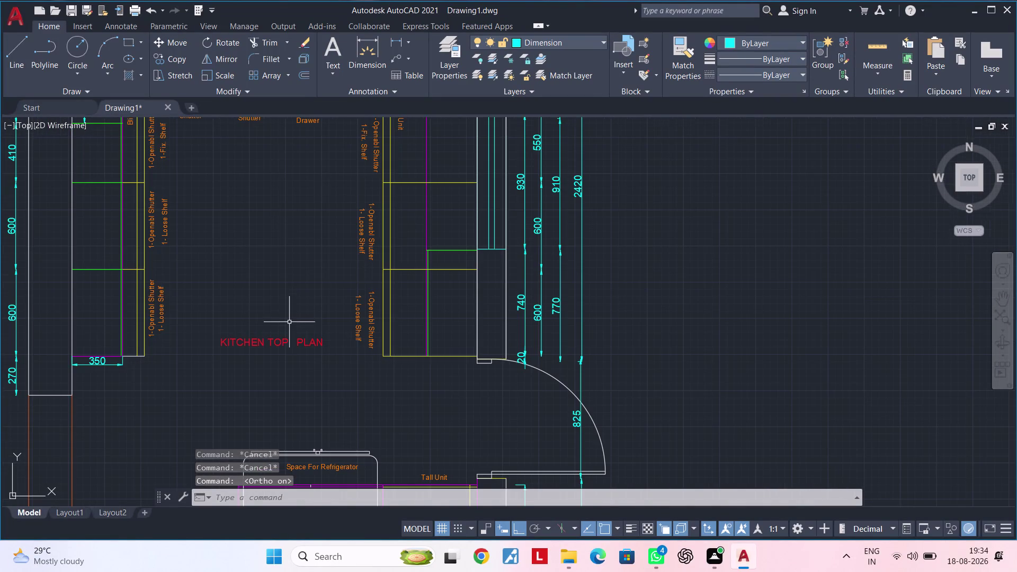
key(Escape)
key(Escape)
middle_drag(267, 298, 264, 319)
key(Escape)
key(Escape)
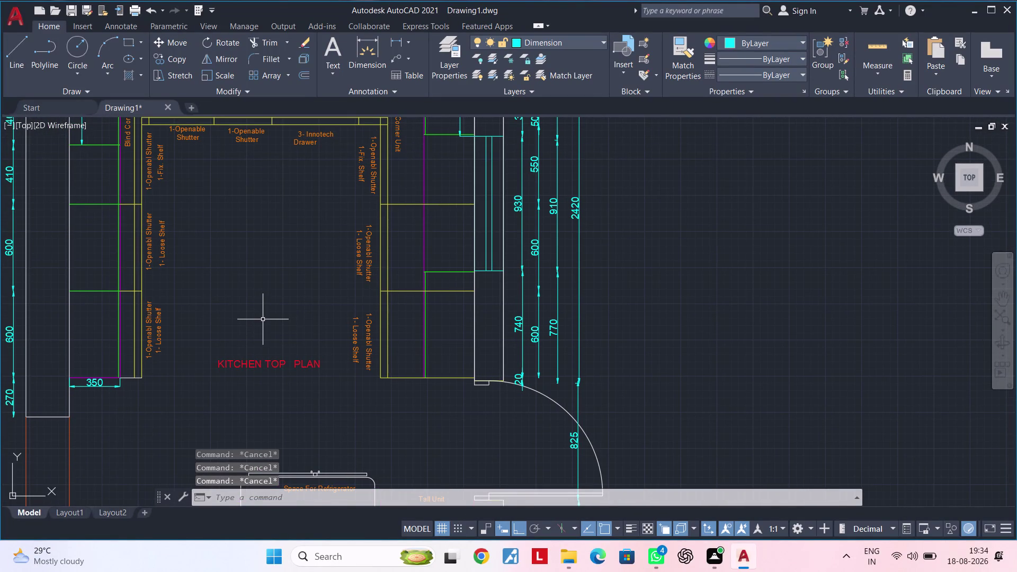
Enter the REC rectangle command after discarding the mistyped TR.
text(TR)
key(Escape)
key(Escape)
text(REC)
key(Escape)
key(Escape)
key(Escape)
key(Escape)
key(Escape)
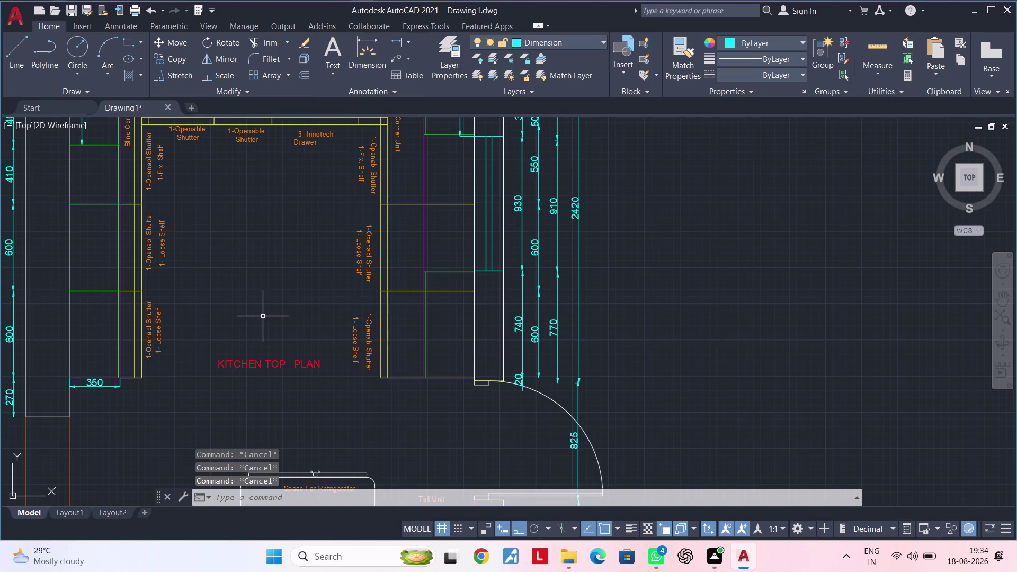
Draw a small square above the KITCHEN TOP PLAN title with RECTANG.
key(r)
key(e)
text(C)
key(space)
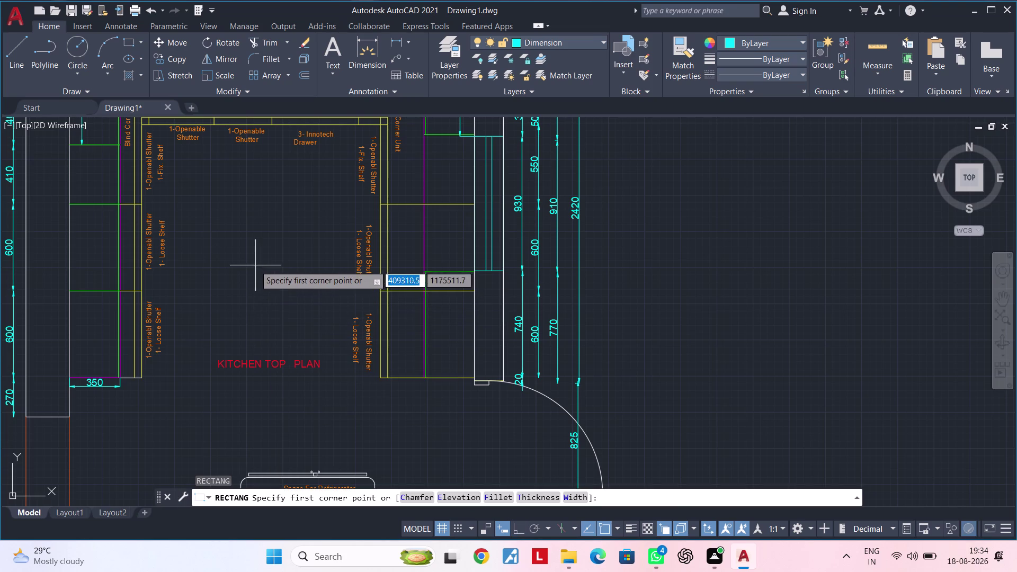
click(249, 293)
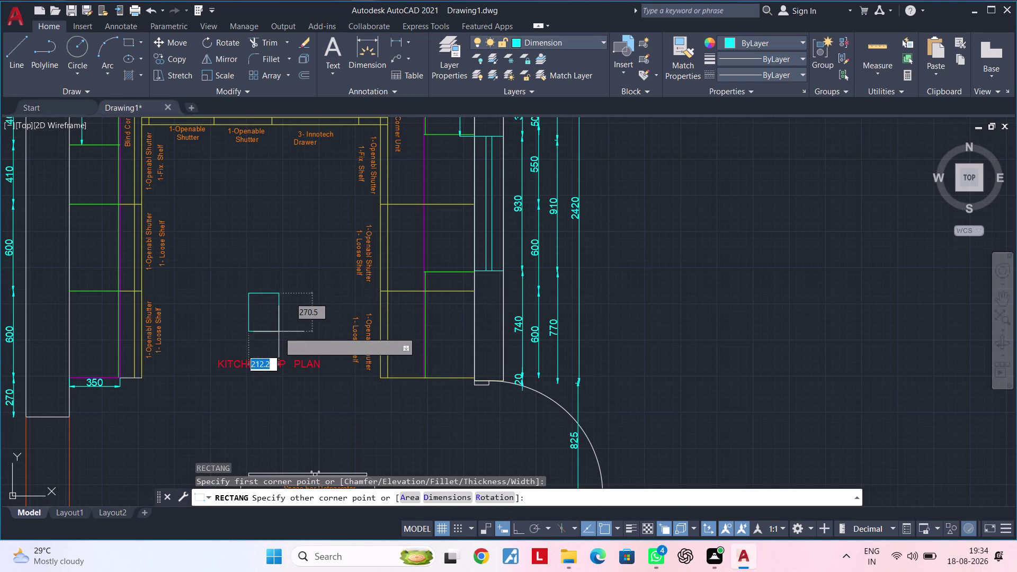
scroll(up, 3)
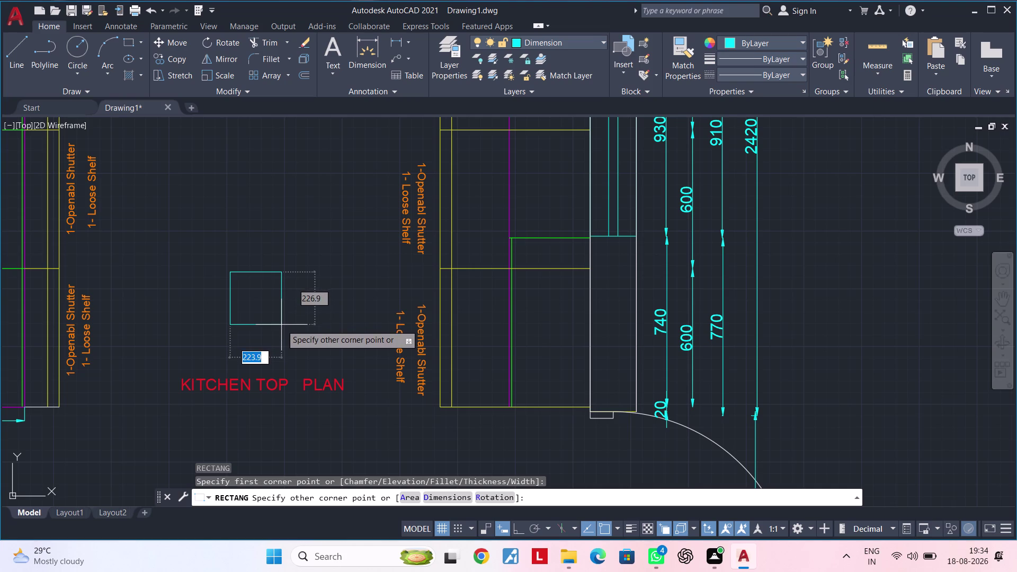
click(281, 325)
scroll(up, 3)
middle_click(258, 318)
key(Escape)
key(Escape)
Draw a circle centred in the square, touching its sides, then select the square.
text(C)
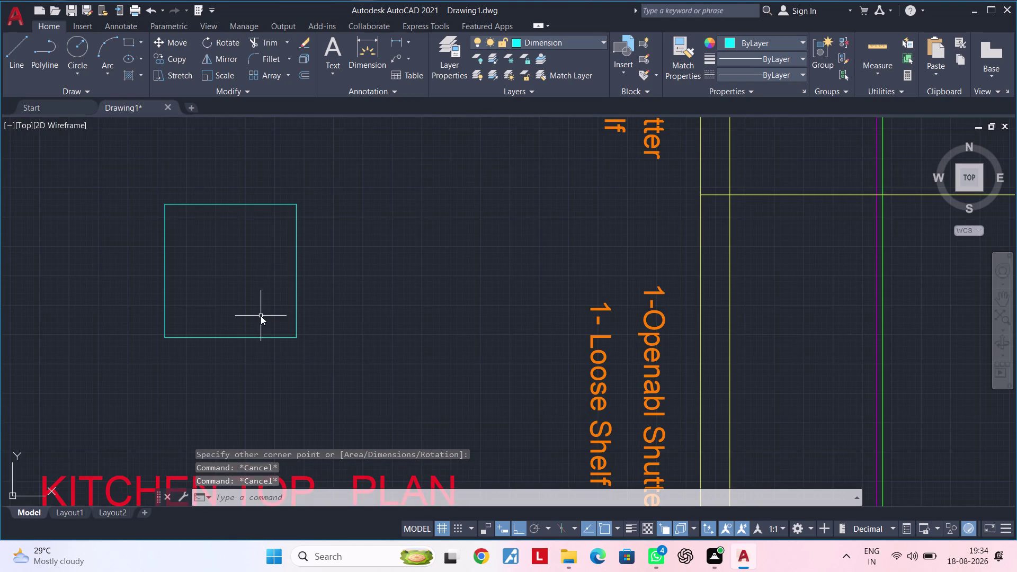
key(space)
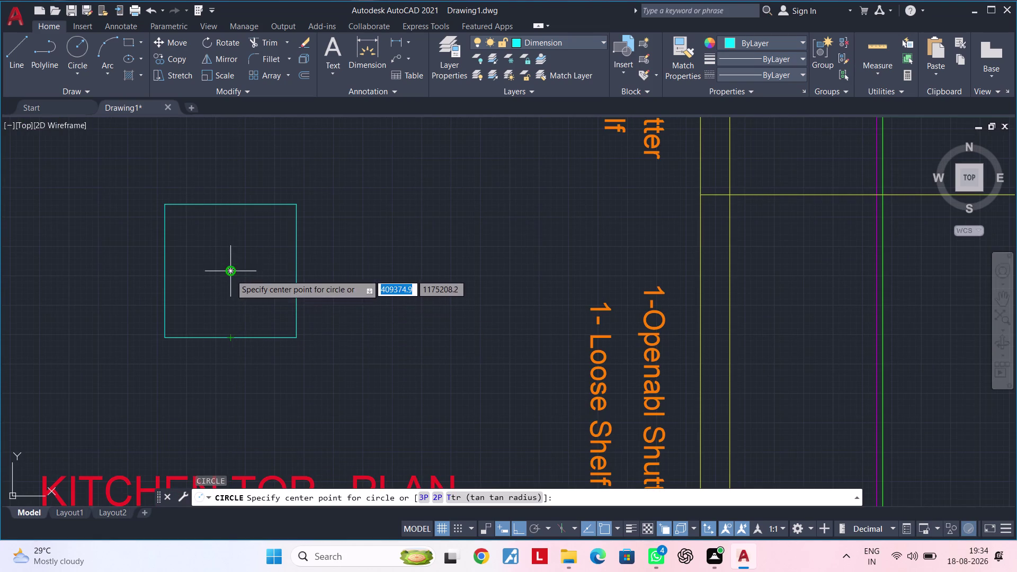
click(230, 274)
click(231, 203)
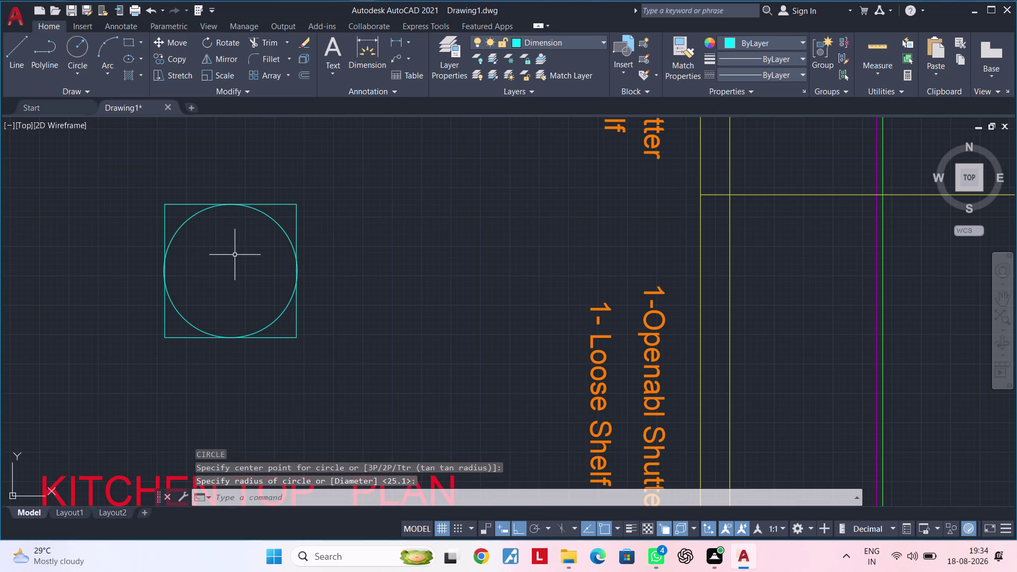
key(Escape)
key(Escape)
key(Escape)
key(Escape)
key(Escape)
key(Escape)
key(Escape)
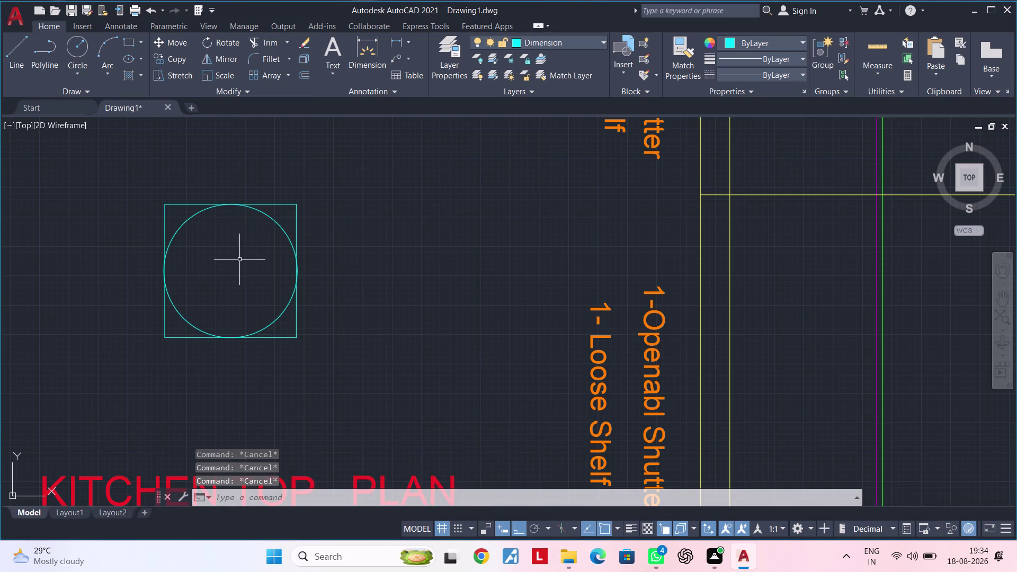
key(Escape)
click(182, 336)
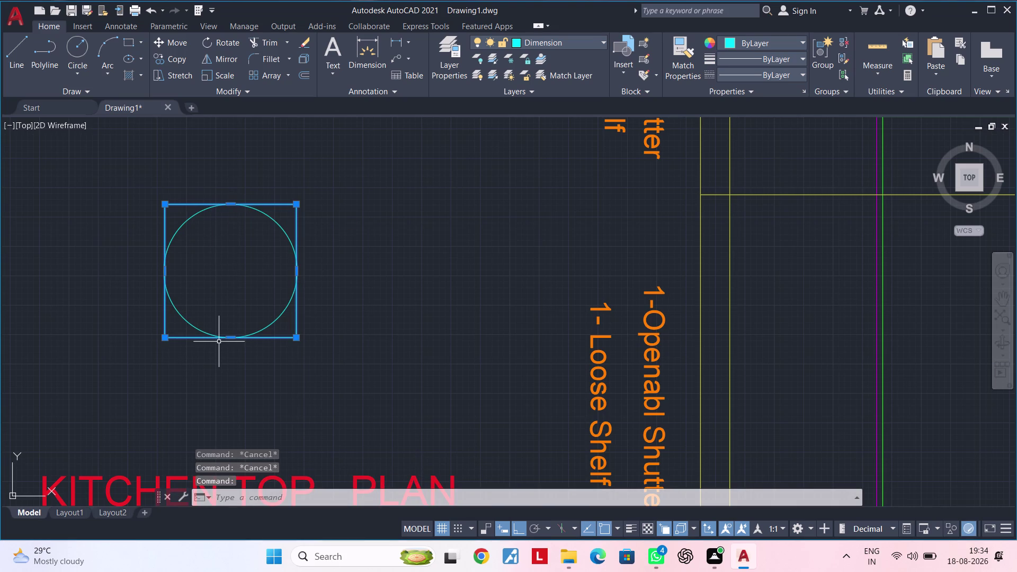
Rotate the square about its lower-right corner into a diamond with RO.
key(r)
text(O)
key(space)
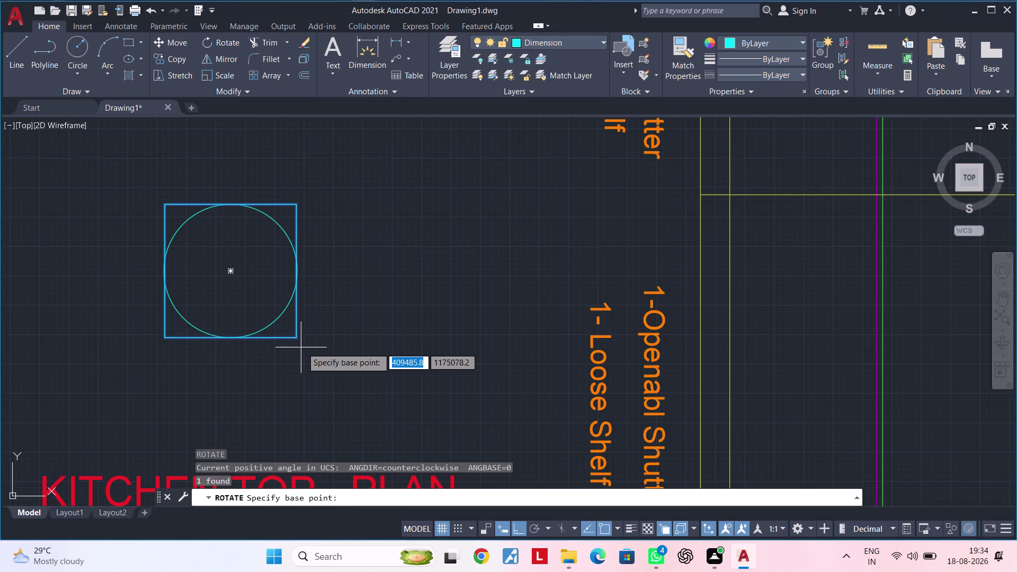
click(294, 337)
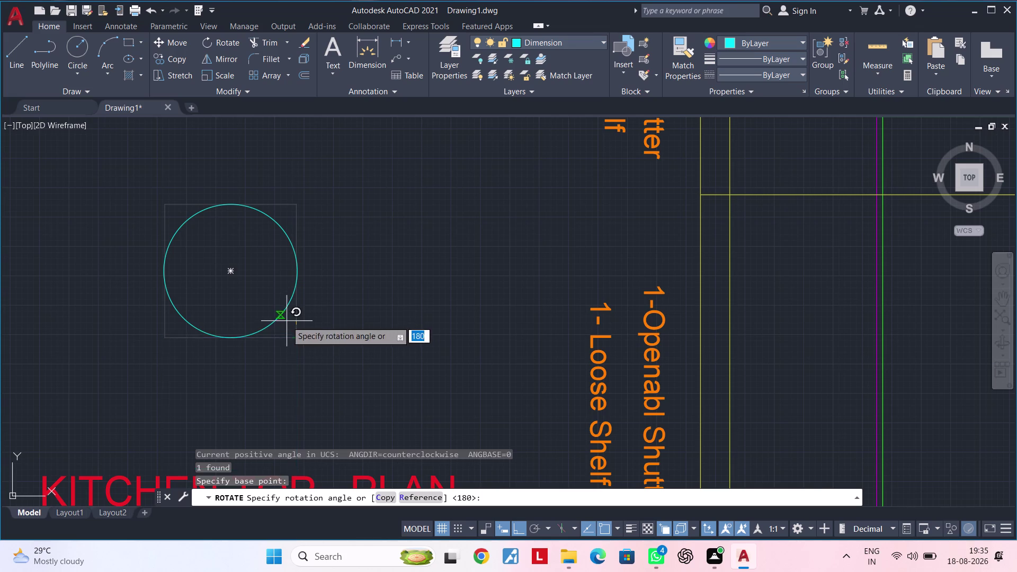
click(523, 525)
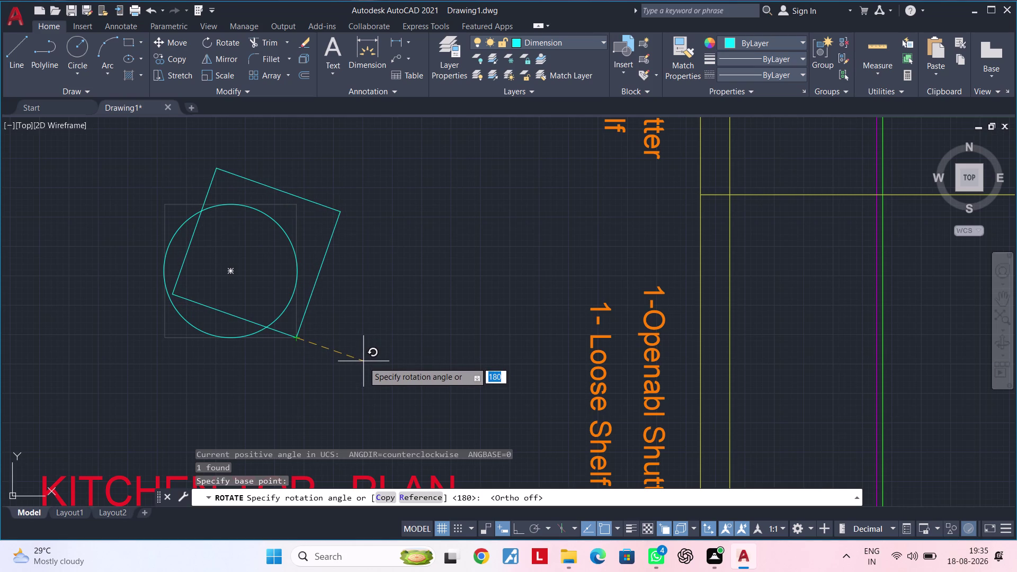
click(327, 368)
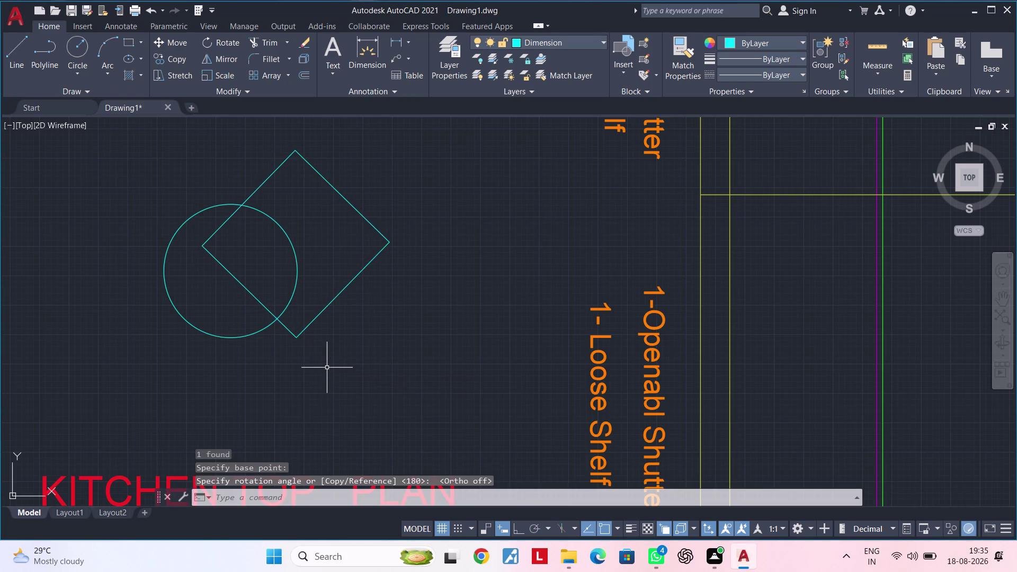
middle_click(303, 423)
key(Escape)
Move the circle from its centre to the diamond's centre.
click(296, 269)
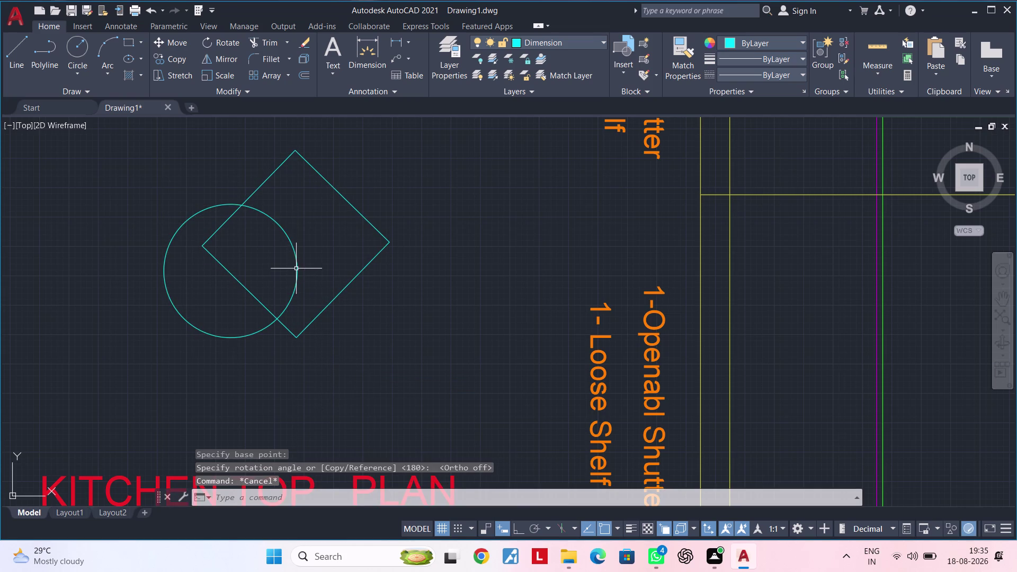
text(M)
key(space)
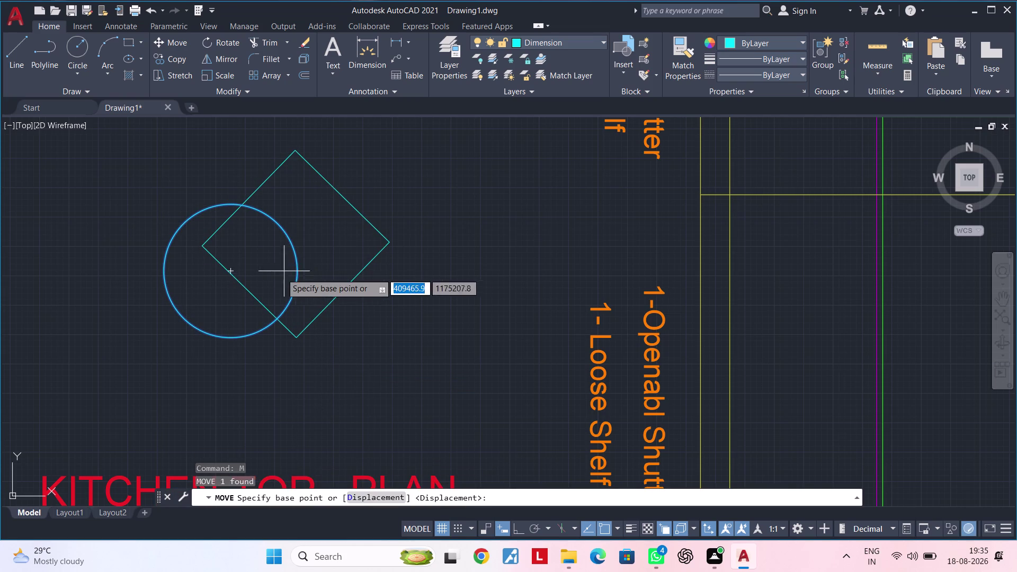
click(228, 272)
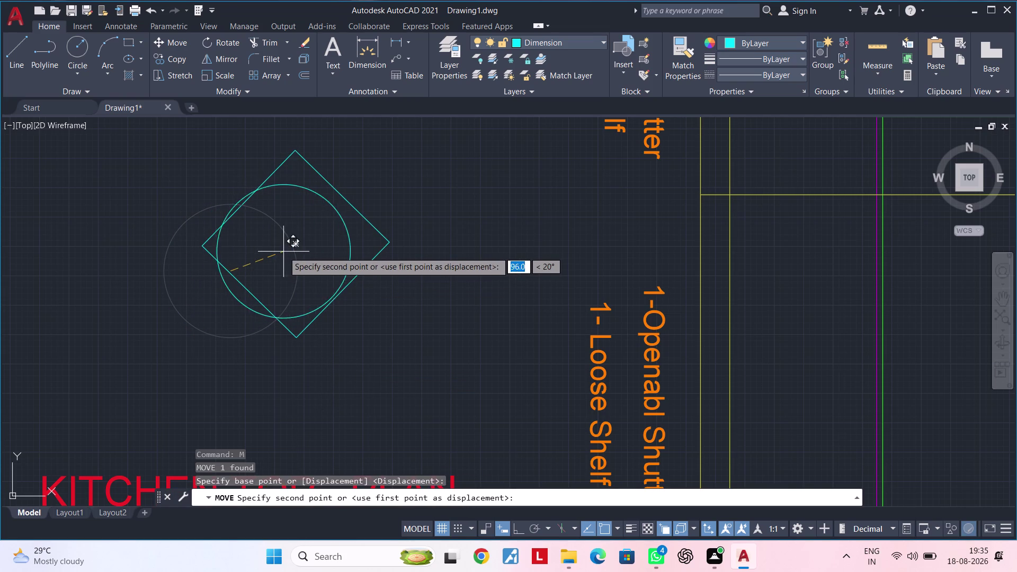
click(294, 244)
Zoom out until the whole kitchen plan is in view.
scroll(down, 3)
middle_drag(312, 275, 307, 317)
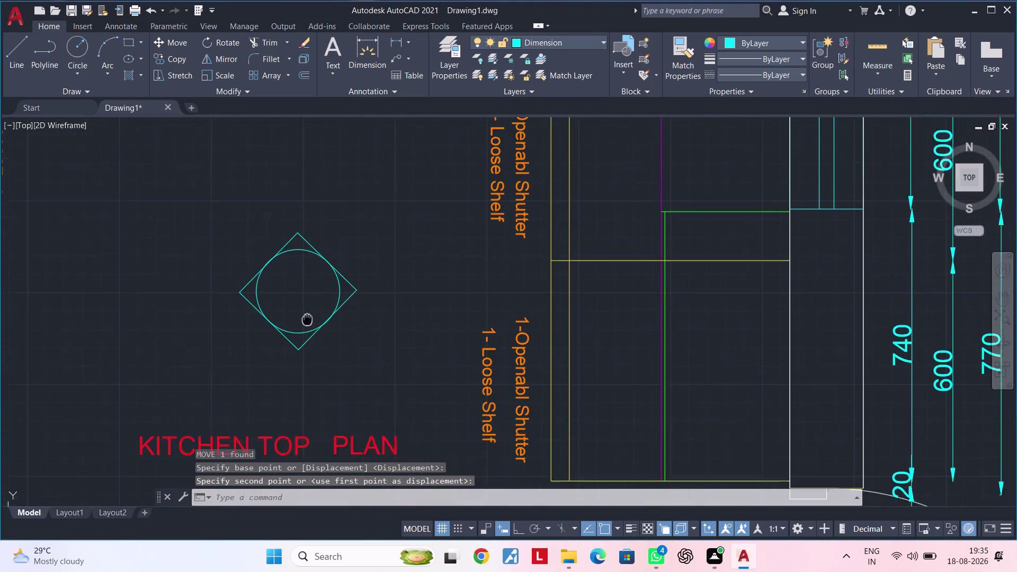
middle_drag(308, 318, 305, 330)
scroll(up, 3)
middle_drag(311, 299, 302, 343)
scroll(up, 3)
middle_drag(281, 300, 281, 336)
key(Escape)
key(Escape)
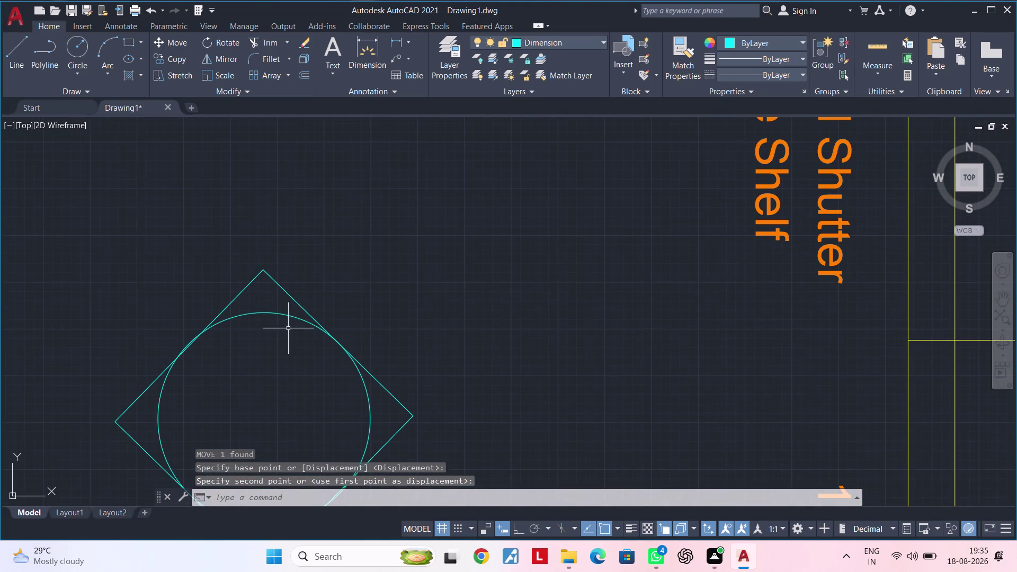
key(Escape)
scroll(down, 3)
middle_drag(292, 327, 290, 271)
key(Escape)
key(Escape)
key(Escape)
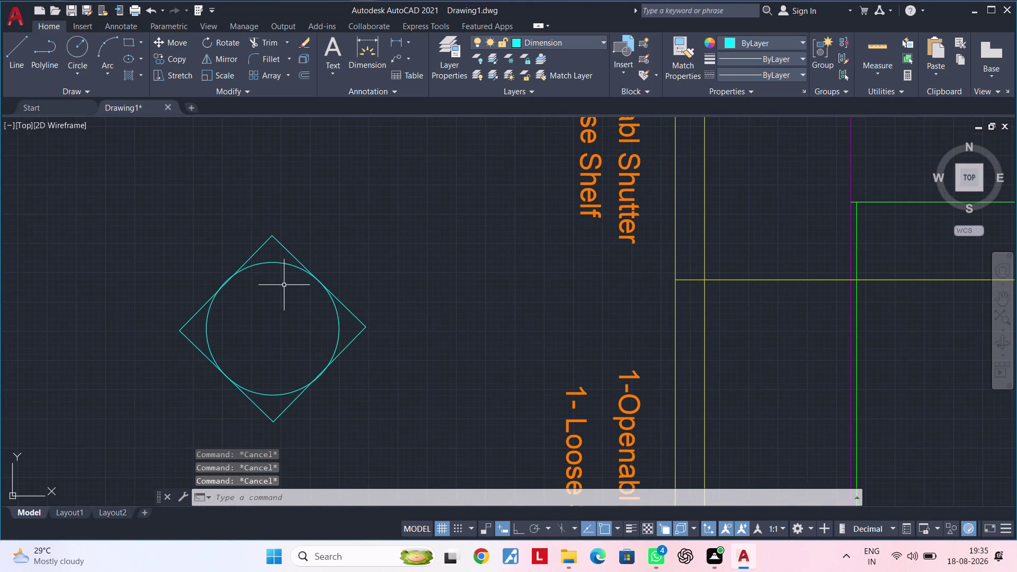
middle_drag(284, 296, 273, 343)
key(Escape)
scroll(down, 3)
scroll(down, 3)
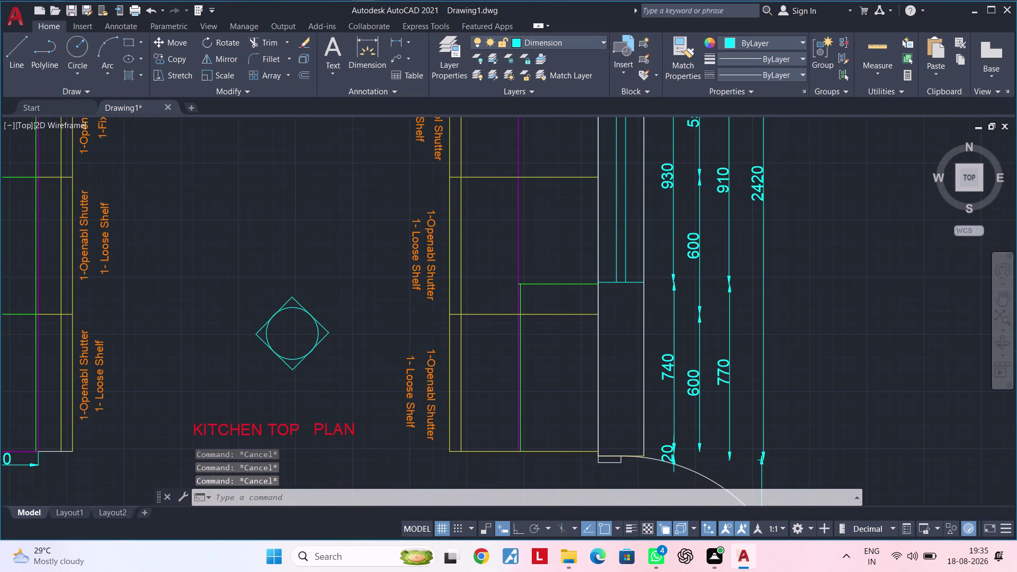
middle_drag(310, 294, 319, 398)
Copy the HBO label from the hob to just above the diamond.
click(345, 192)
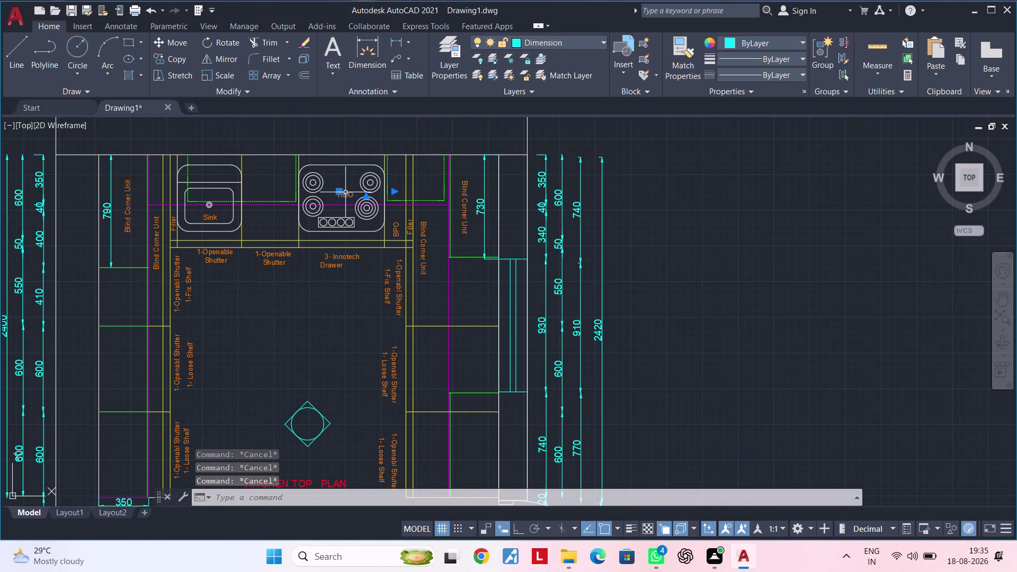
key(c)
key(o)
key(space)
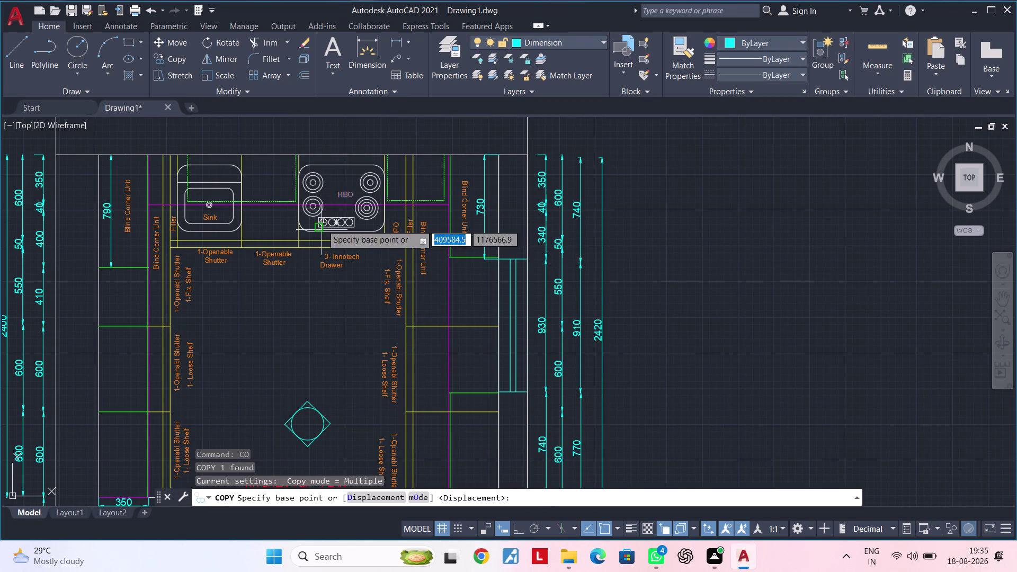
click(339, 195)
scroll(up, 3)
scroll(up, 3)
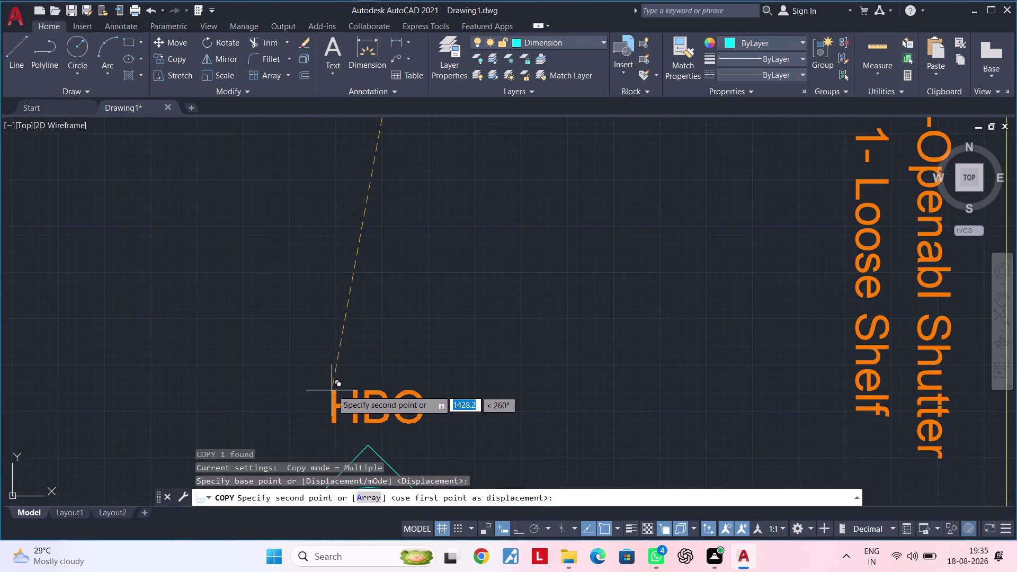
middle_drag(332, 390, 275, 281)
click(288, 295)
key(Escape)
key(Escape)
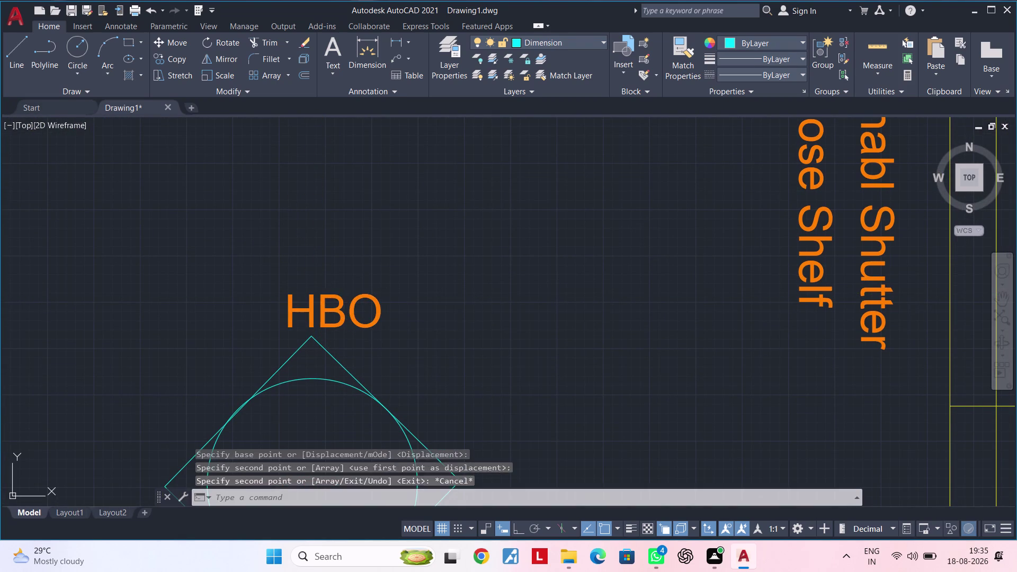
Change the copied label's text from HBO to A.
double_click(379, 309)
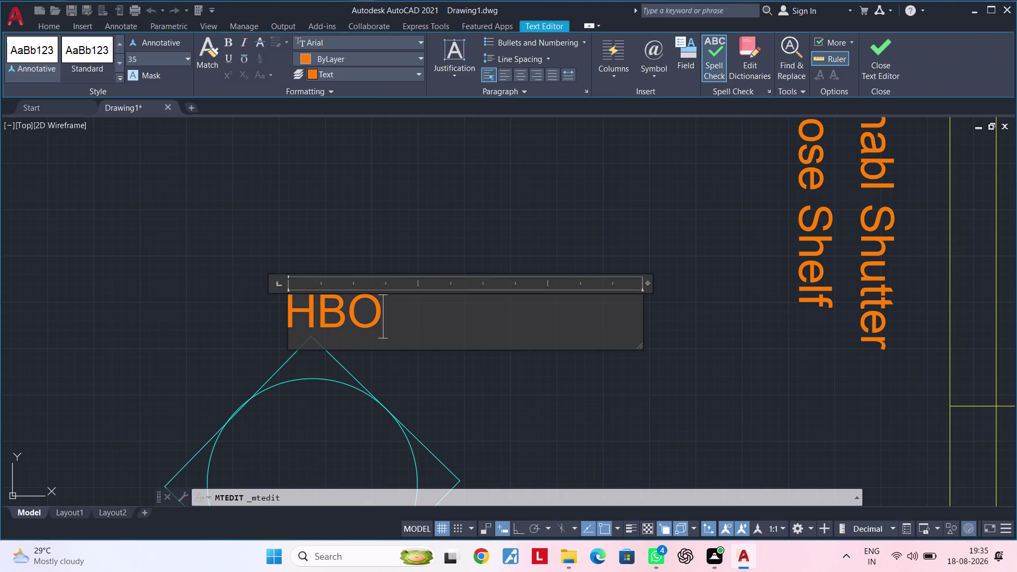
key(BackSpace)
key(BackSpace)
key(BackSpace)
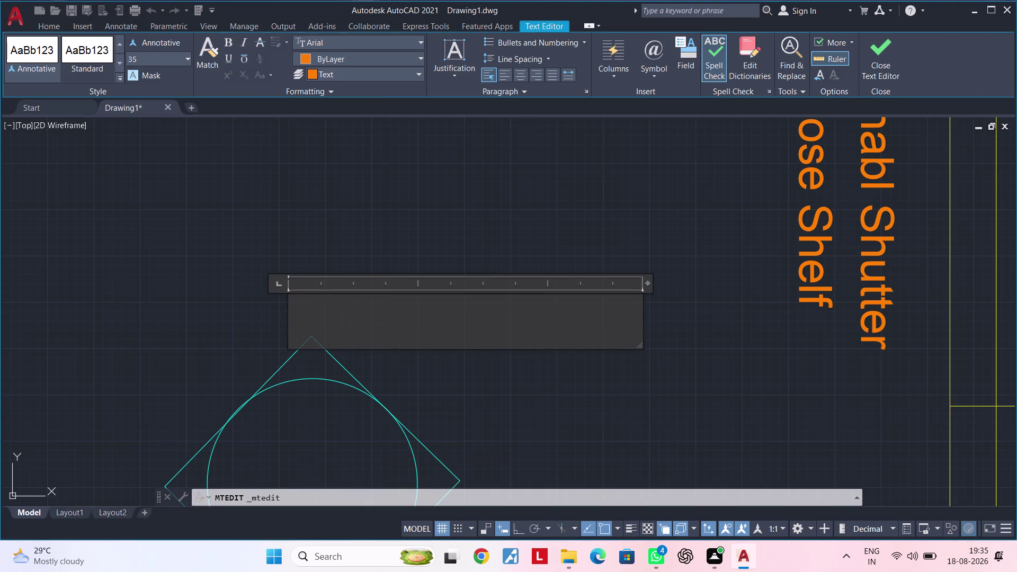
key(a)
click(410, 383)
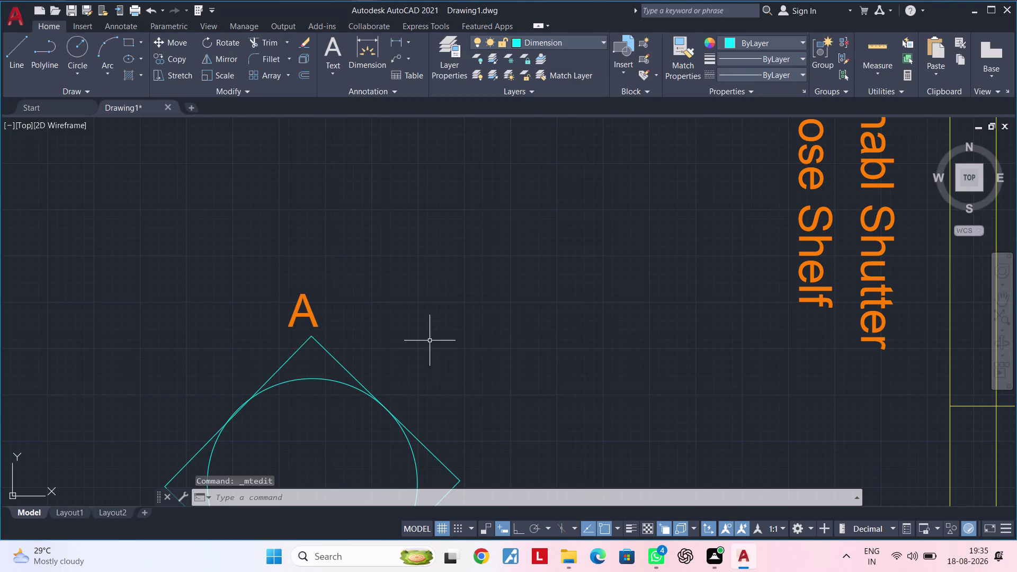
Copy the A label beside one of the diamond's corners.
middle_drag(430, 332, 349, 294)
click(225, 272)
text(C)
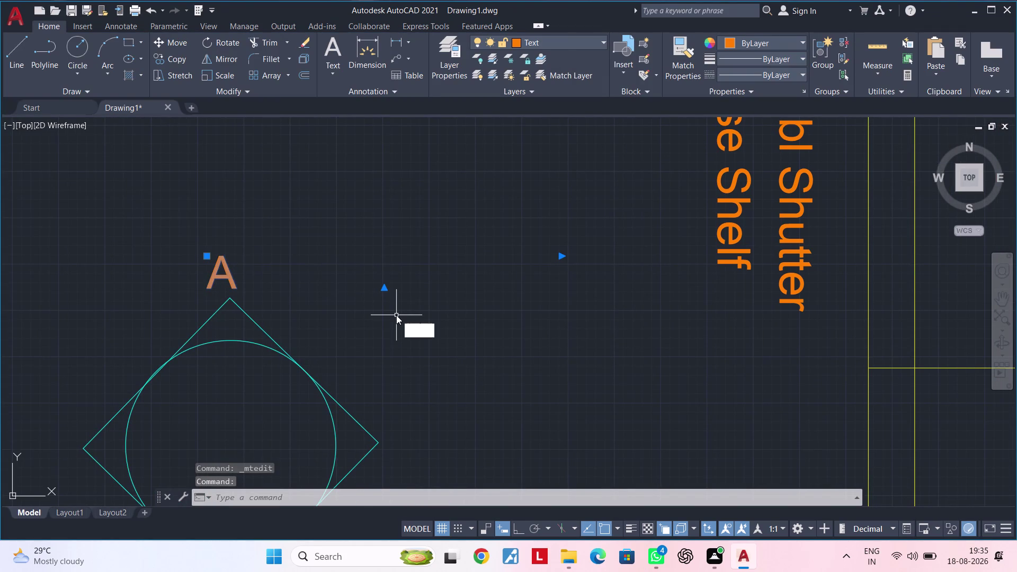
text(O)
key(space)
click(235, 276)
scroll(down, 3)
middle_drag(458, 362, 312, 231)
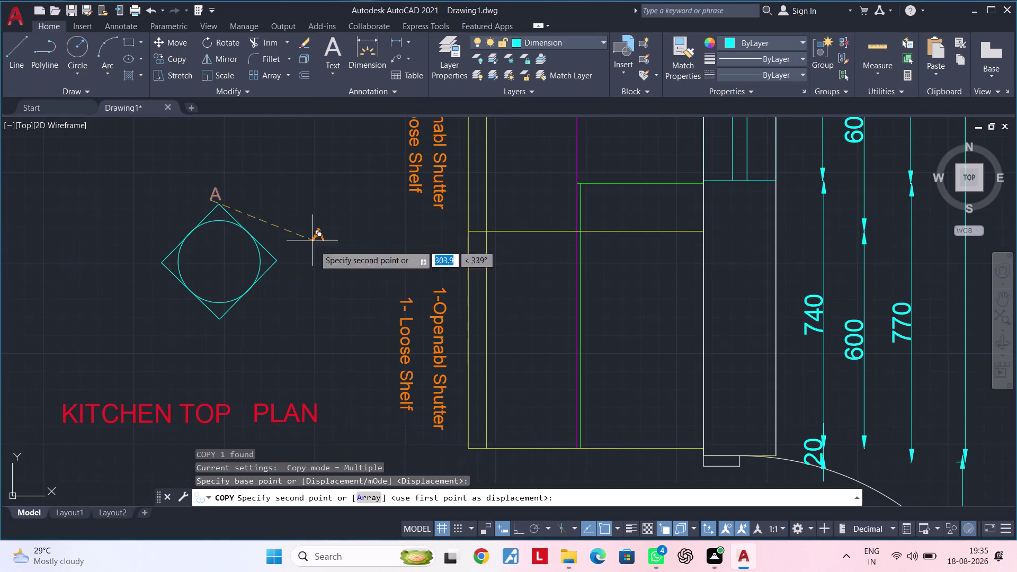
scroll(up, 3)
click(239, 247)
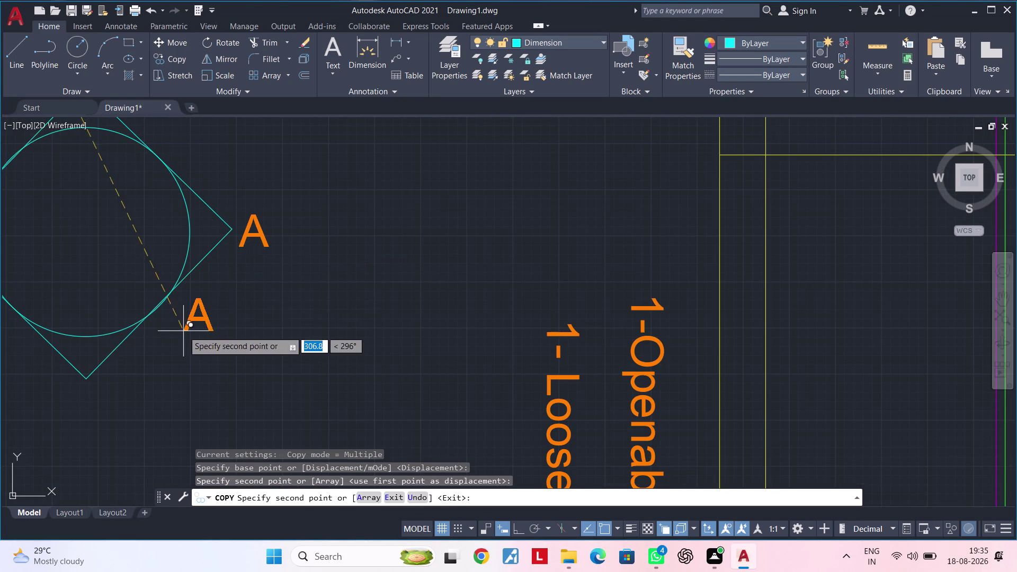
Copy the letter A again beside the diamond's left corner.
middle_drag(183, 330, 200, 327)
middle_drag(180, 387, 259, 361)
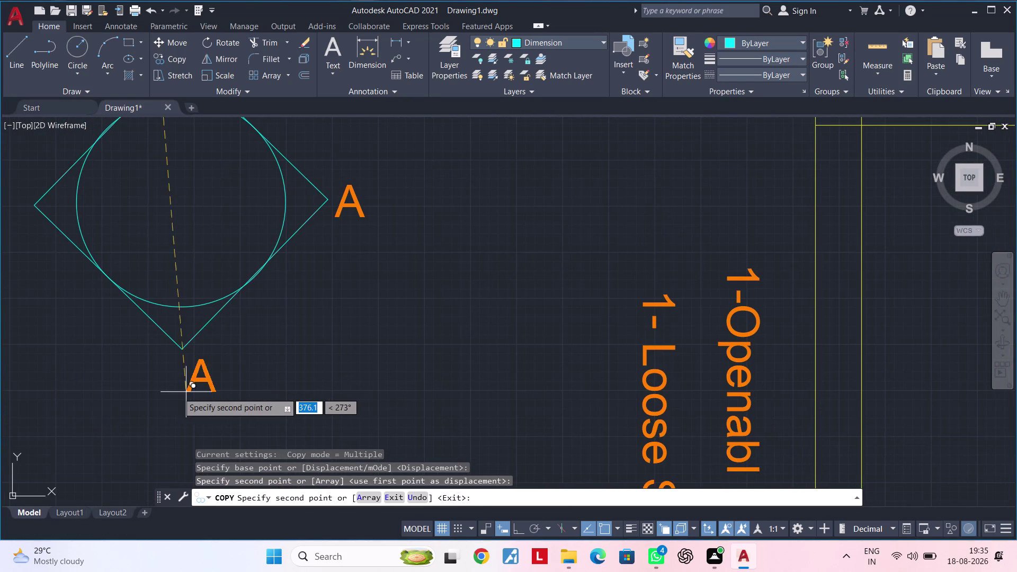
click(167, 390)
middle_drag(61, 380, 290, 399)
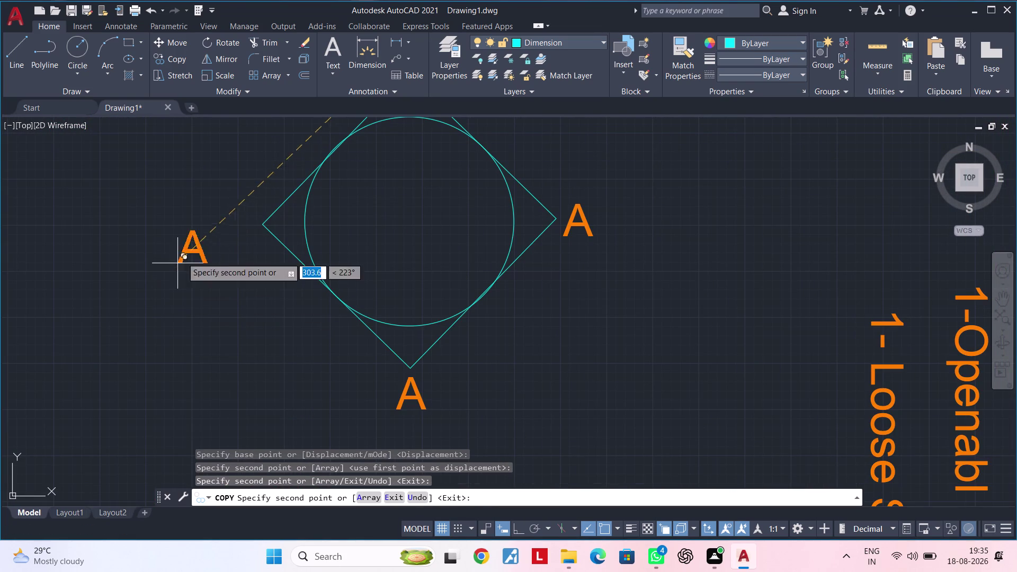
click(225, 240)
key(Escape)
key(Escape)
key(Escape)
key(Escape)
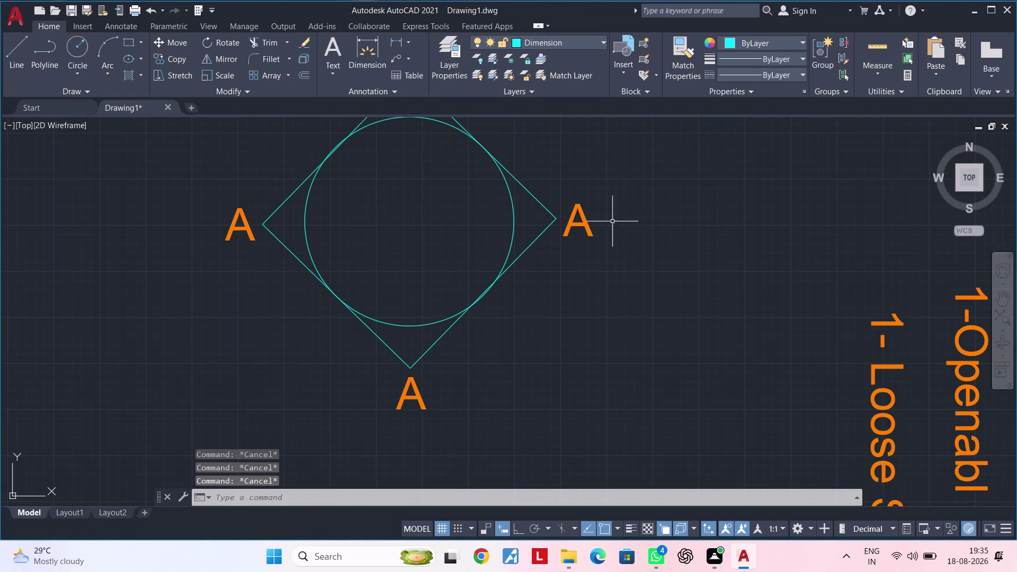
key(Escape)
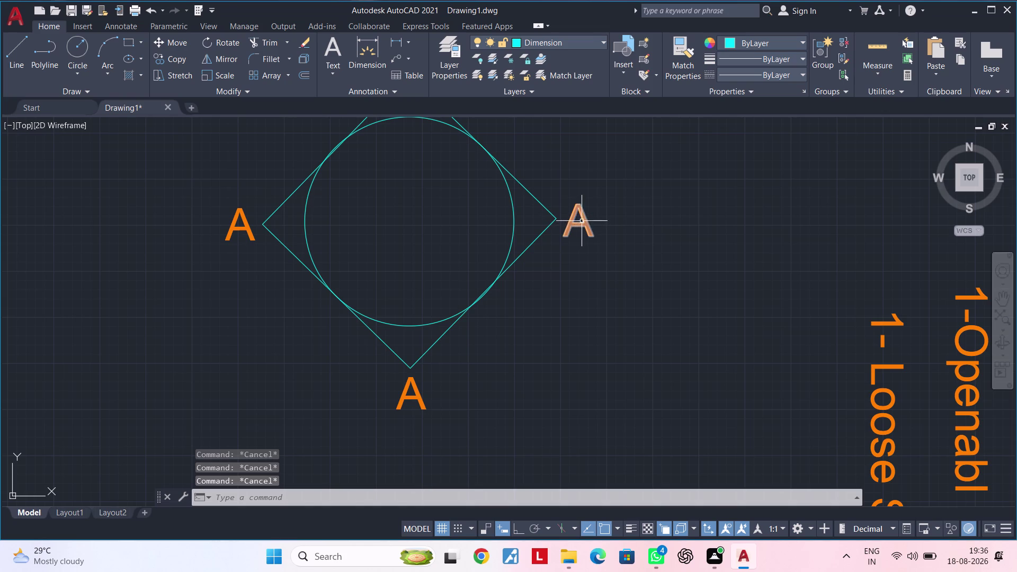
Change the right and bottom corner letters from A to B and C.
double_click(582, 220)
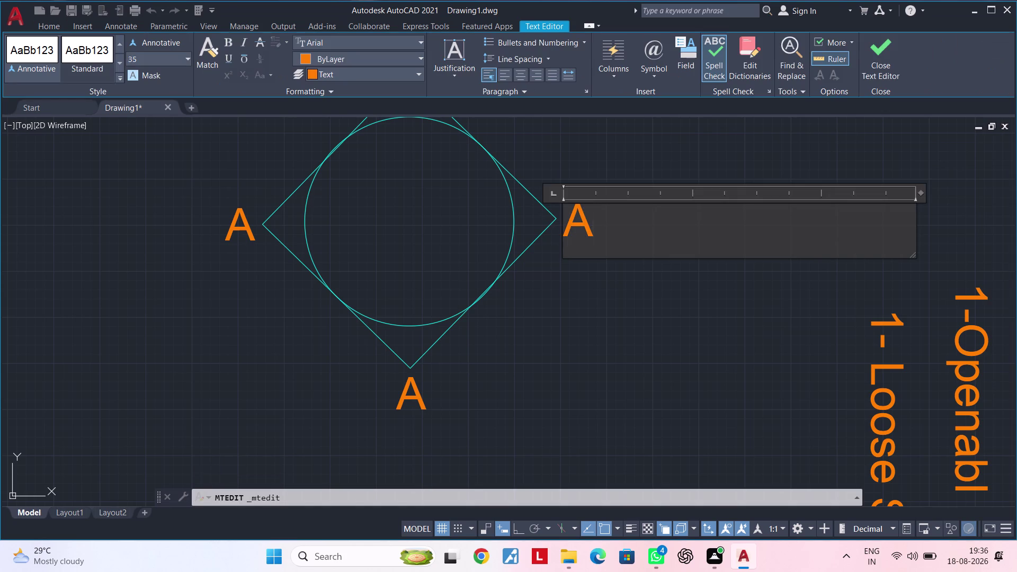
key(BackSpace)
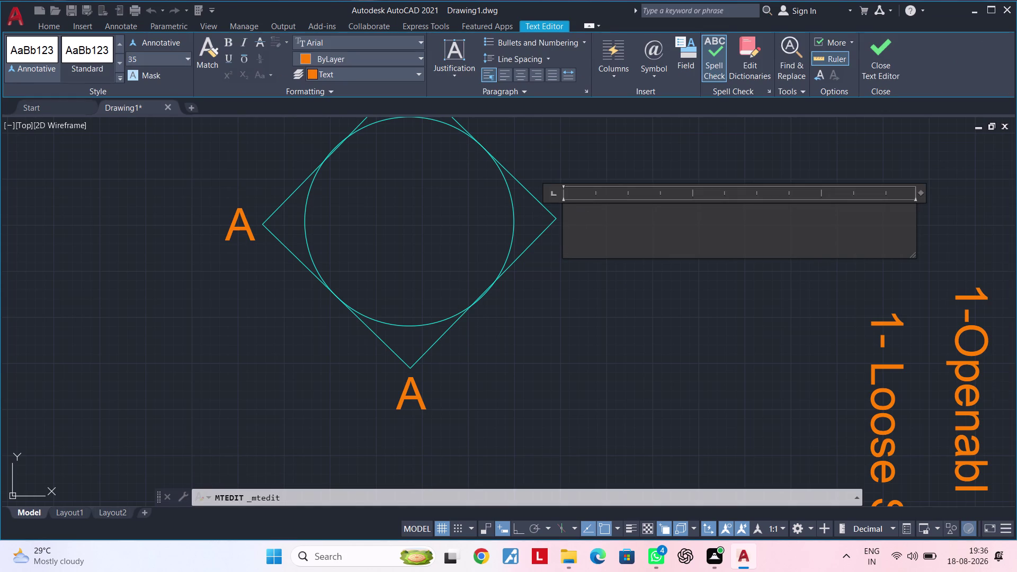
key(b)
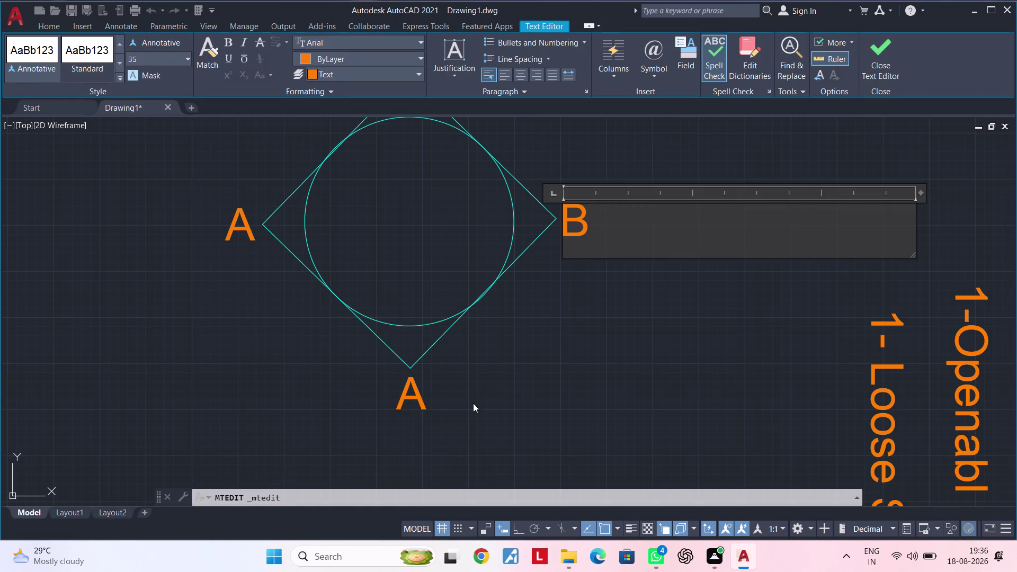
click(473, 403)
double_click(415, 393)
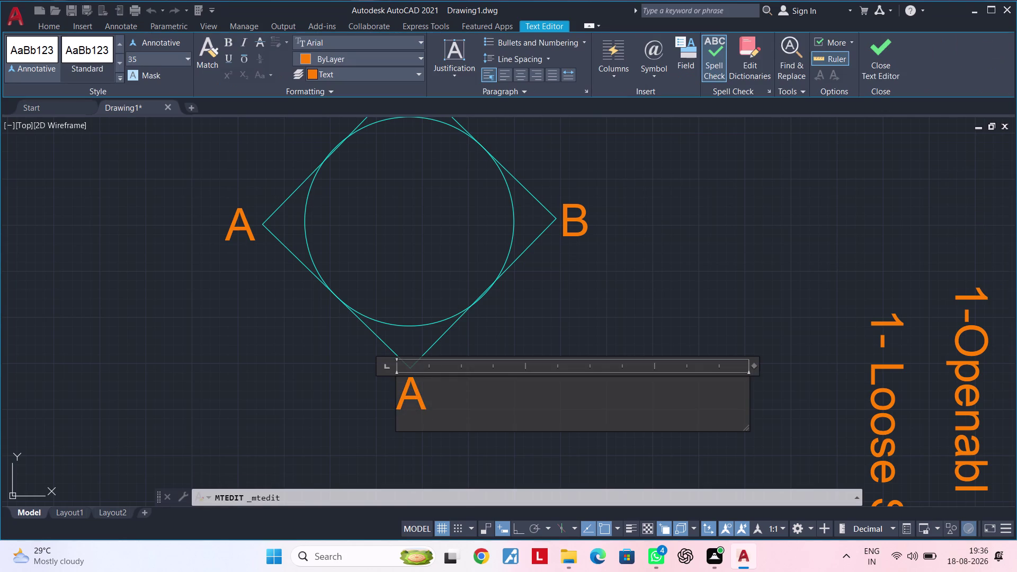
key(BackSpace)
key(c)
click(219, 367)
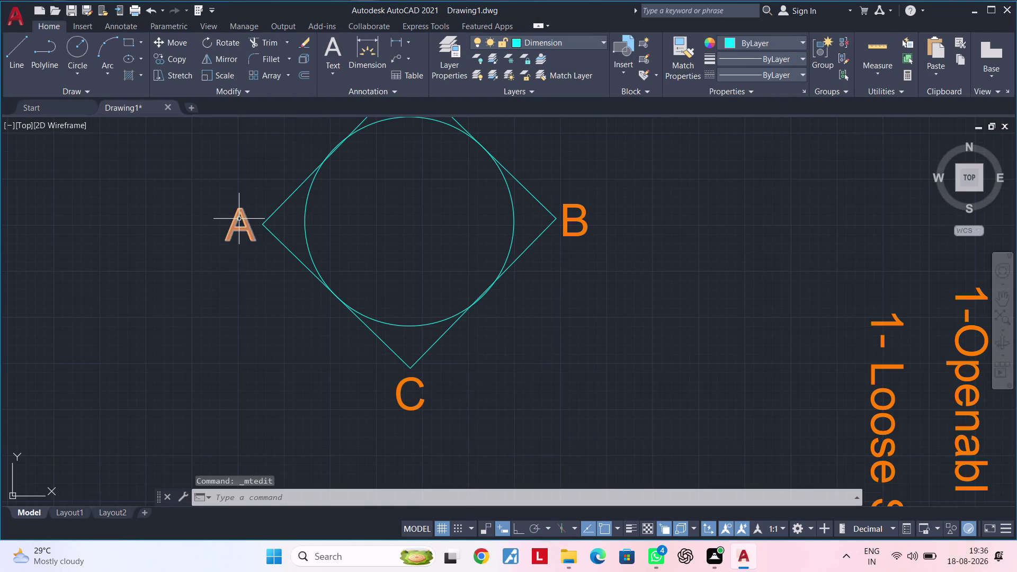
Change the left corner letter from A to D.
double_click(238, 217)
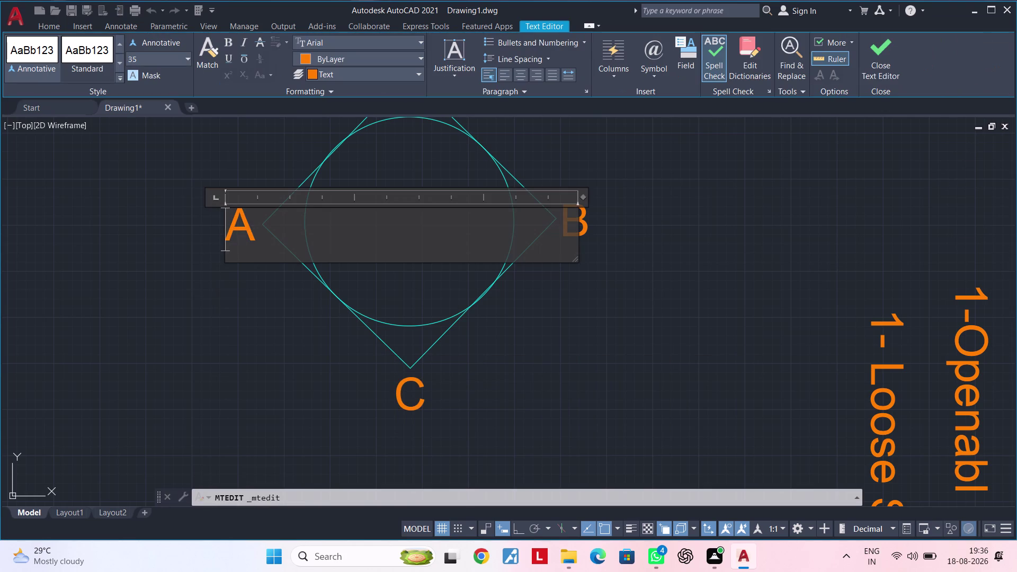
key(Right)
key(Return)
key(BackSpace)
key(d)
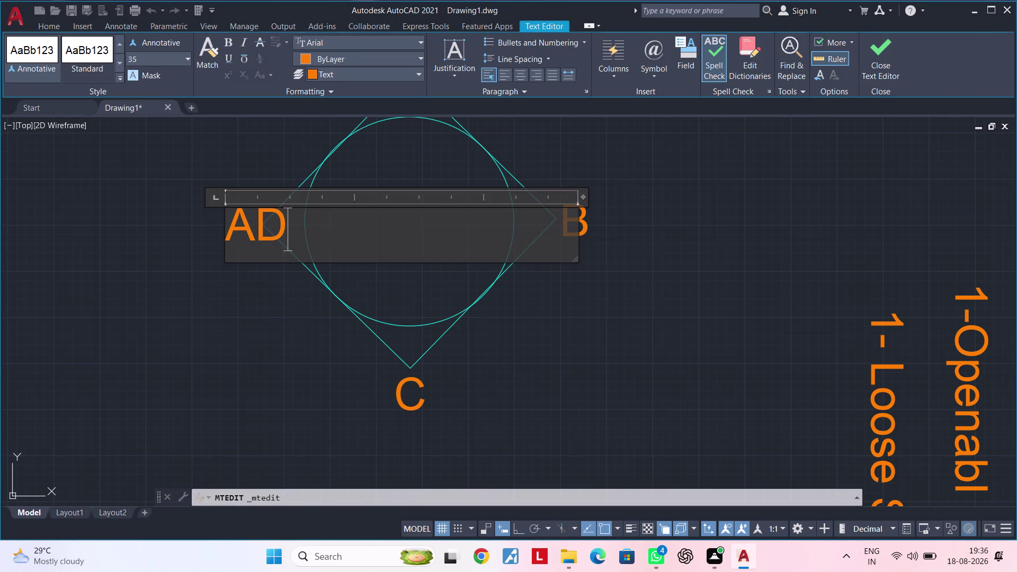
key(BackSpace)
key(BackSpace)
key(d)
click(299, 332)
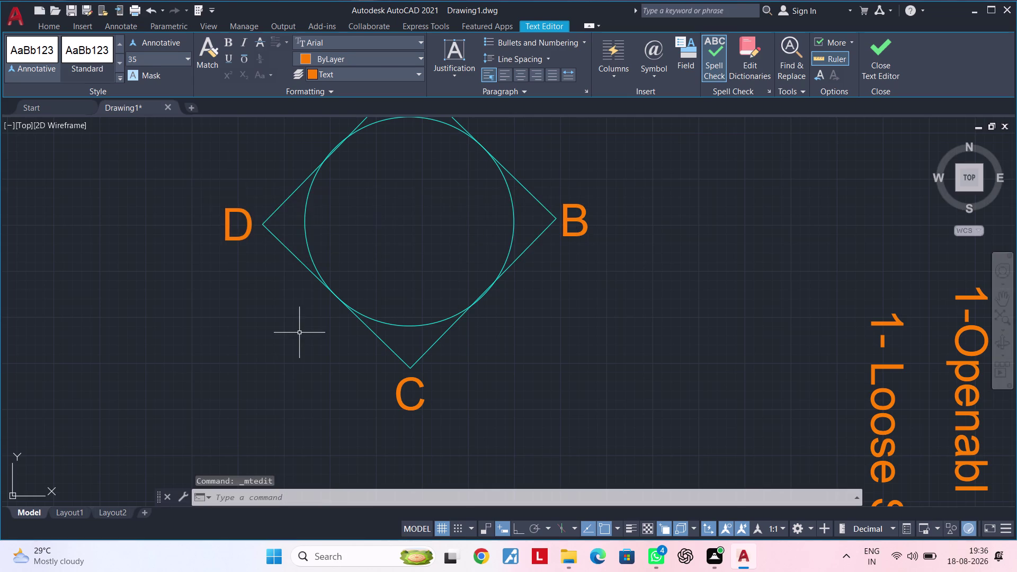
scroll(down, 3)
scroll(down, 3)
scroll(down, 3)
middle_drag(296, 336, 330, 319)
scroll(down, 3)
middle_drag(325, 328, 331, 330)
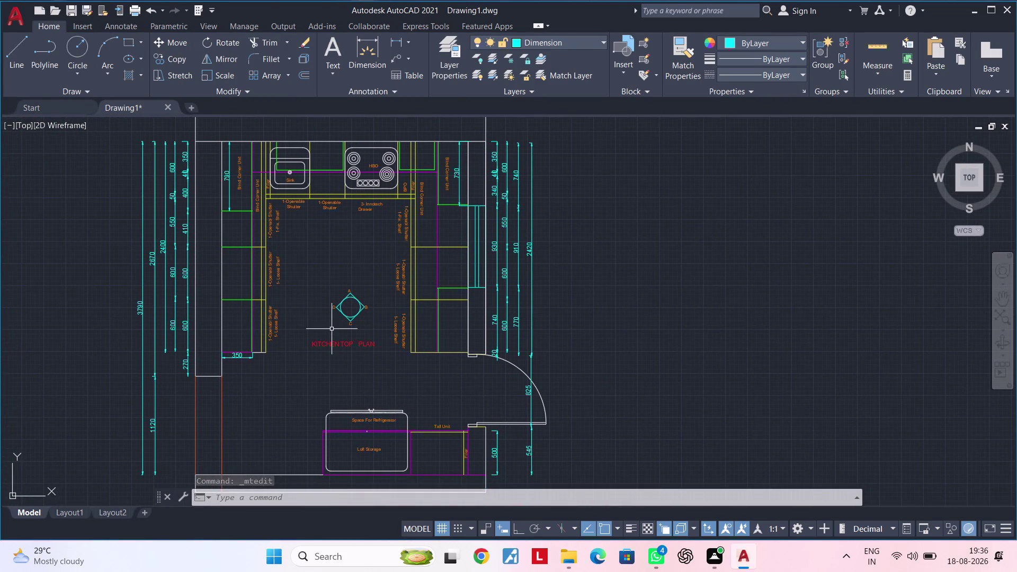
scroll(down, 3)
middle_drag(331, 329, 365, 310)
key(Escape)
key(Escape)
key(Escape)
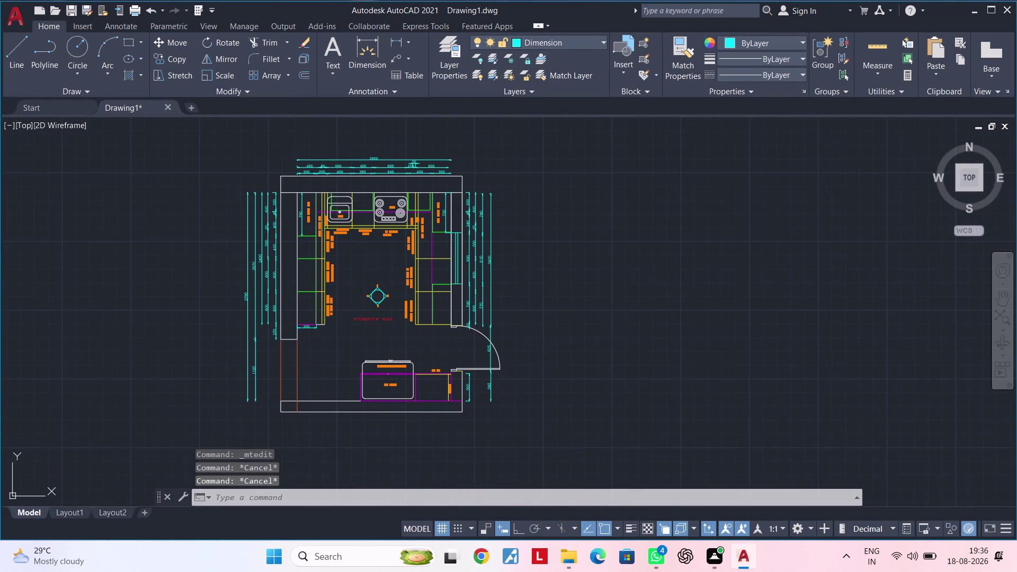
scroll(up, 3)
scroll(down, 3)
middle_drag(416, 333, 386, 344)
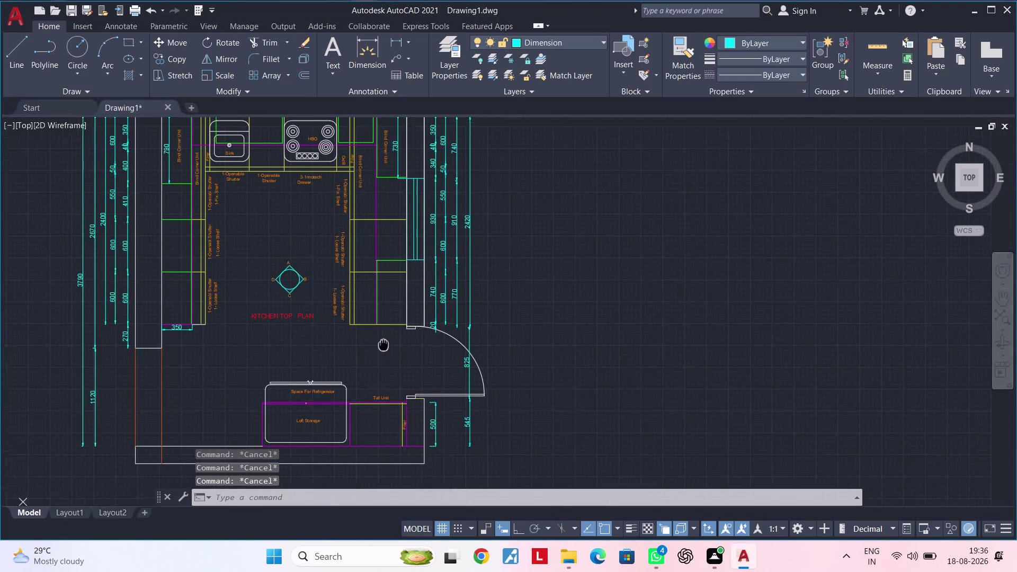
middle_drag(386, 344, 377, 348)
middle_drag(337, 347, 394, 347)
key(Escape)
key(Escape)
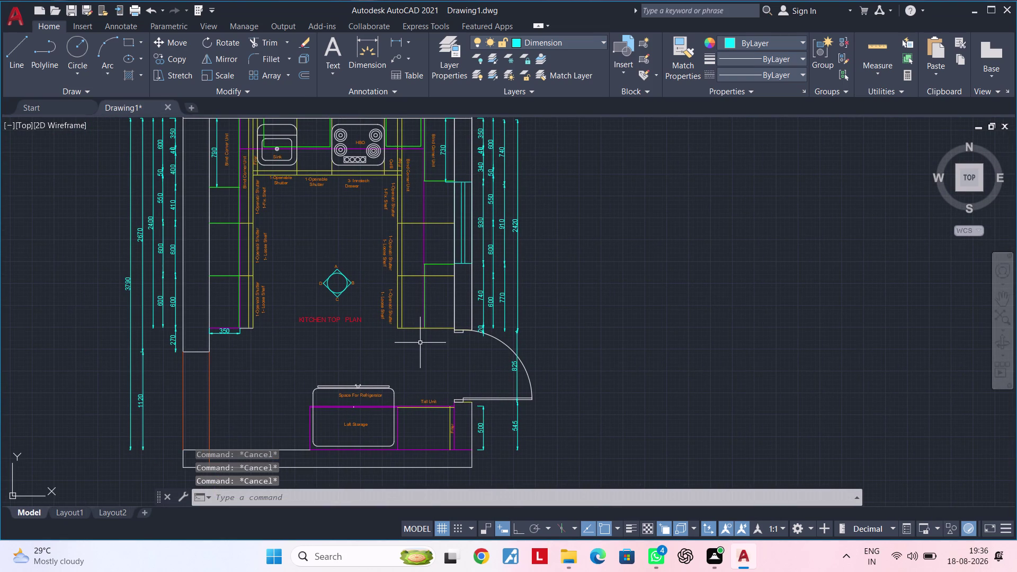
key(Escape)
key(Escape)
key(Escape)
key(Escape)
key(Escape)
key(Escape)
key(Escape)
middle_drag(451, 310, 402, 315)
scroll(up, 3)
middle_drag(397, 314, 385, 330)
key(Escape)
key(Escape)
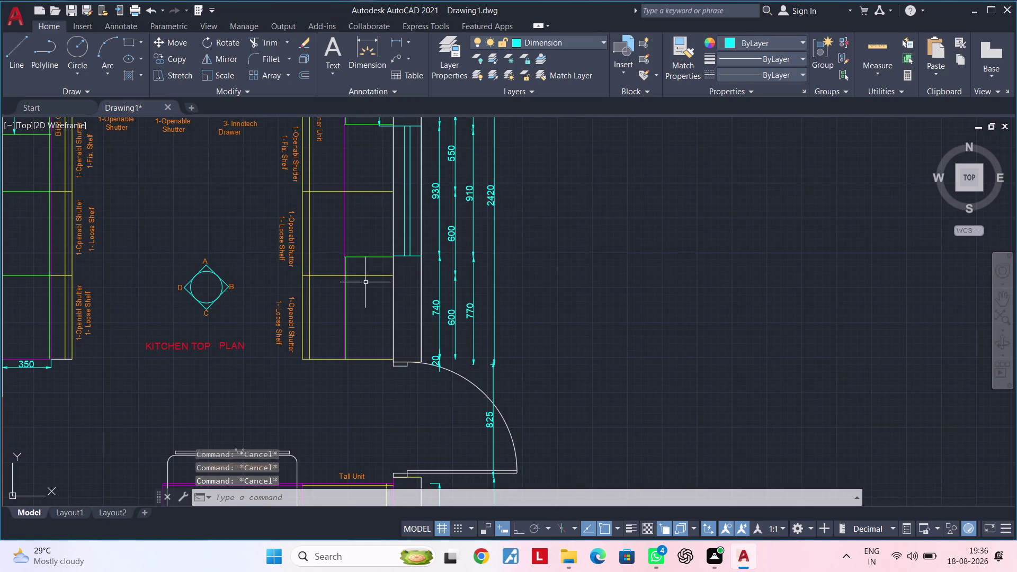
Match the source line's magenta properties onto an overlapping line and the right corner unit's edge.
text(MA)
key(space)
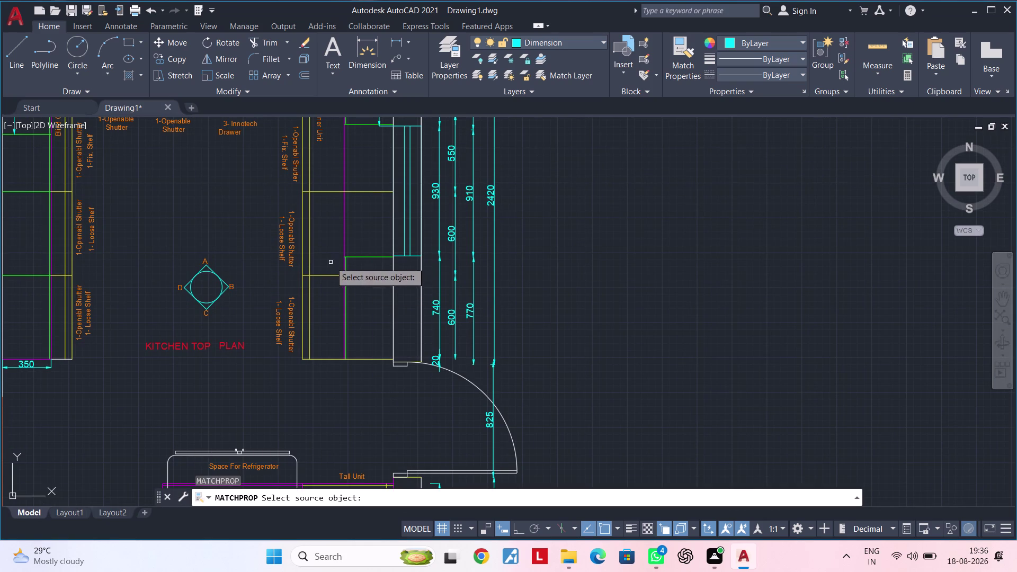
click(346, 222)
click(395, 271)
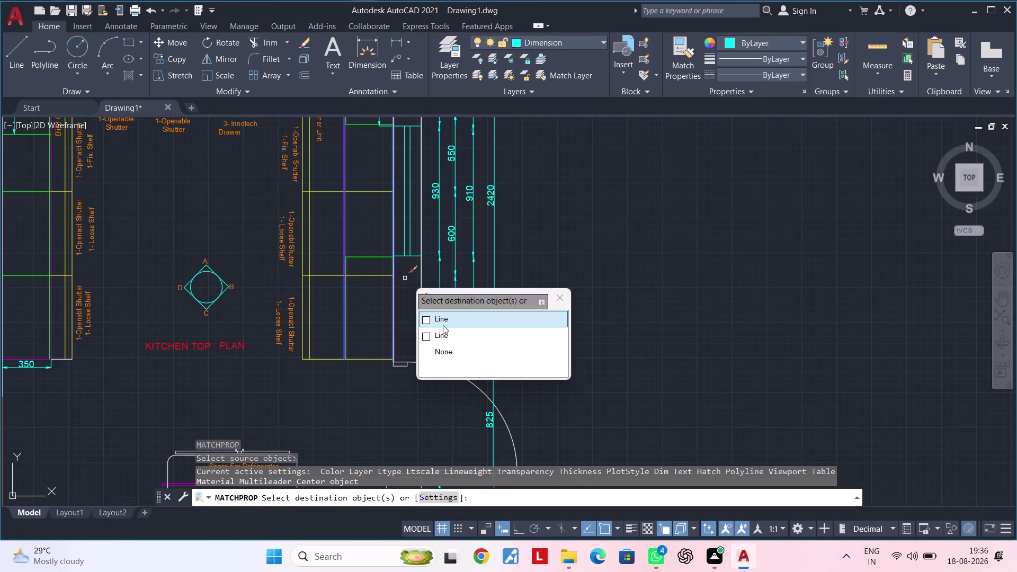
click(451, 318)
scroll(down, 3)
middle_drag(369, 227, 395, 355)
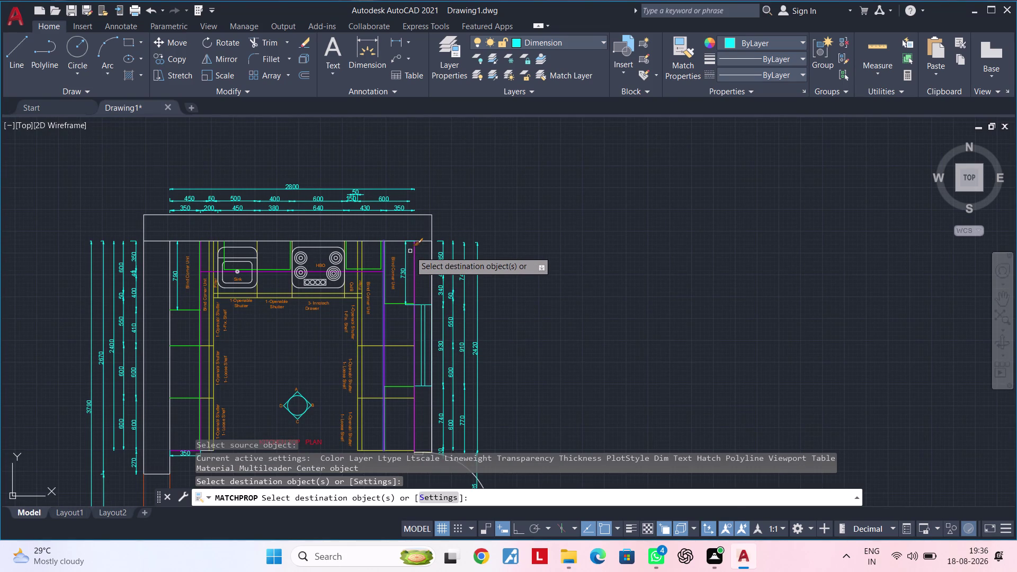
scroll(up, 3)
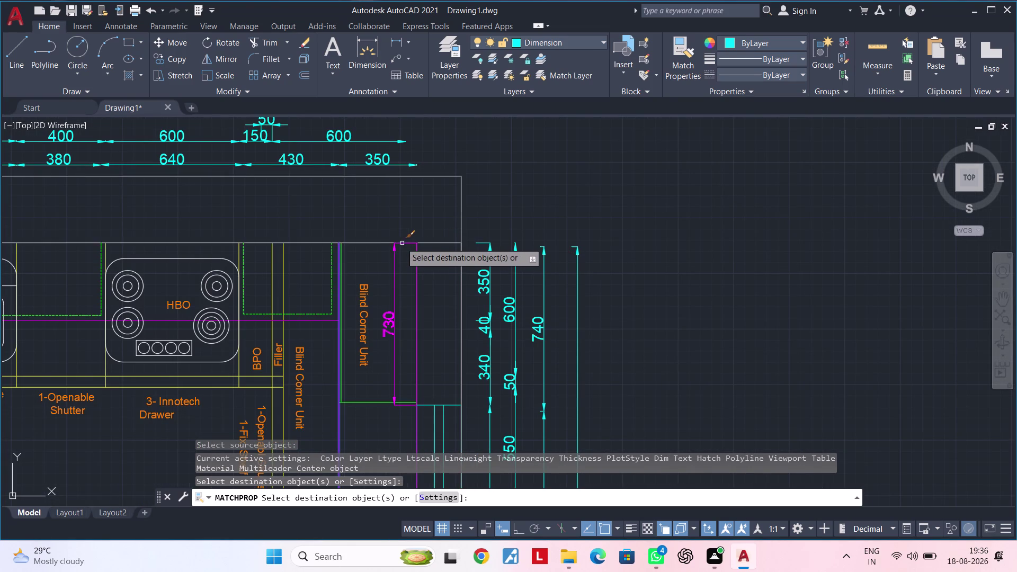
click(380, 243)
Apply the same properties to the left corner unit's edge and the line beside the sink.
scroll(down, 3)
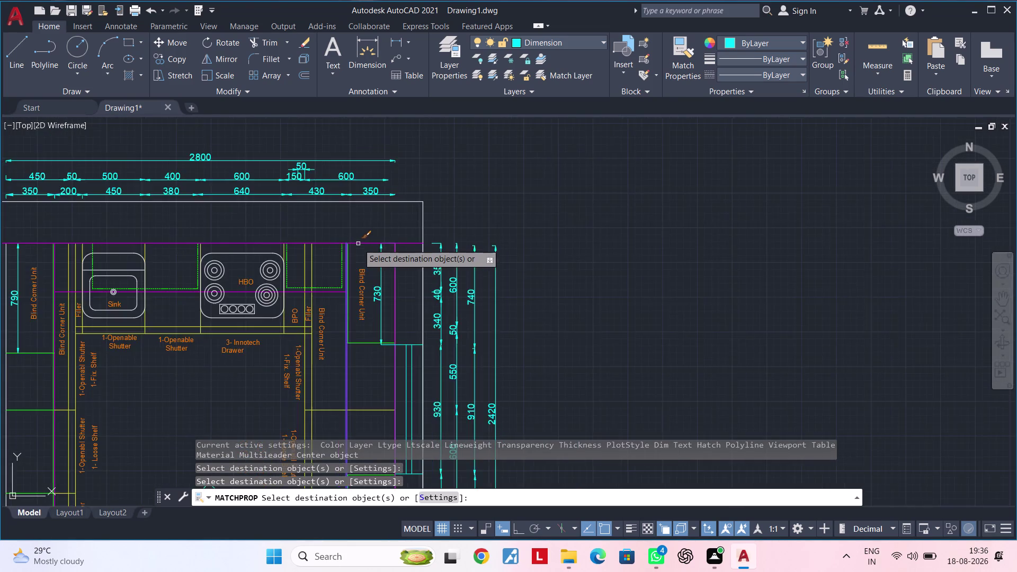
middle_drag(358, 244, 574, 212)
middle_drag(393, 216, 463, 203)
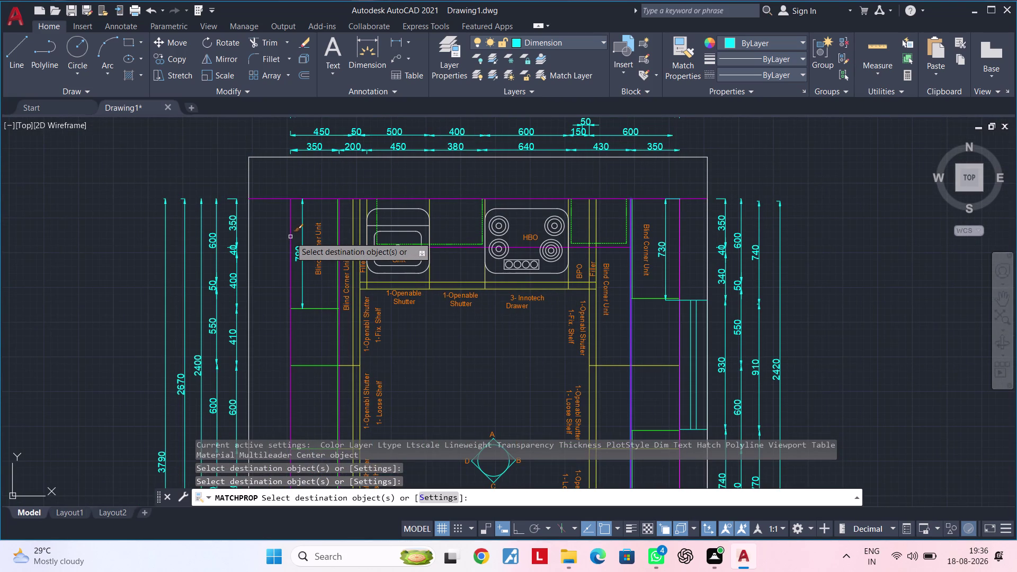
click(290, 237)
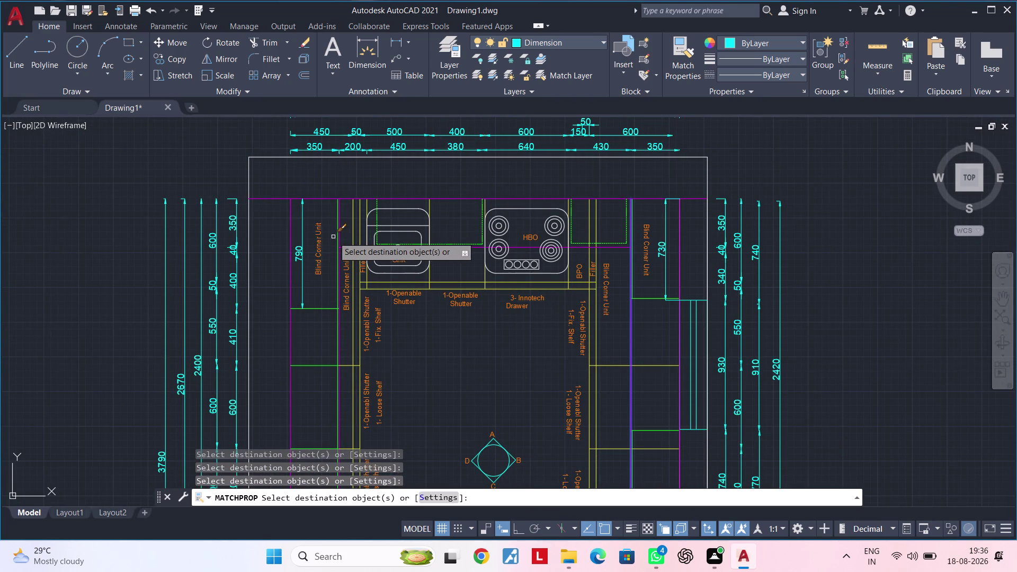
scroll(up, 3)
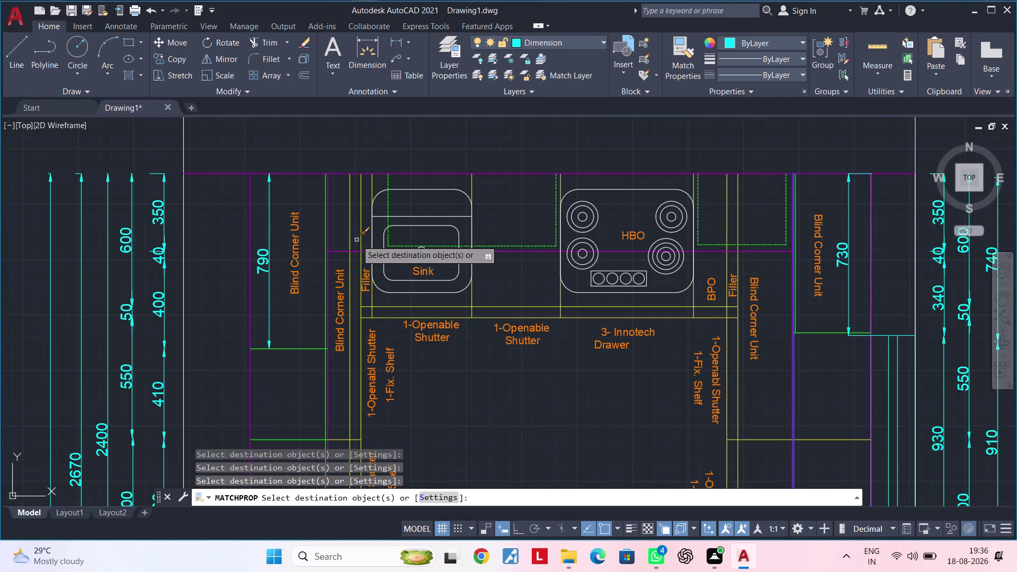
scroll(down, 3)
middle_drag(348, 235, 353, 157)
scroll(up, 3)
scroll(up, 3)
click(337, 264)
Check the cabinet lines below the sink, then end Match Properties.
scroll(down, 3)
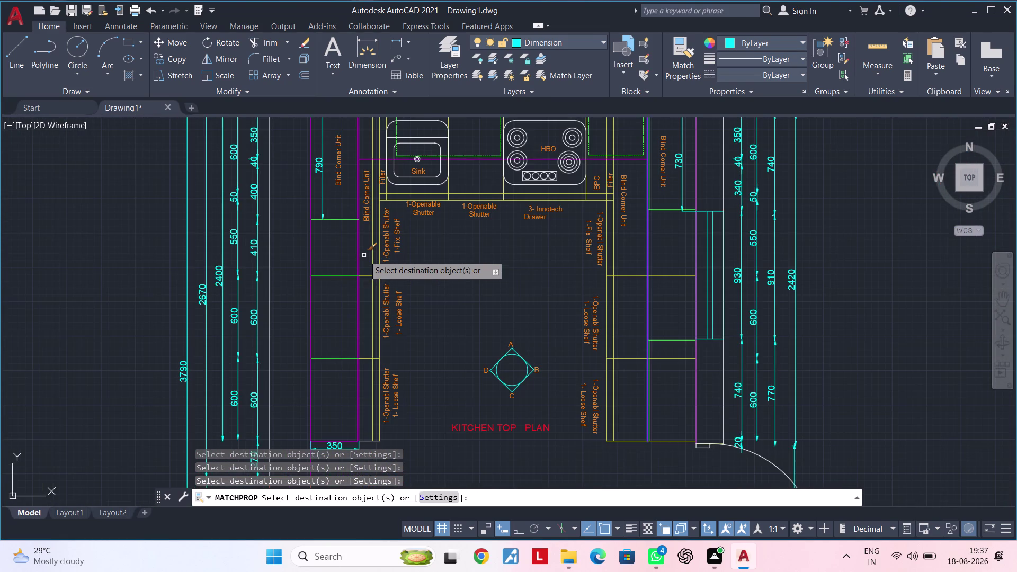
middle_drag(365, 252, 357, 186)
middle_drag(430, 200, 337, 323)
middle_drag(369, 303, 330, 349)
middle_drag(388, 333, 310, 359)
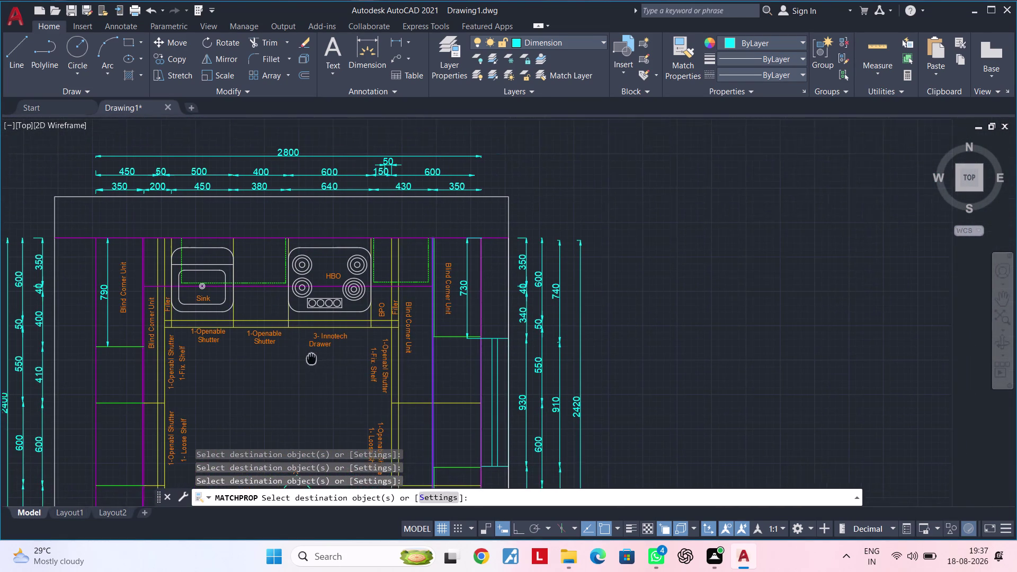
middle_drag(310, 359, 305, 360)
key(Escape)
key(Escape)
middle_drag(295, 340, 411, 346)
key(Escape)
key(Escape)
key(t)
key(r)
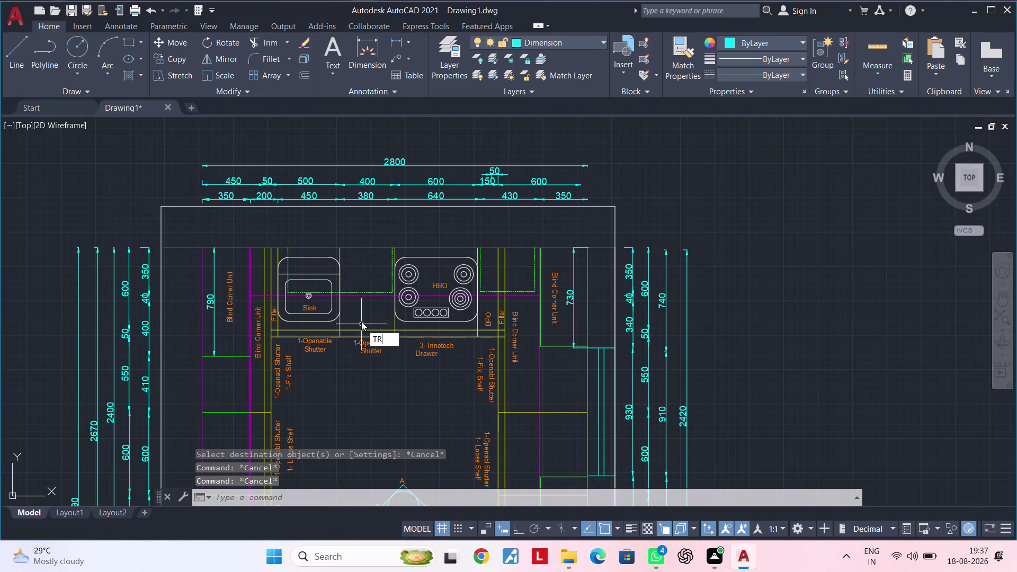
key(space)
click(184, 248)
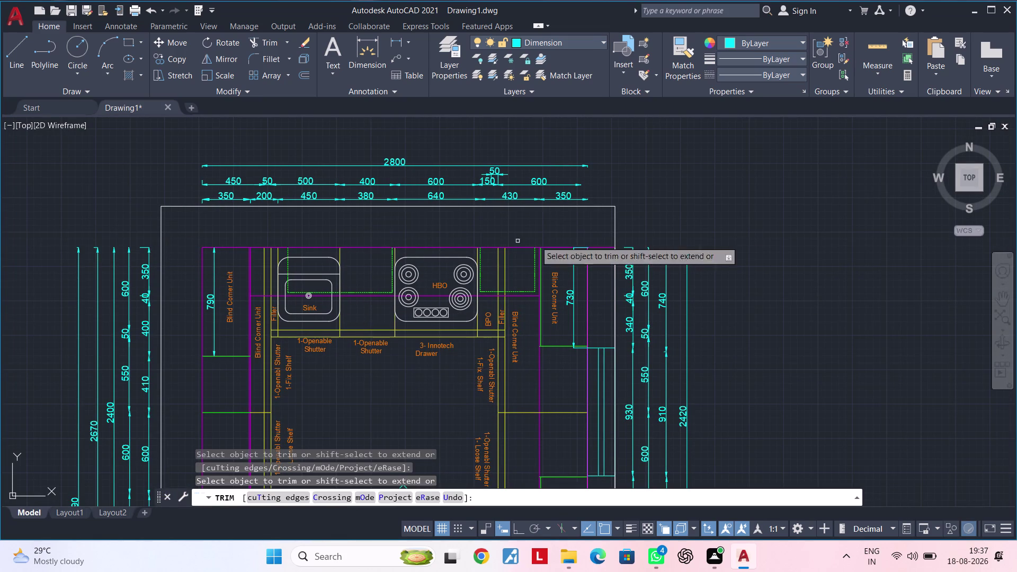
click(598, 248)
key(Escape)
scroll(up, 3)
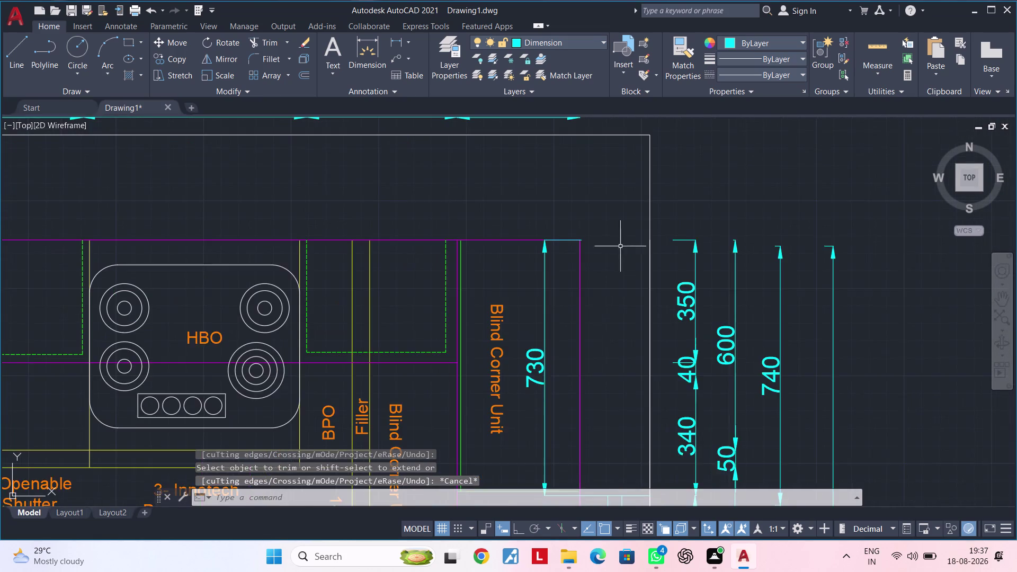
middle_drag(621, 245, 569, 266)
key(Escape)
key(Escape)
key(l)
key(space)
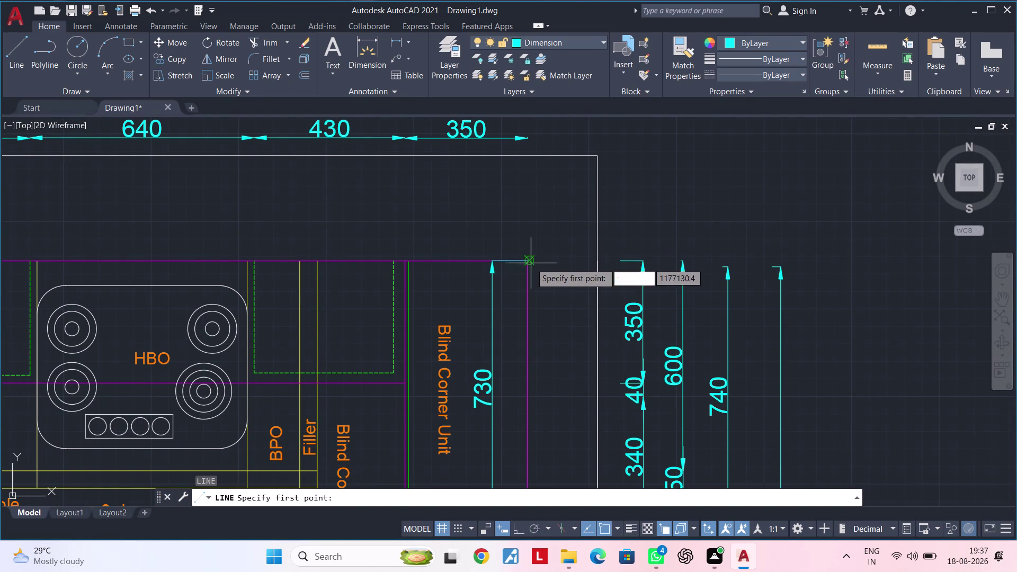
click(526, 263)
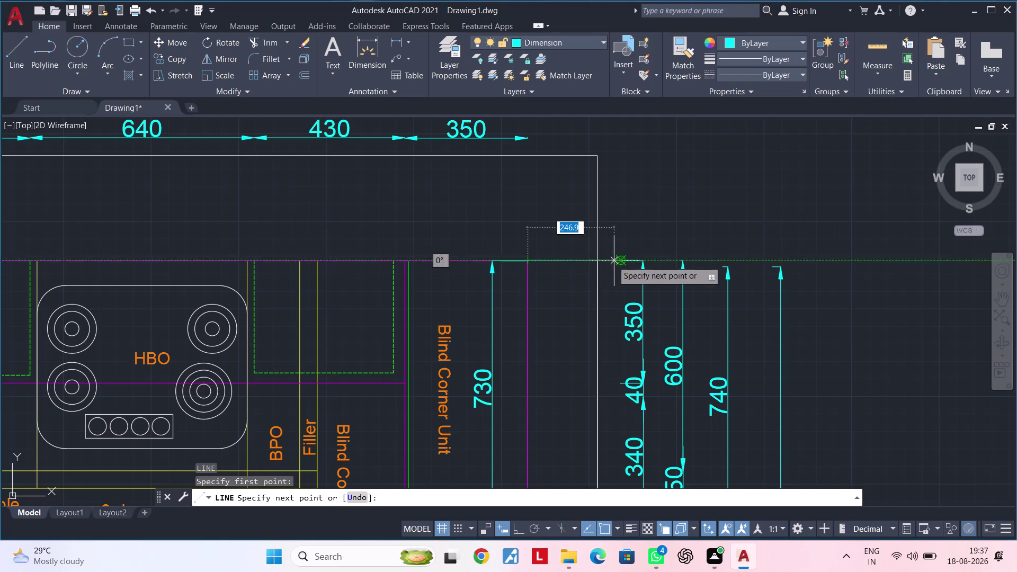
click(596, 262)
key(Escape)
key(Escape)
click(567, 262)
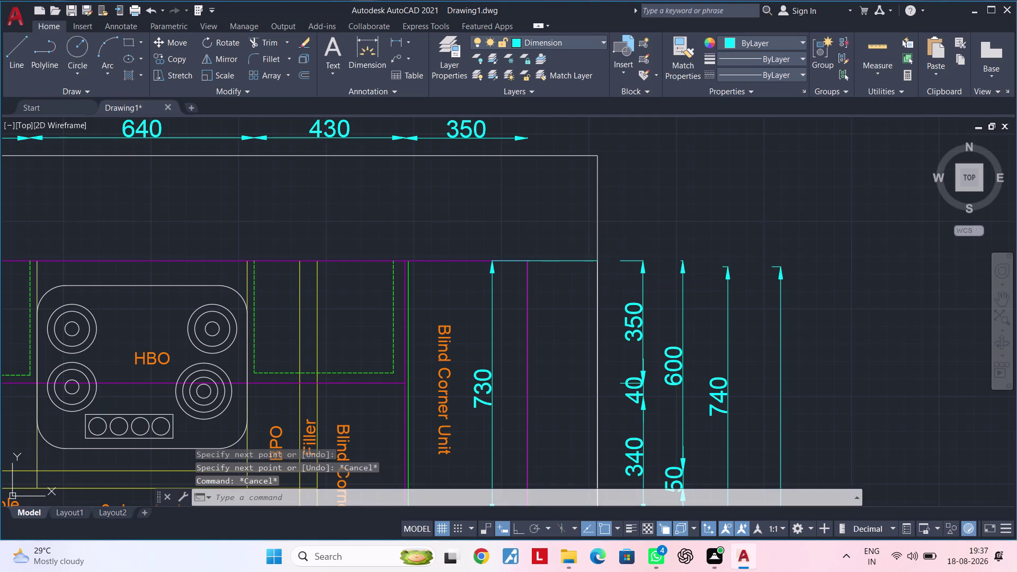
scroll(down, 3)
middle_drag(440, 244, 642, 235)
middle_drag(225, 237, 467, 235)
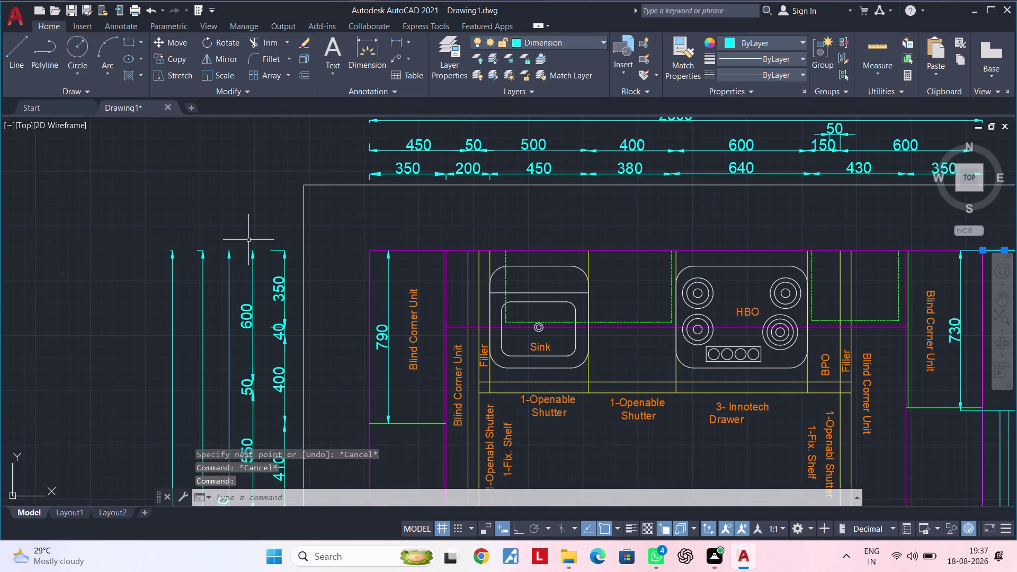
key(space)
click(366, 250)
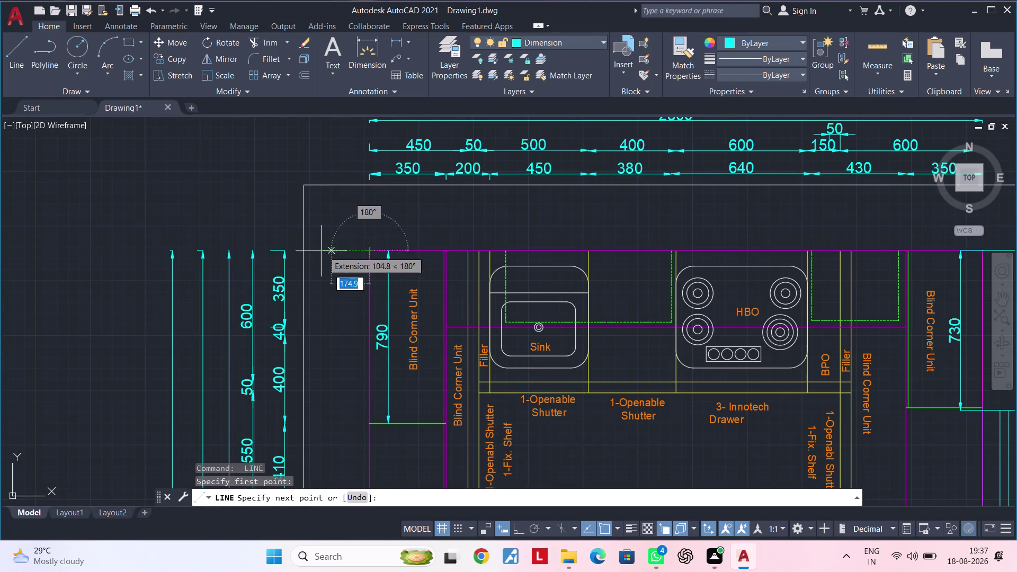
click(302, 251)
key(Escape)
key(Escape)
key(Escape)
key(m)
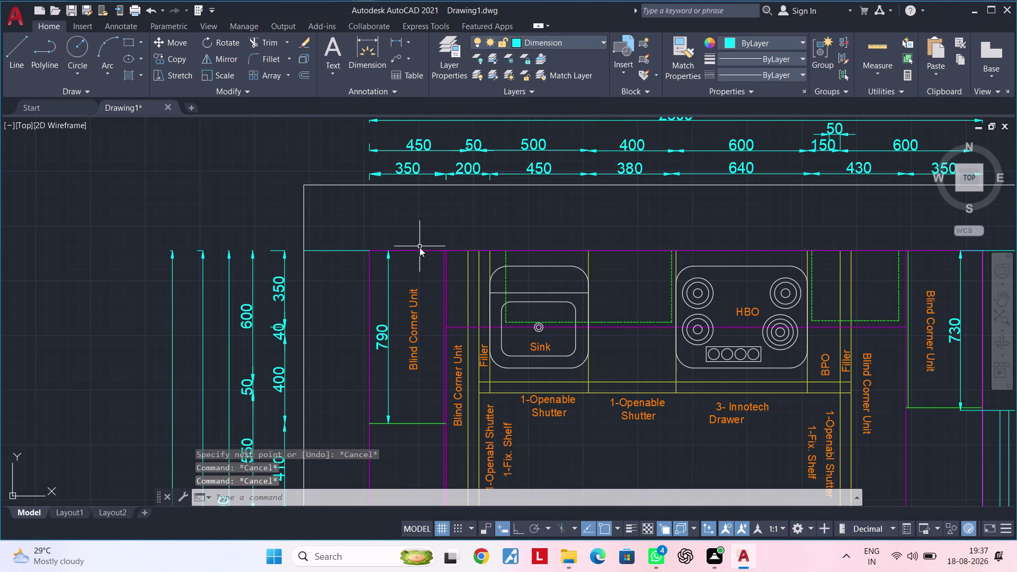
key(a)
key(space)
click(305, 238)
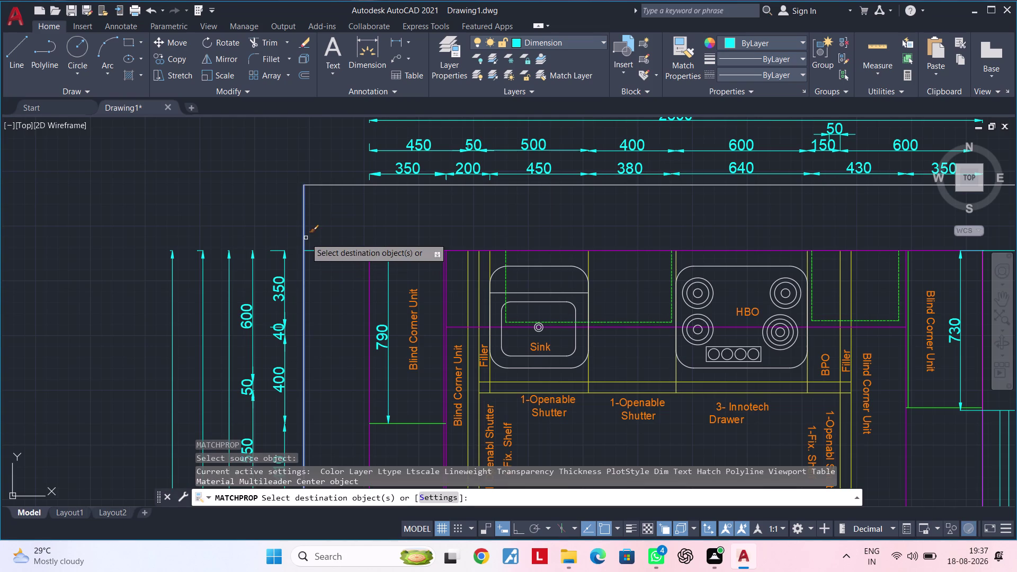
click(329, 249)
middle_drag(603, 219, 251, 236)
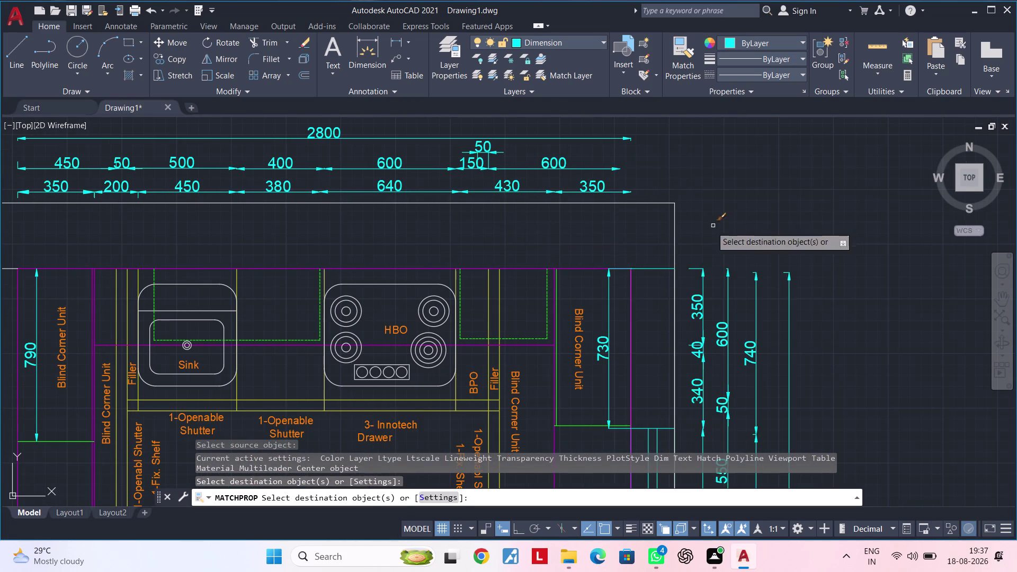
click(655, 268)
key(Escape)
scroll(down, 3)
middle_drag(611, 244, 659, 237)
key(Escape)
key(Escape)
key(Escape)
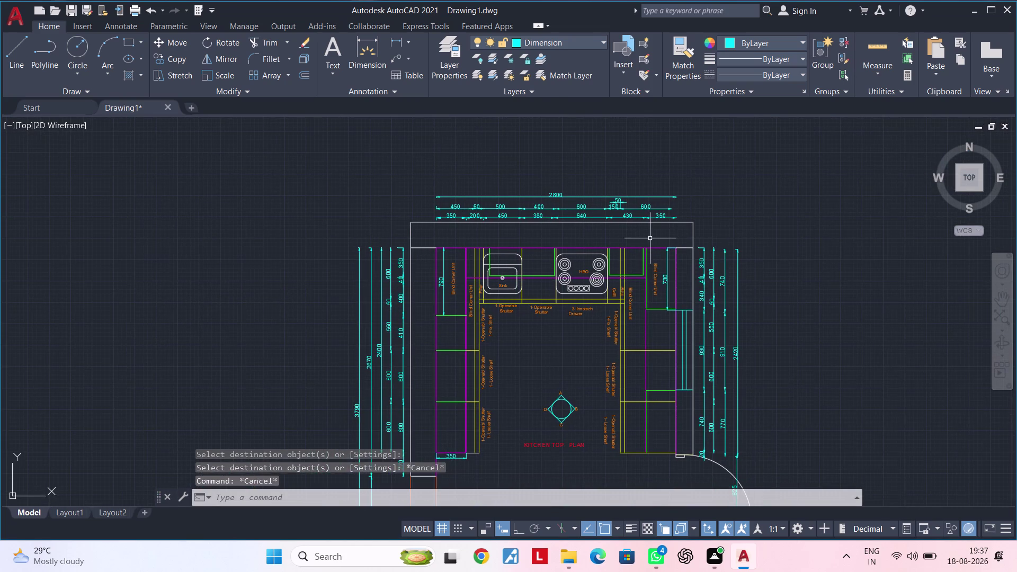
key(h)
Cancel a first hatch attempt, make layer 0 current, and restart the hatch with H.
key(space)
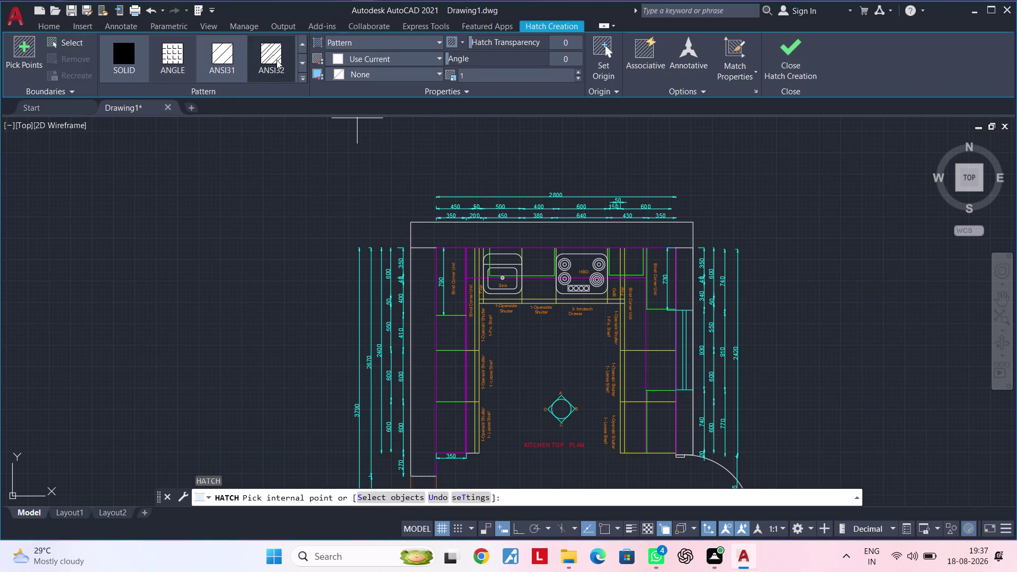
click(270, 57)
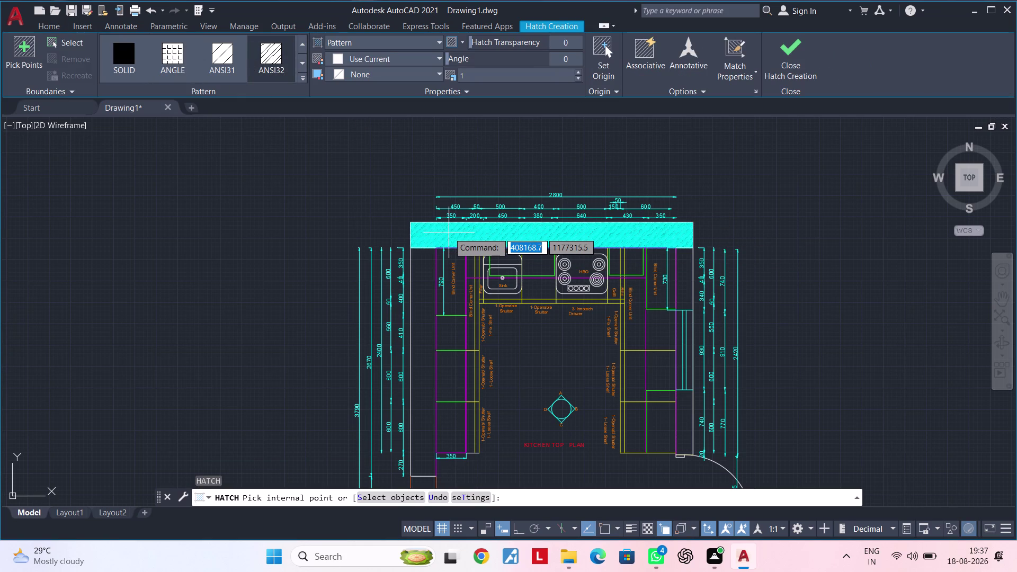
scroll(up, 3)
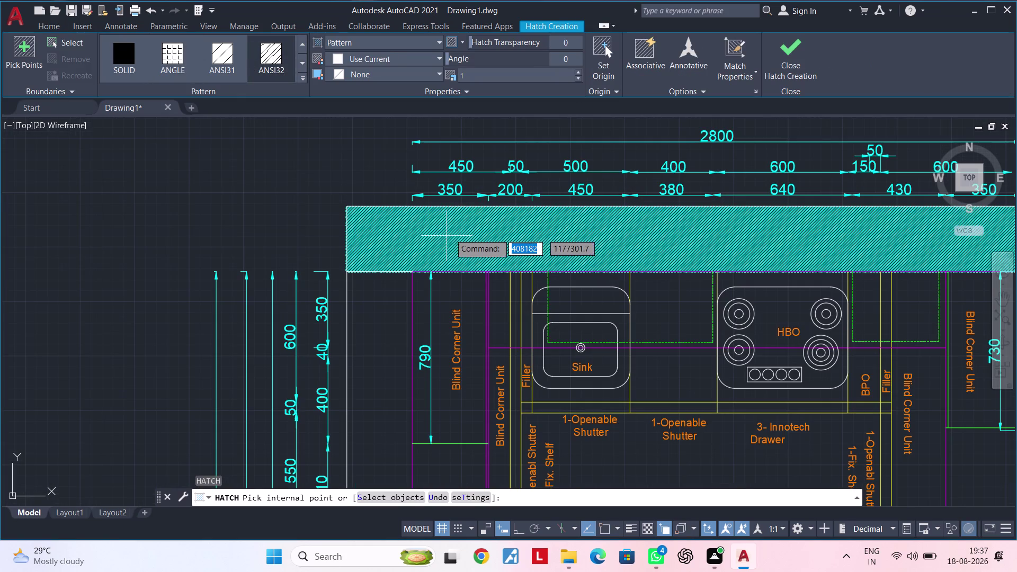
key(Escape)
key(Escape)
click(537, 38)
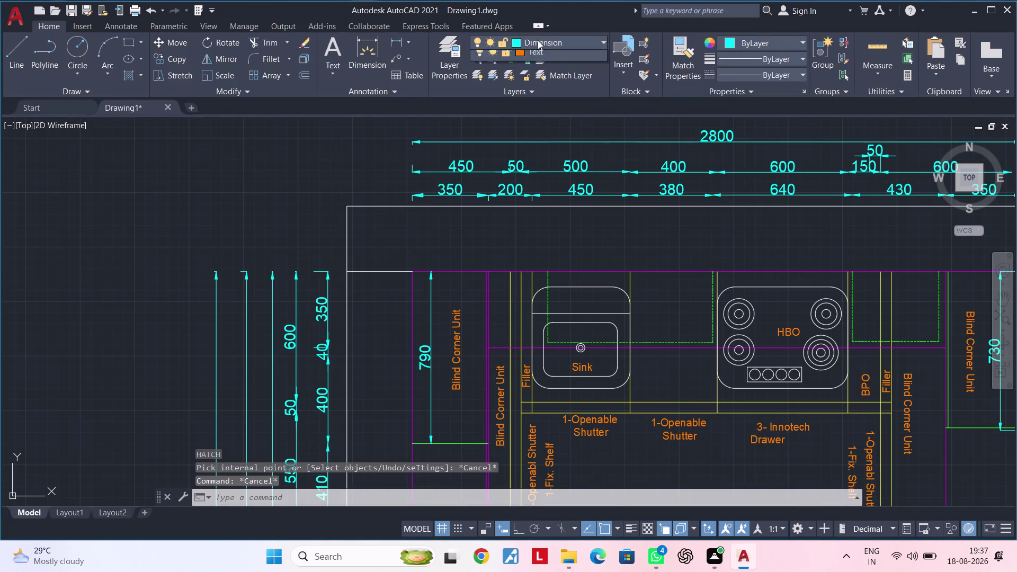
click(539, 59)
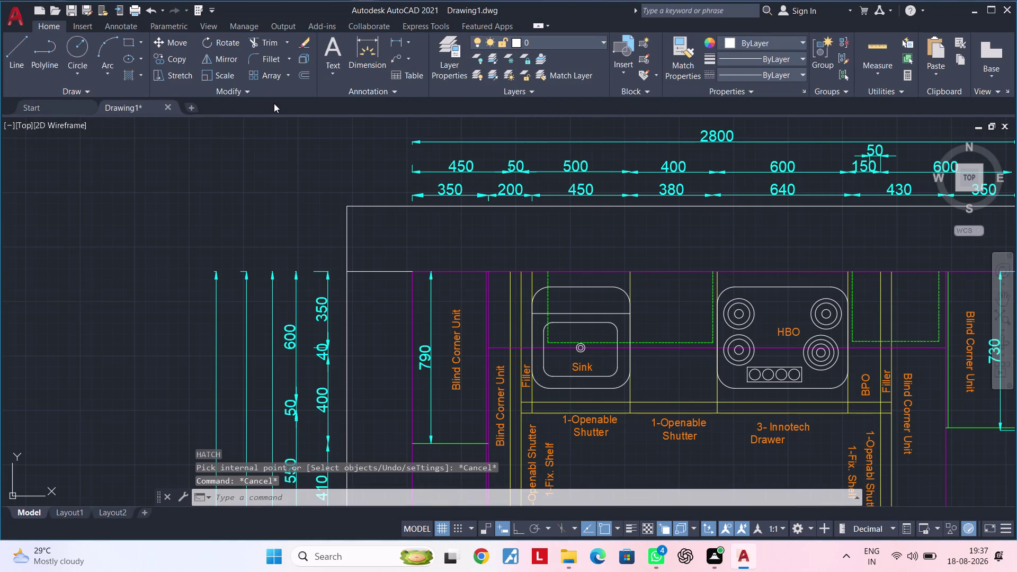
key(h)
key(space)
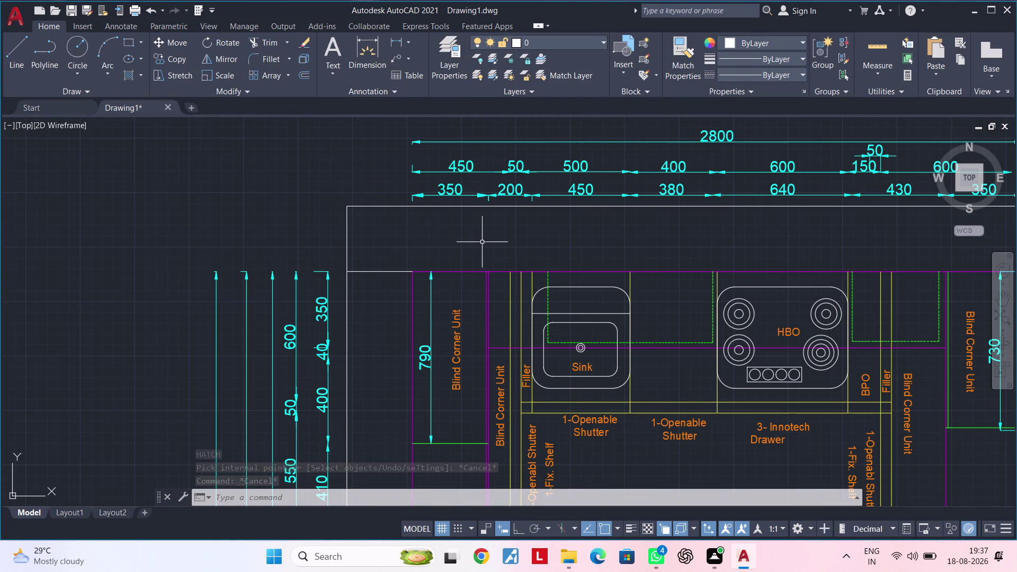
text(H)
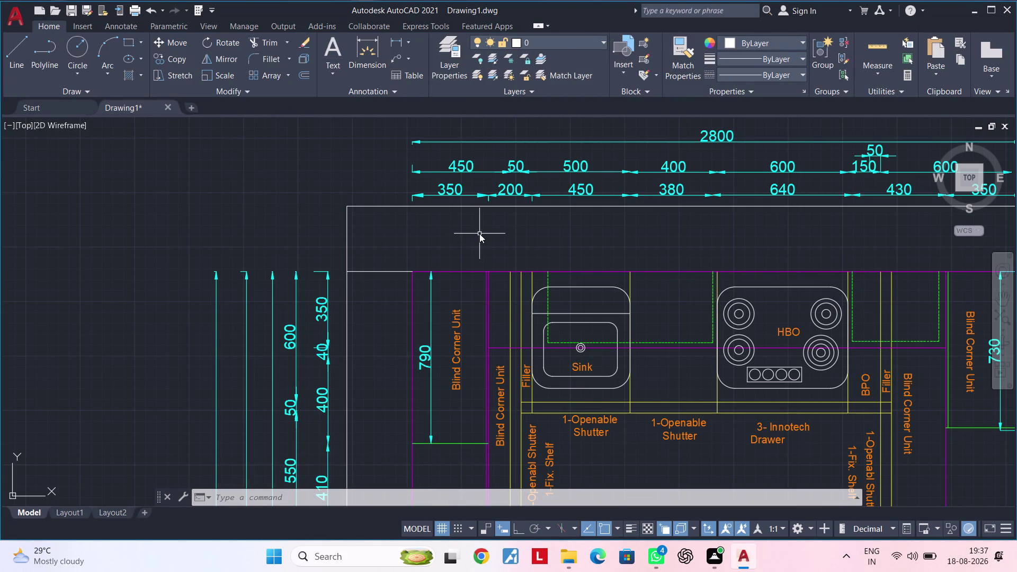
key(space)
Hatch the top, left, upper-right and lower-right countertop wall strips.
click(493, 244)
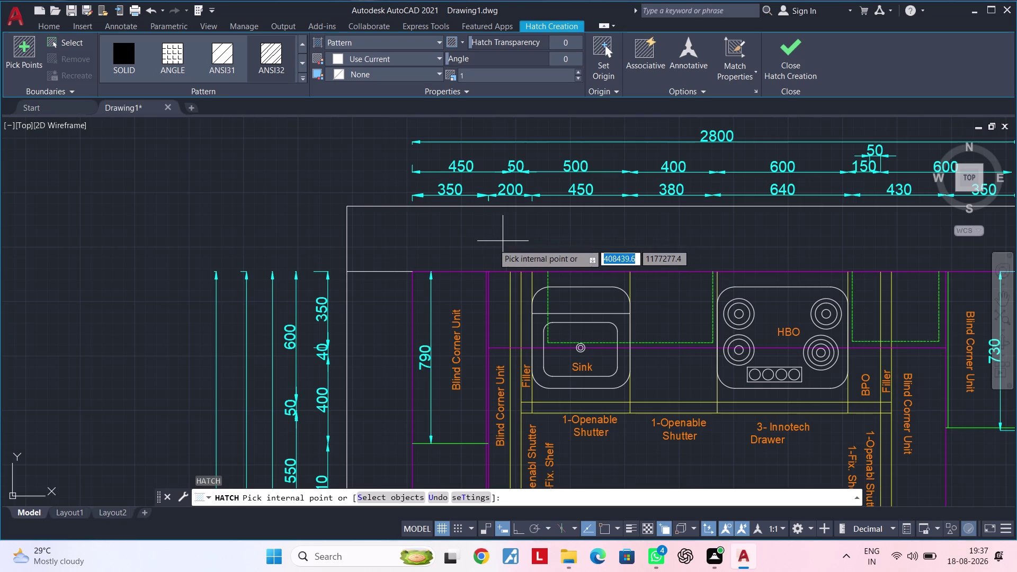
middle_drag(533, 242, 483, 123)
scroll(down, 3)
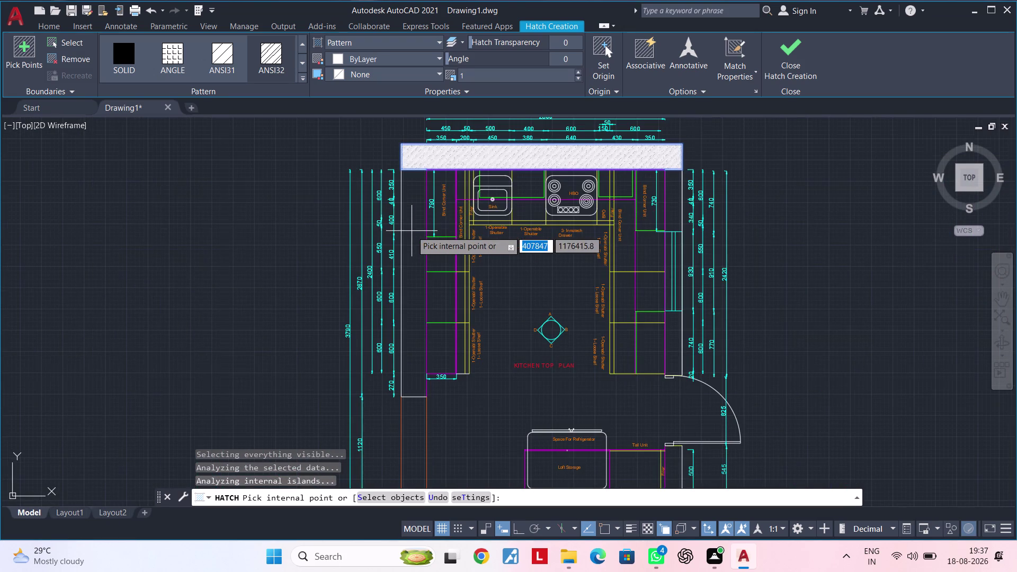
scroll(up, 3)
click(413, 234)
scroll(down, 3)
middle_drag(448, 234, 325, 235)
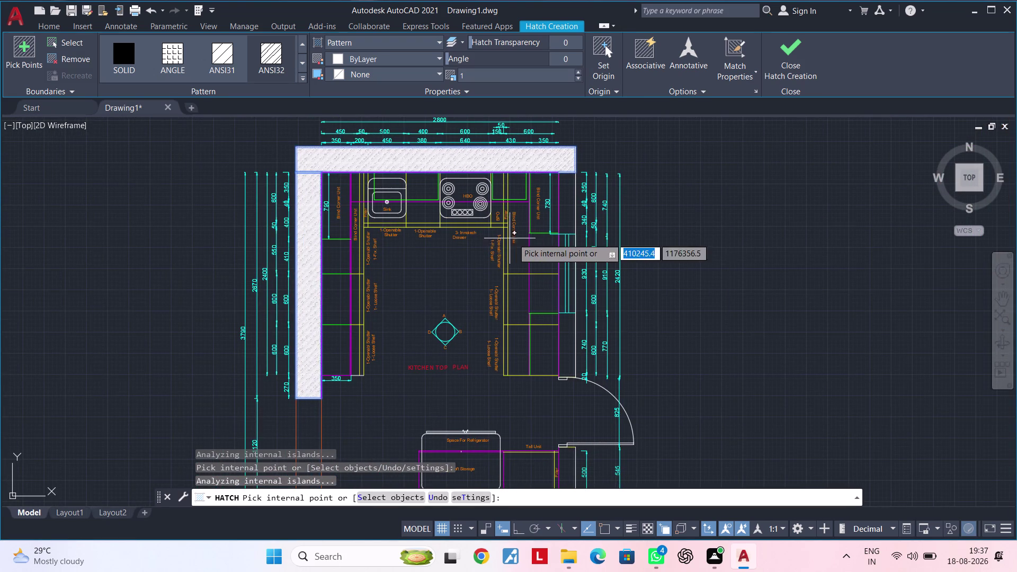
scroll(up, 3)
click(554, 209)
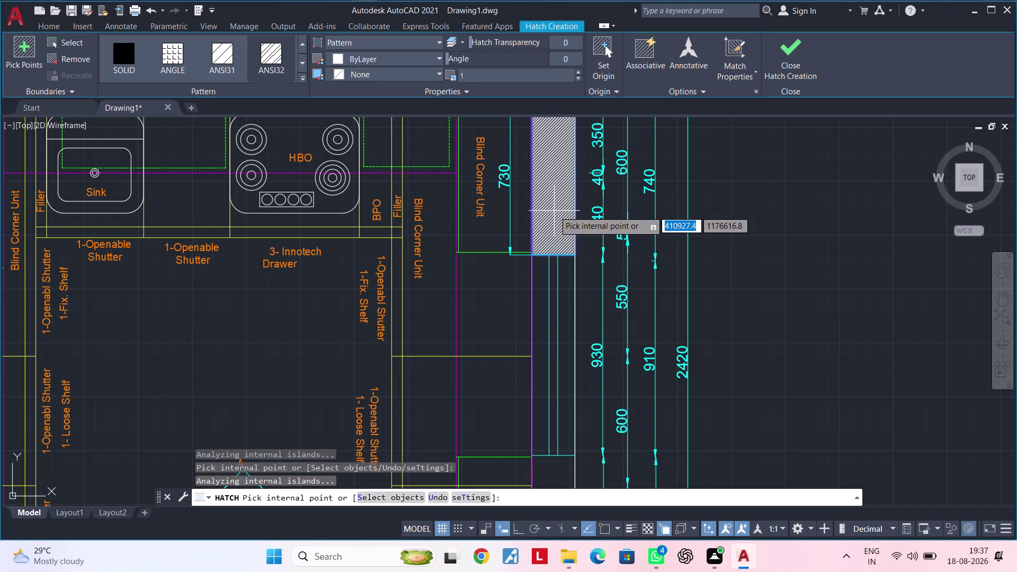
middle_drag(562, 244, 528, 98)
click(520, 354)
Hatch the short wall beside the Tall Unit, the bottom strip and the bottom-left corner.
scroll(down, 3)
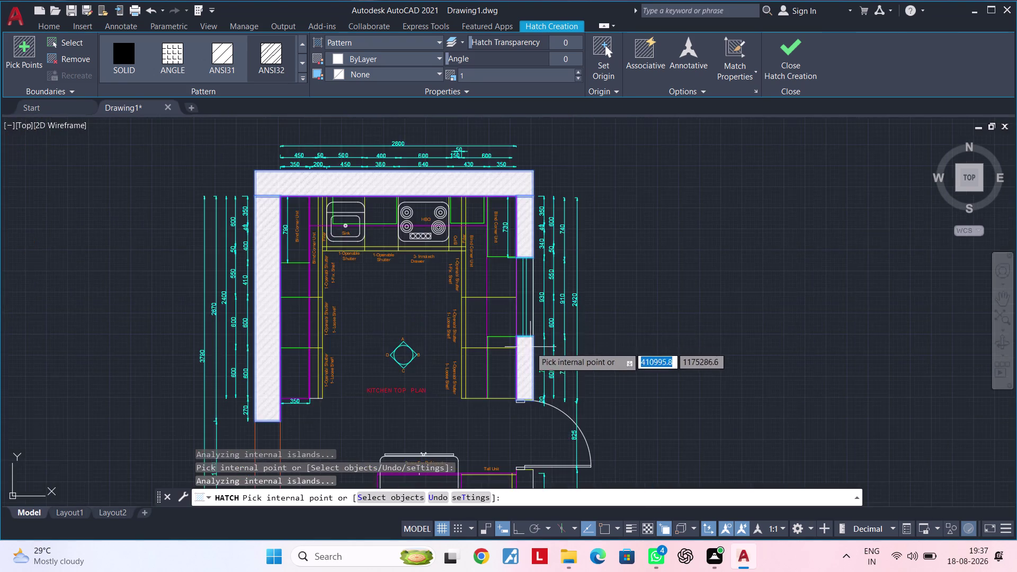
middle_drag(521, 323, 527, 145)
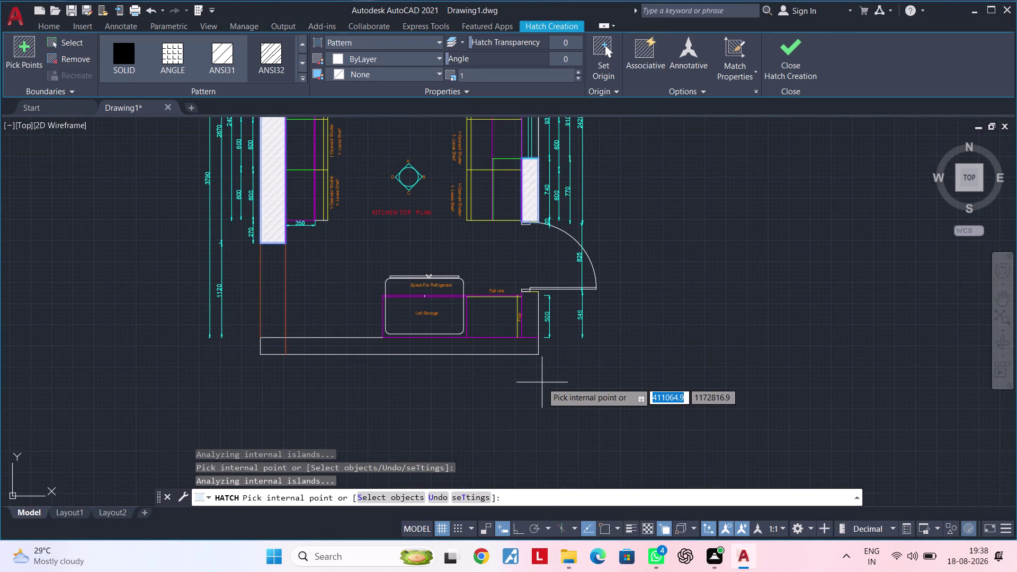
scroll(up, 3)
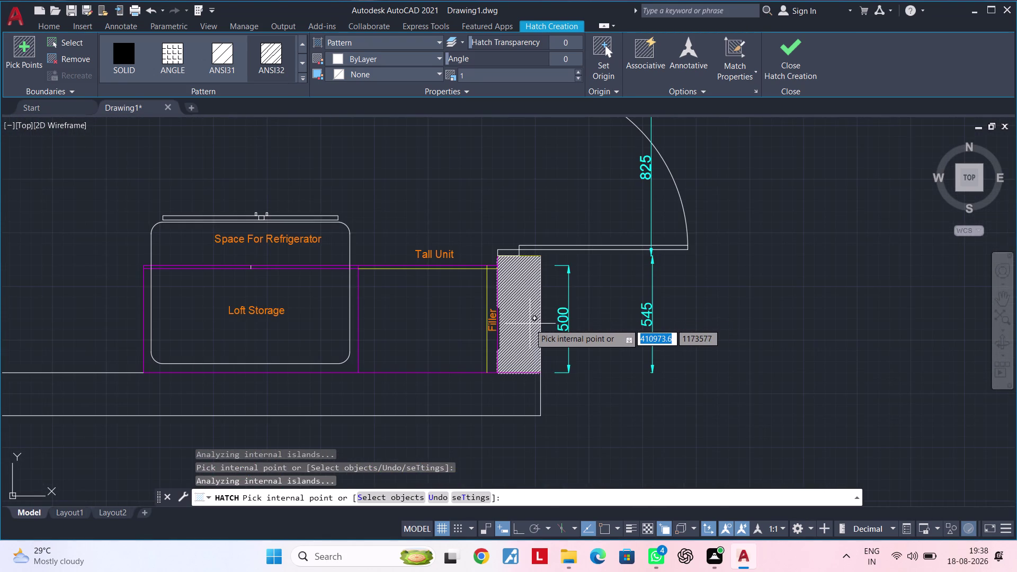
click(529, 324)
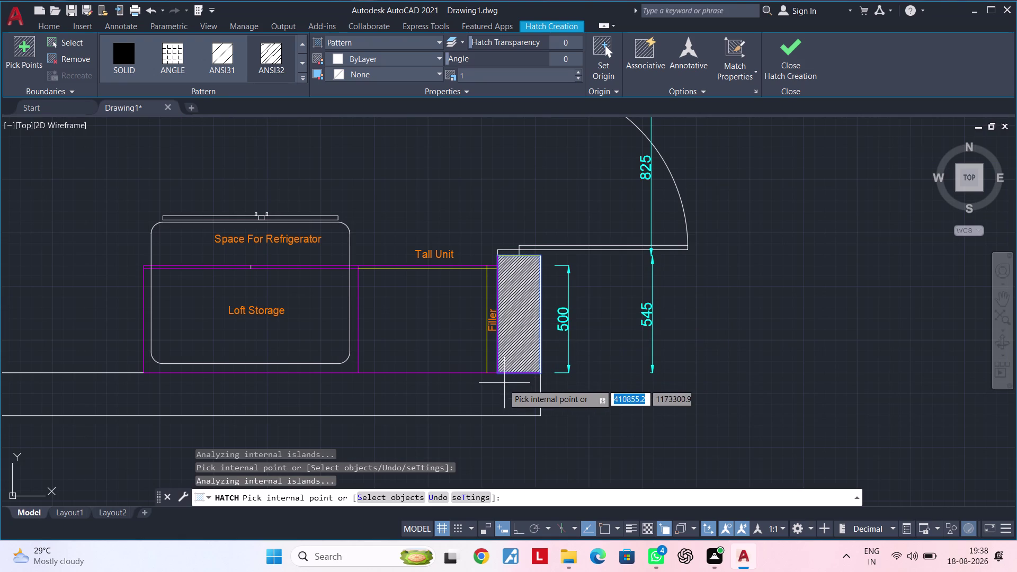
click(500, 387)
scroll(down, 3)
middle_drag(456, 389, 634, 373)
scroll(up, 3)
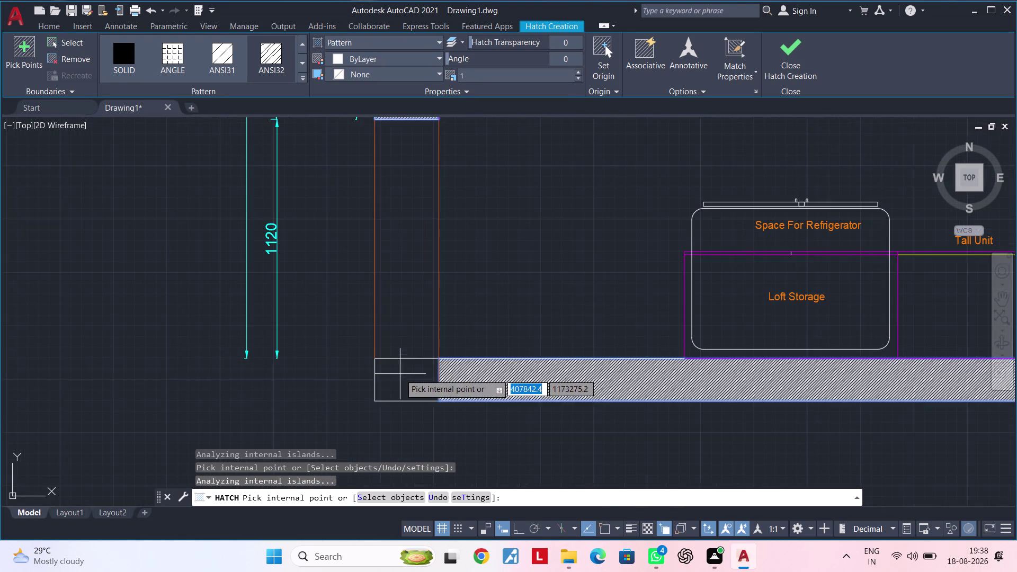
click(418, 376)
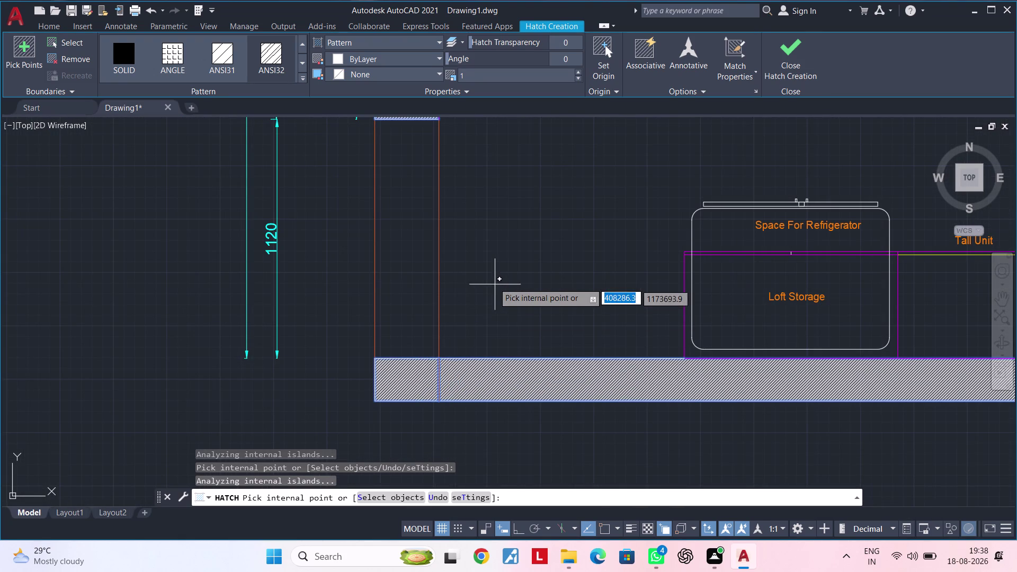
scroll(down, 3)
middle_drag(497, 266, 473, 359)
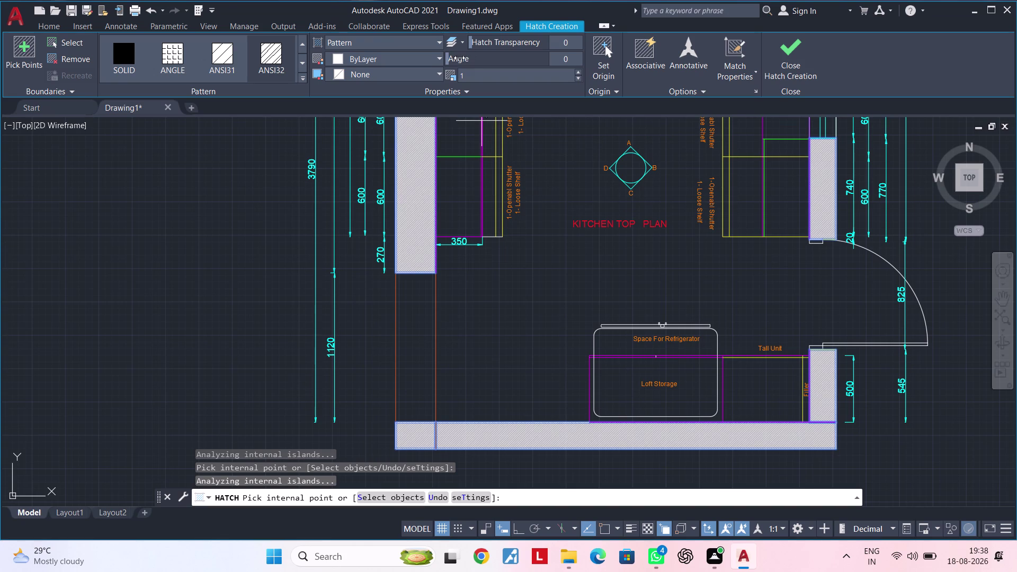
drag(459, 57, 504, 58)
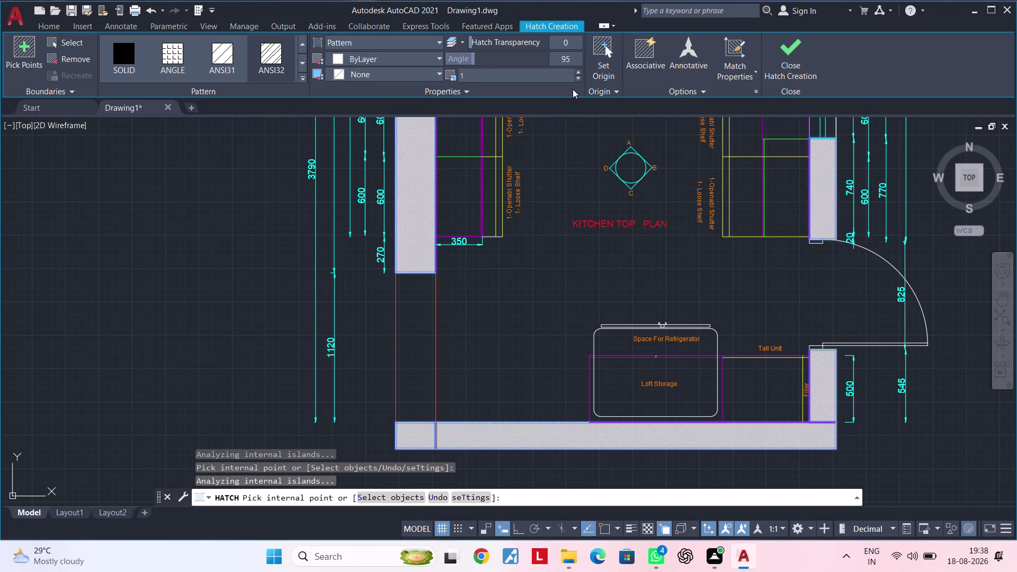
Increase the ANSI31 hatch pattern scale to widen the diagonal line spacing.
click(581, 71)
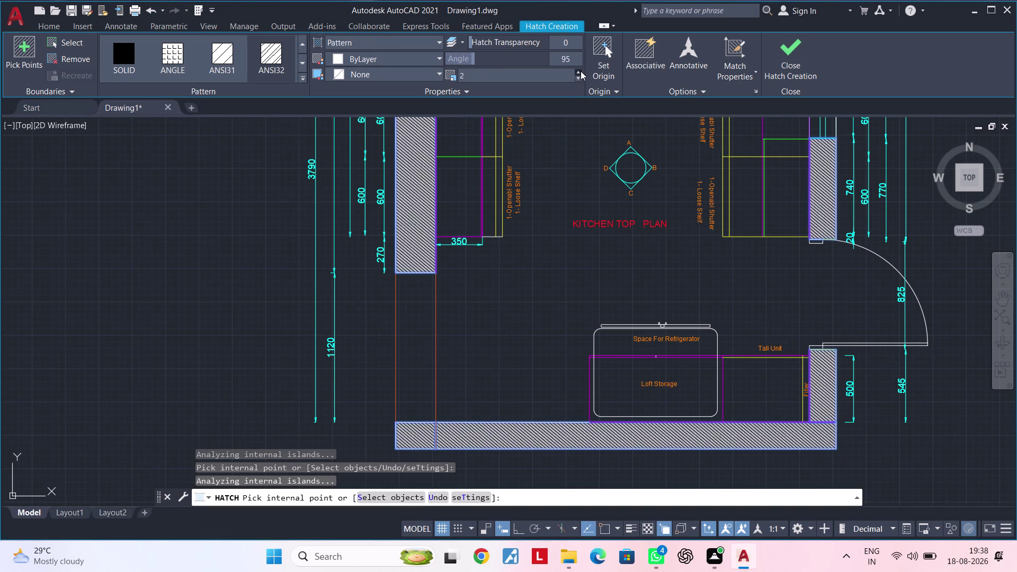
double_click(580, 70)
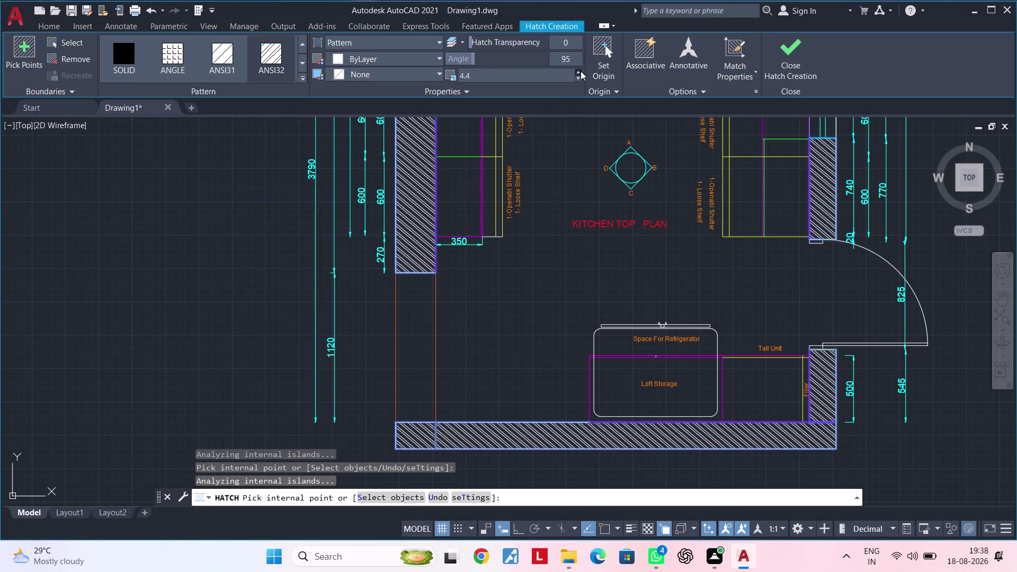
click(580, 71)
triple_click(580, 71)
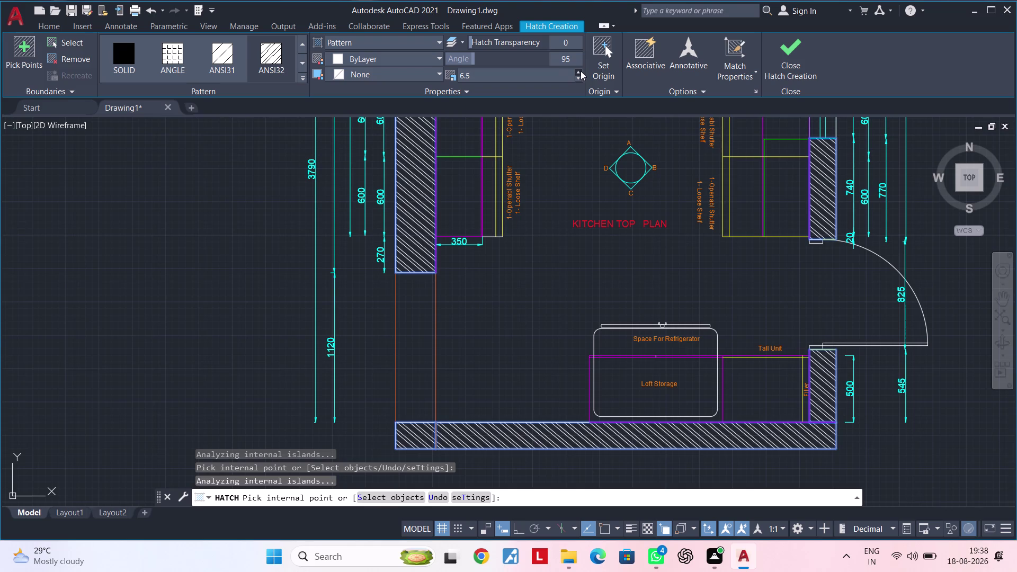
triple_click(580, 71)
triple_click(580, 71)
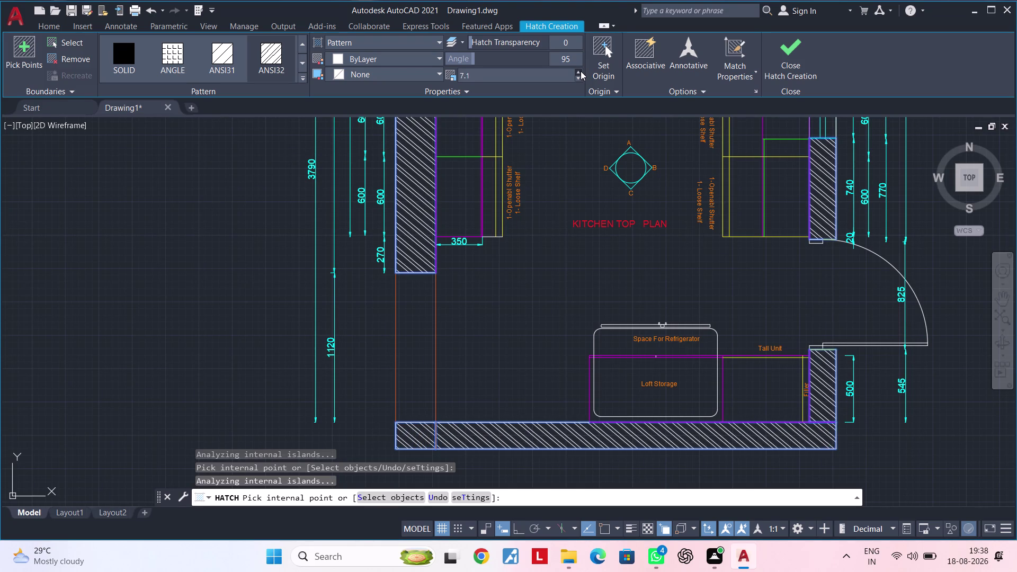
click(580, 71)
double_click(581, 71)
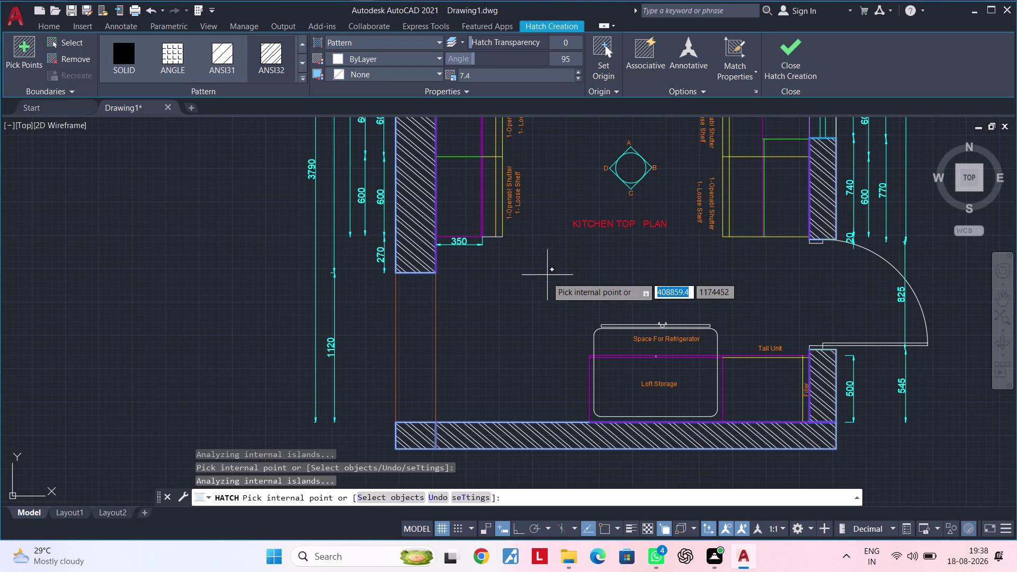
scroll(down, 3)
middle_drag(542, 264, 506, 350)
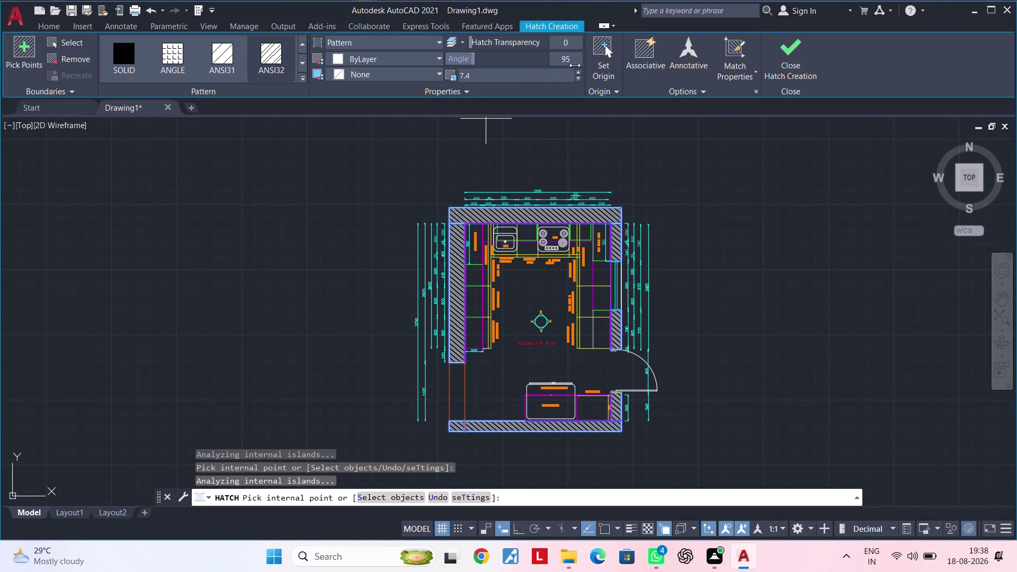
triple_click(578, 70)
triple_click(579, 70)
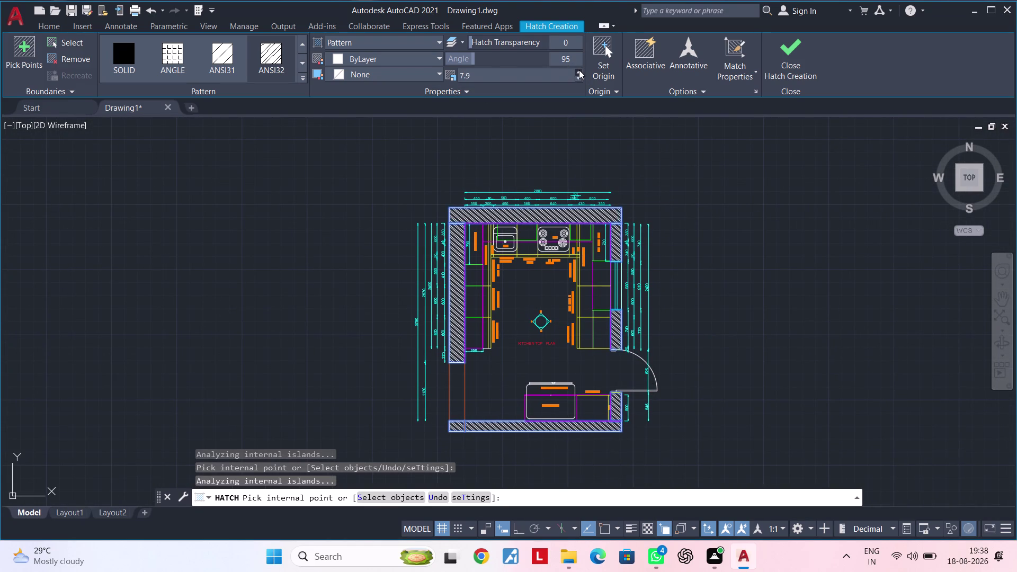
Pick the remaining wall areas and end the hatching.
double_click(578, 70)
triple_click(479, 62)
triple_click(479, 62)
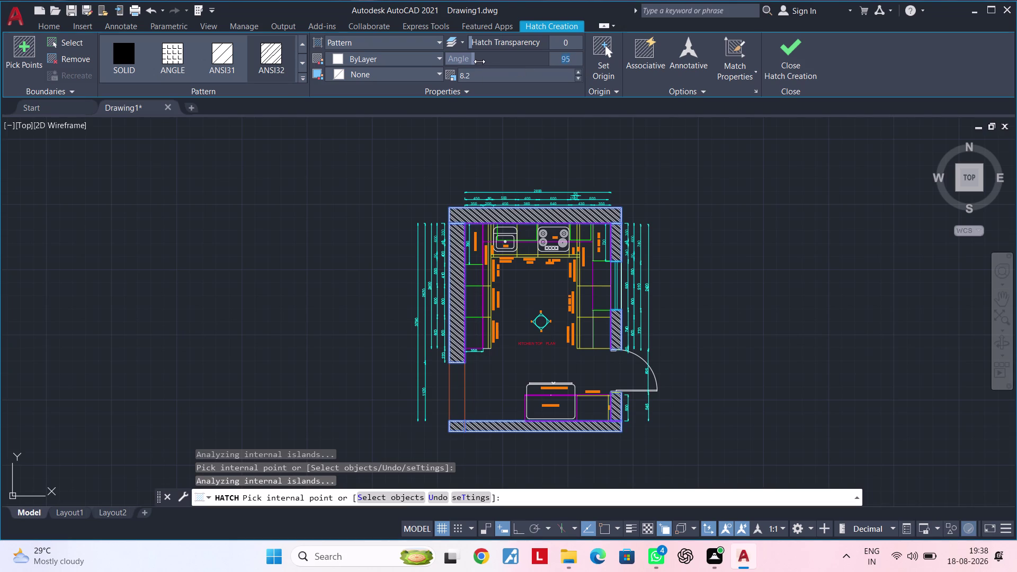
key(Escape)
key(Escape)
key(Escape)
key(Escape)
scroll(down, 3)
key(Escape)
middle_drag(606, 226, 439, 237)
key(Escape)
key(Escape)
scroll(up, 3)
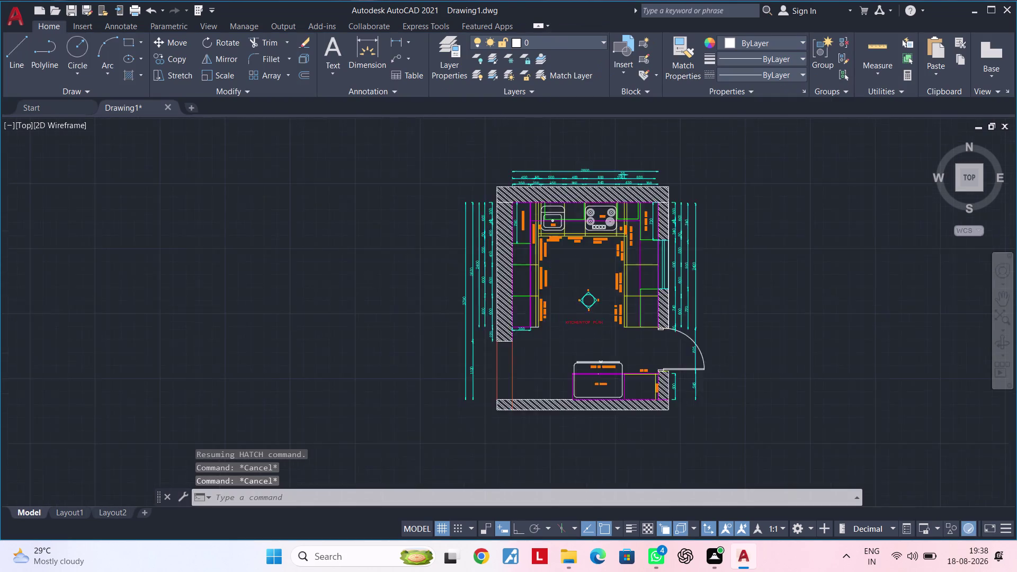
Pan and zoom to bring the compass symbol above the title into close view.
middle_drag(649, 207, 405, 214)
scroll(down, 3)
middle_drag(402, 215, 324, 221)
key(Escape)
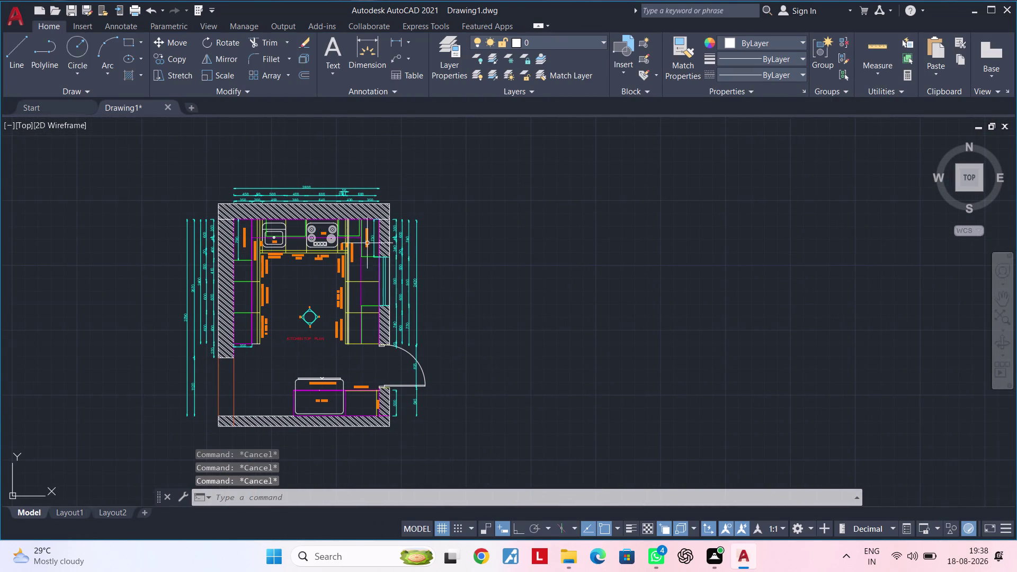
scroll(up, 3)
middle_drag(306, 274, 387, 250)
scroll(down, 3)
middle_drag(393, 241, 361, 251)
key(Escape)
key(Escape)
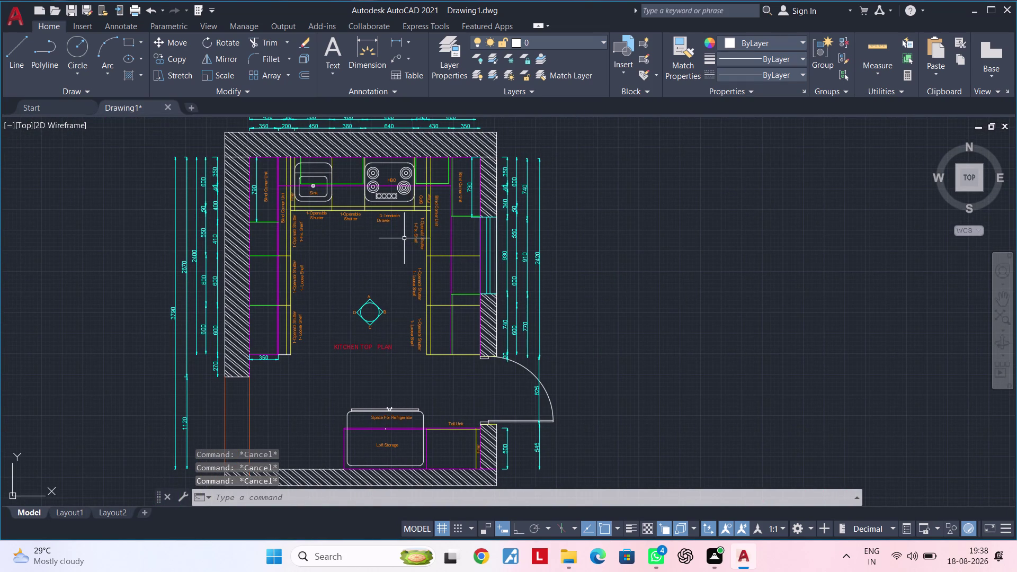
key(Escape)
Window-select the compass symbol and move it slightly left above the KITCHEN TOP PLAN title.
click(387, 294)
click(344, 333)
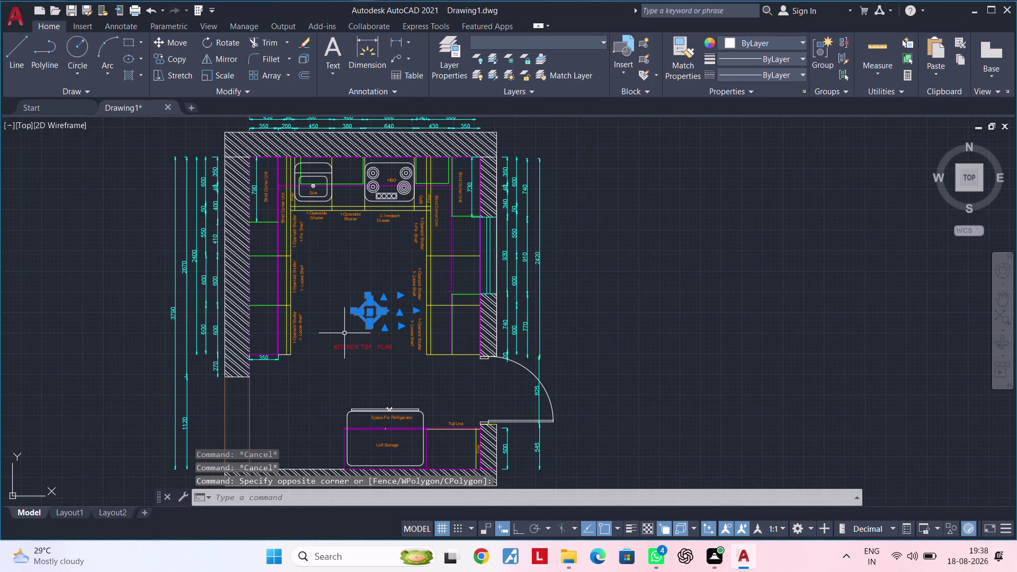
text(M)
key(space)
click(369, 325)
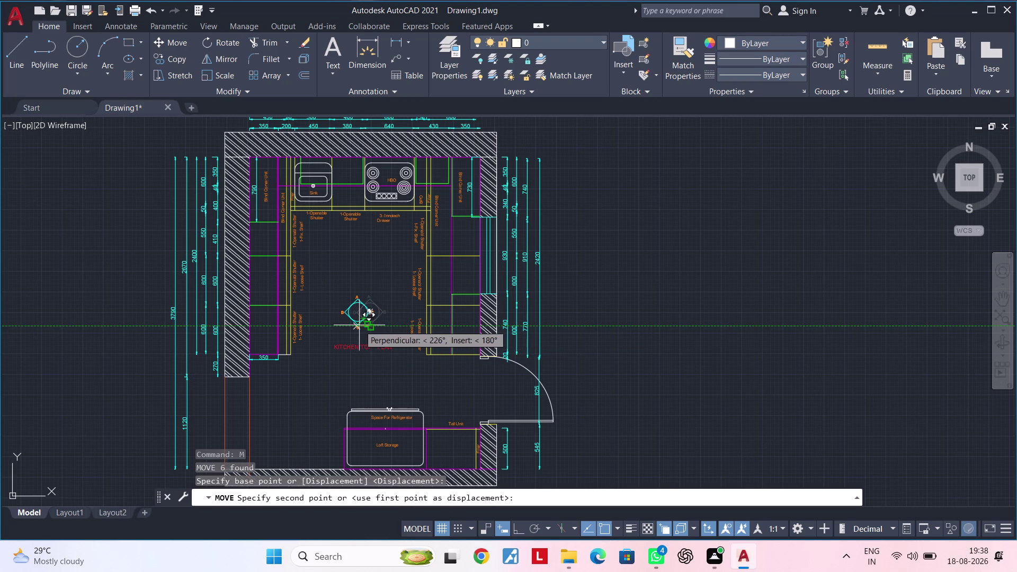
click(360, 325)
key(Escape)
key(Escape)
Pan around to inspect the symbol's new position.
scroll(up, 3)
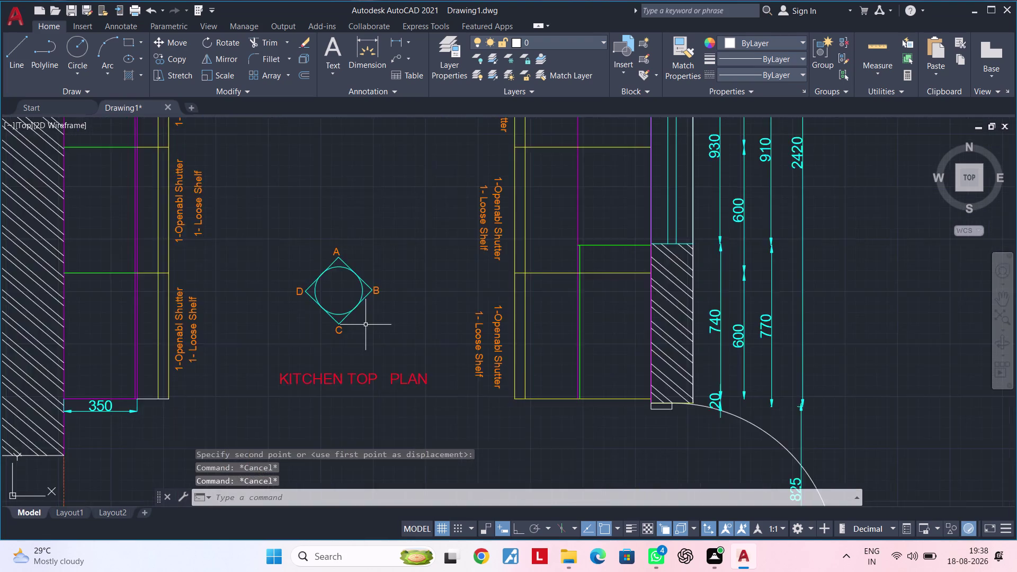
scroll(down, 3)
middle_drag(366, 324, 325, 261)
scroll(down, 3)
middle_drag(383, 312, 272, 313)
key(Escape)
key(Escape)
key(Escape)
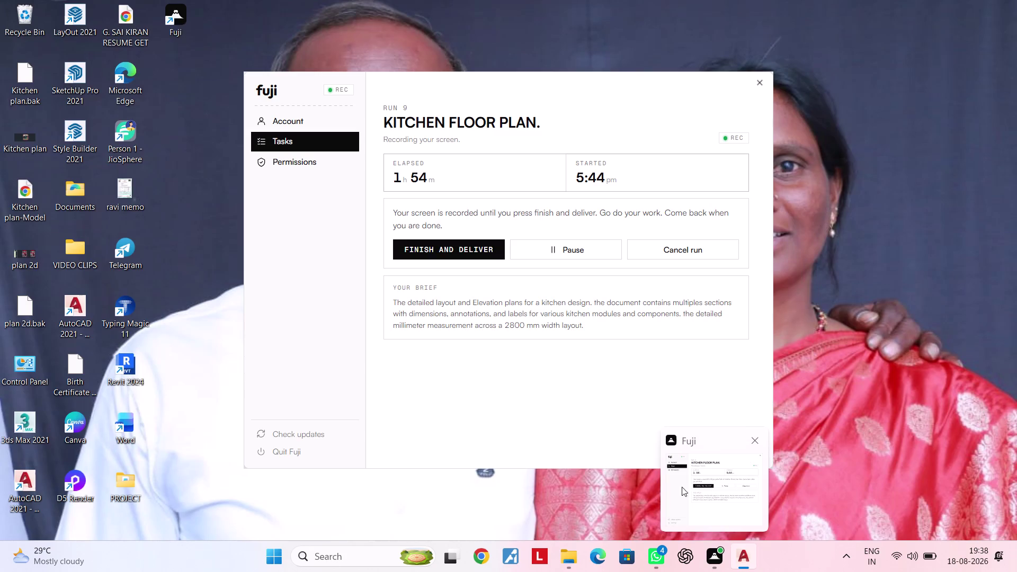
Pan and zoom to review the refrigerator and loft storage area of the plan.
middle_drag(249, 334, 366, 282)
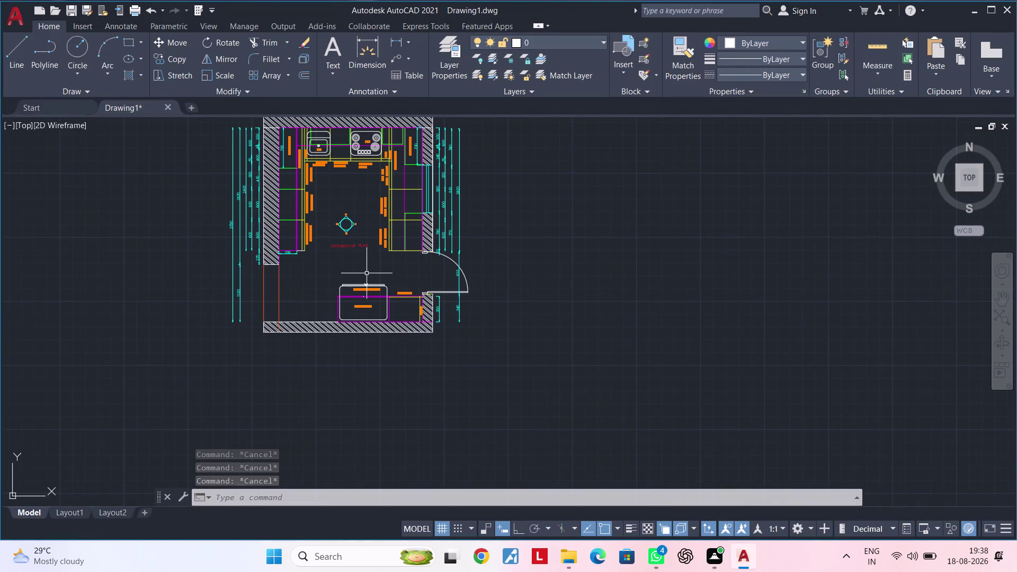
scroll(up, 3)
middle_drag(293, 292, 272, 340)
key(Escape)
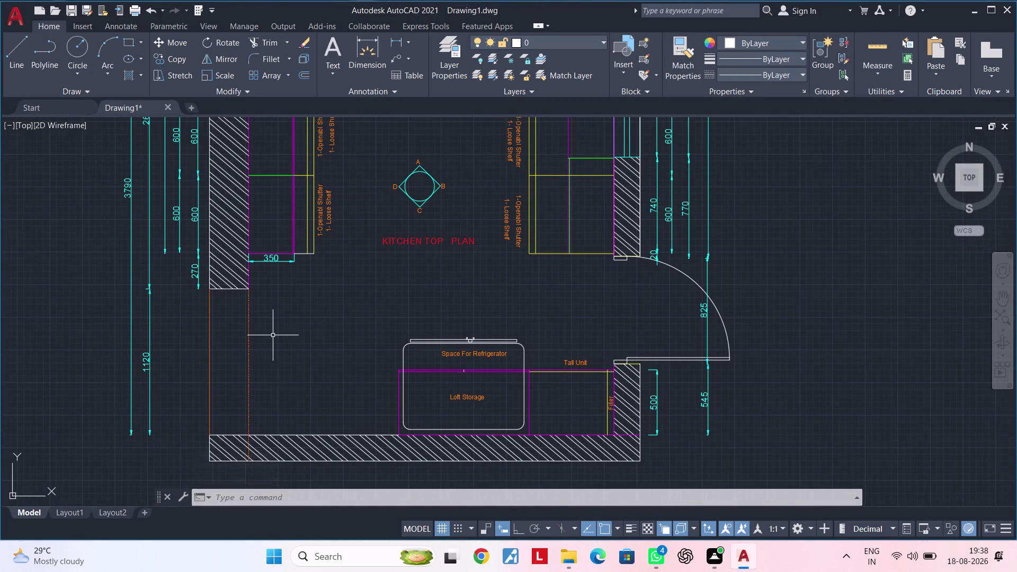
key(Escape)
key(Escape)
key(Escape)
key(Escape)
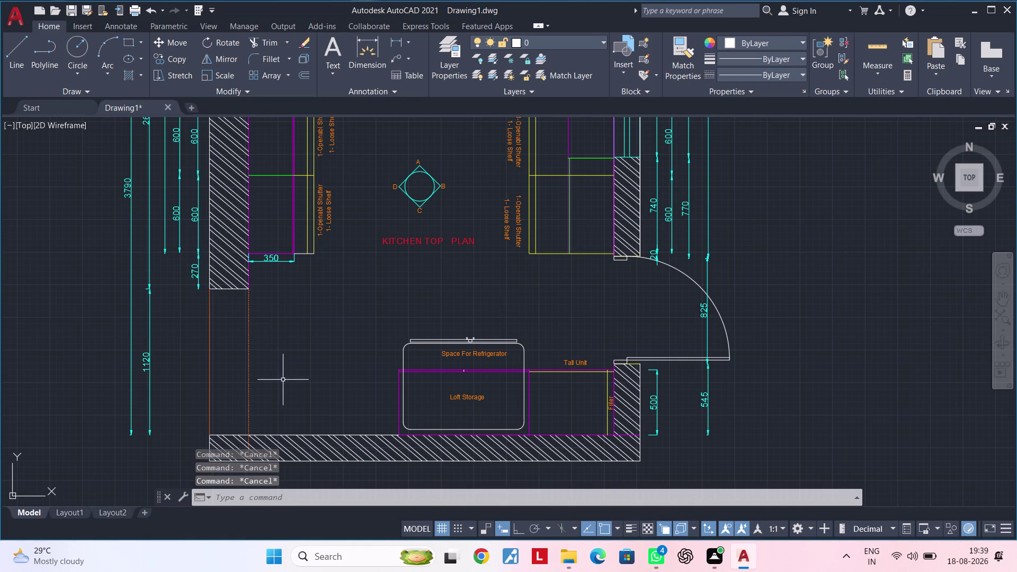
Pan across the lower plan to view the full kitchen, then begin saving with Ctrl+S.
scroll(down, 3)
middle_drag(355, 354, 331, 395)
key(Escape)
middle_drag(326, 357, 383, 390)
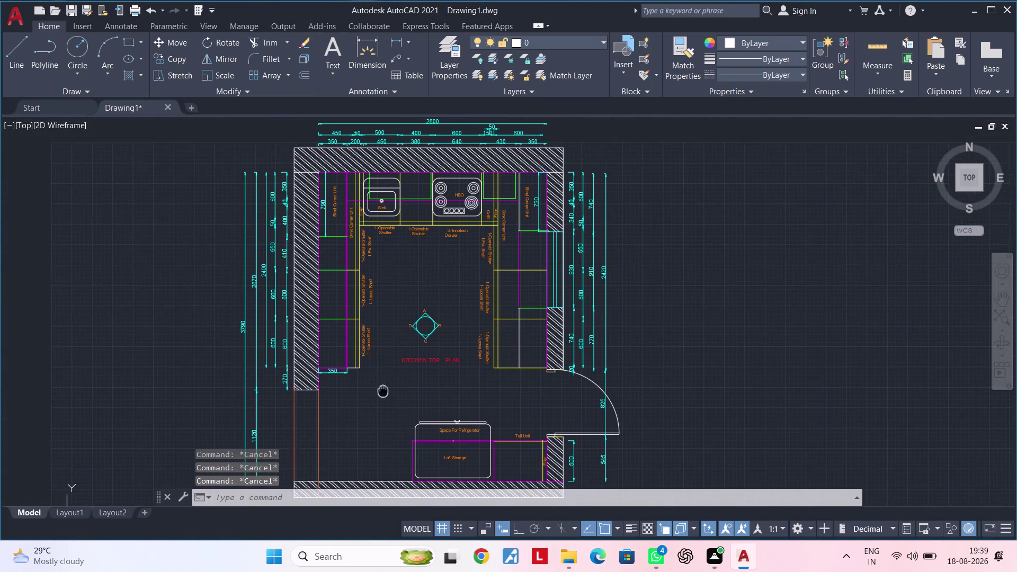
middle_drag(383, 390, 364, 376)
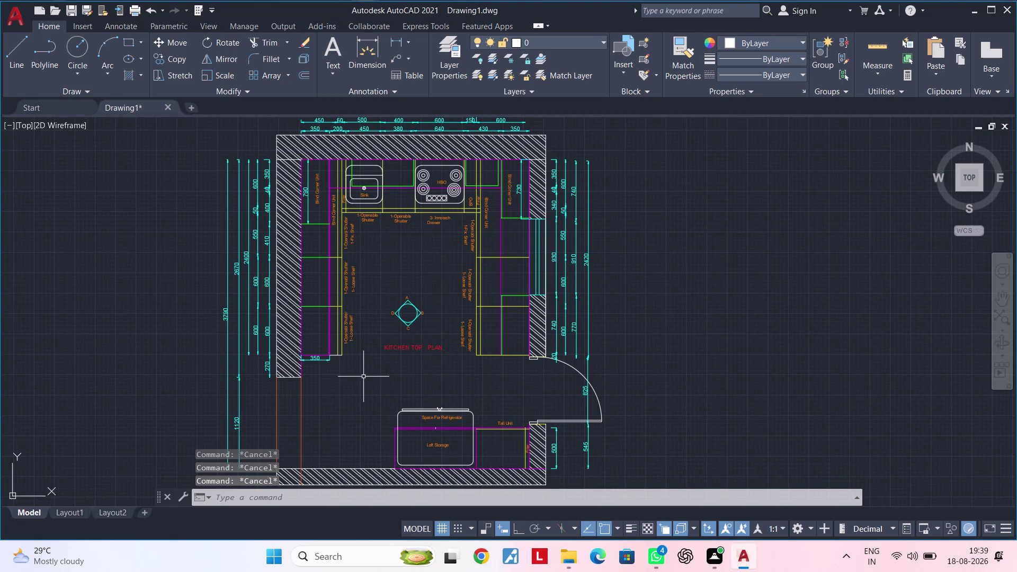
key(ctrl+s)
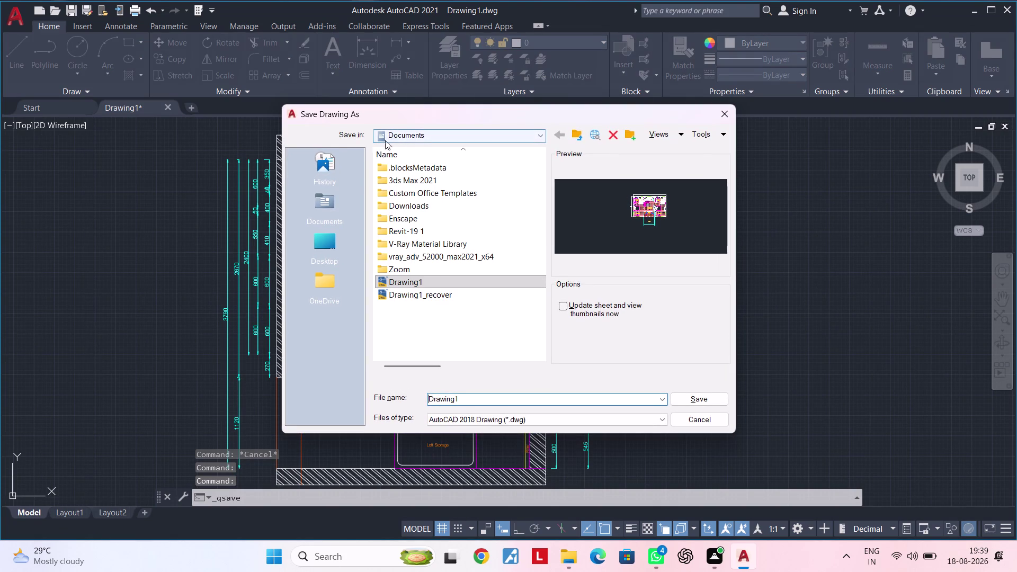
Set the save location to Downloads > Autocad > FUJI PLAN.
click(454, 134)
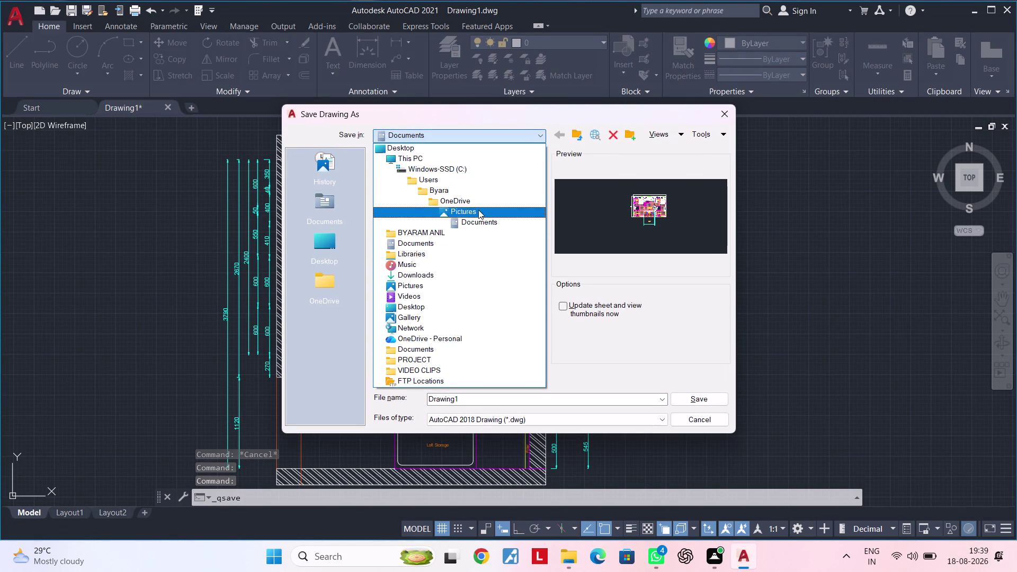
double_click(409, 278)
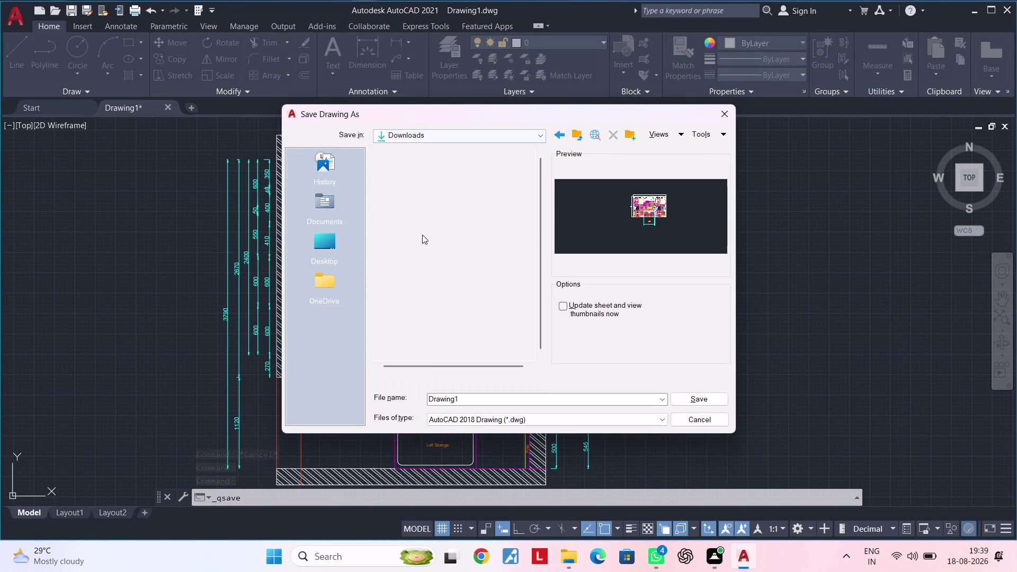
double_click(417, 212)
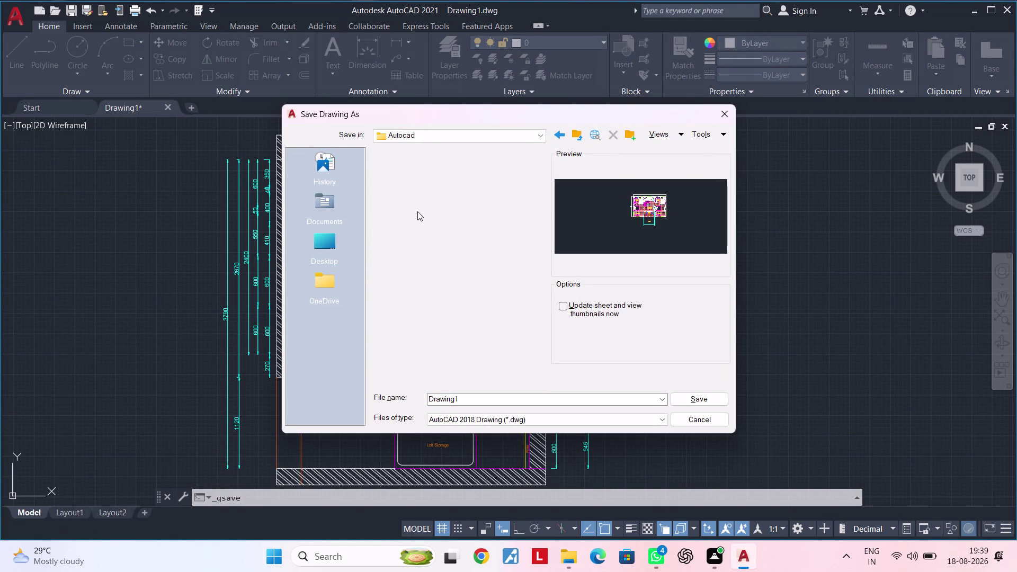
double_click(414, 182)
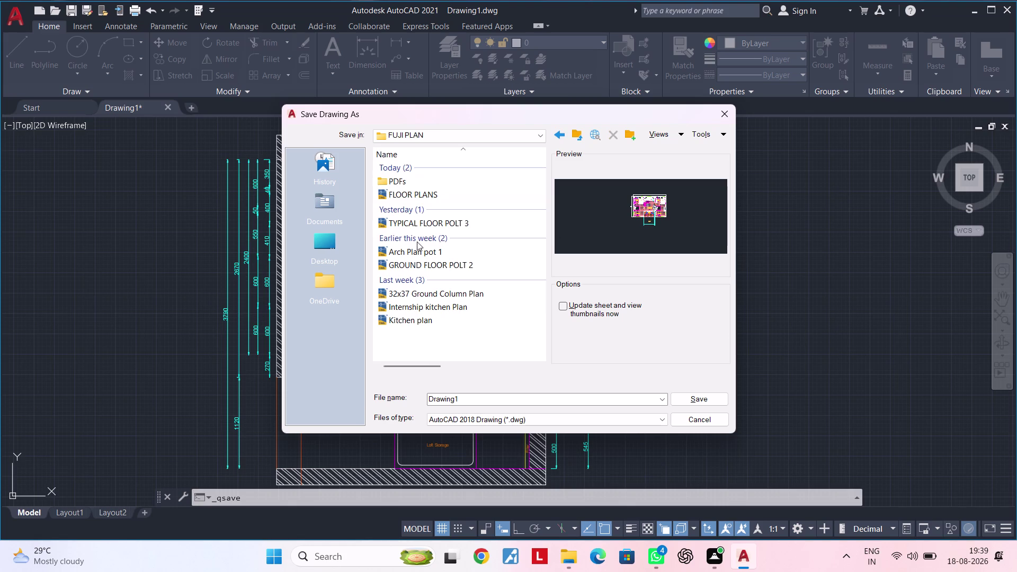
Clear the old file name Drawing1 from the File name box.
click(475, 396)
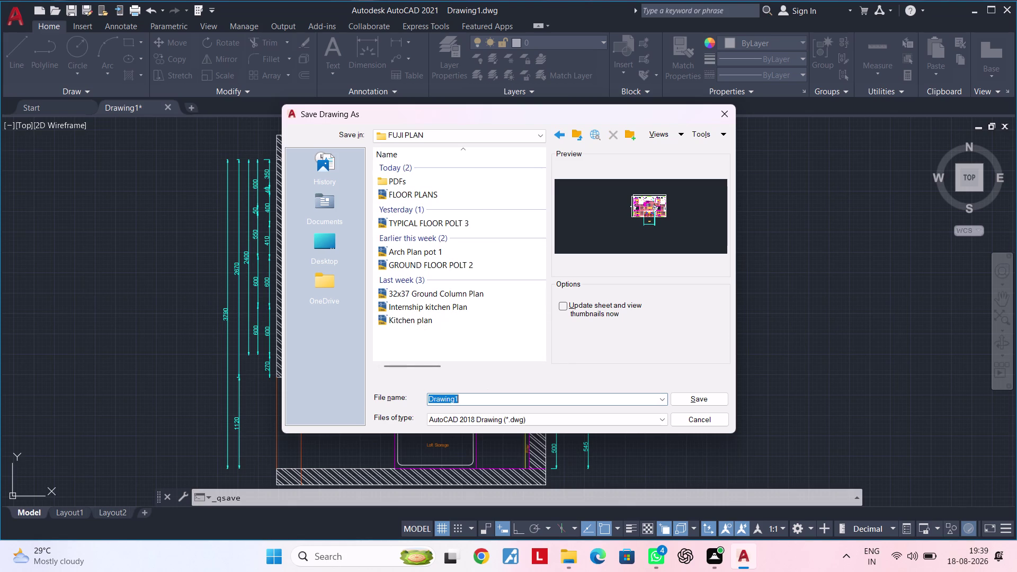
key(BackSpace)
key(BackSpace)
key(BackSpace)
key(BackSpace)
key(BackSpace)
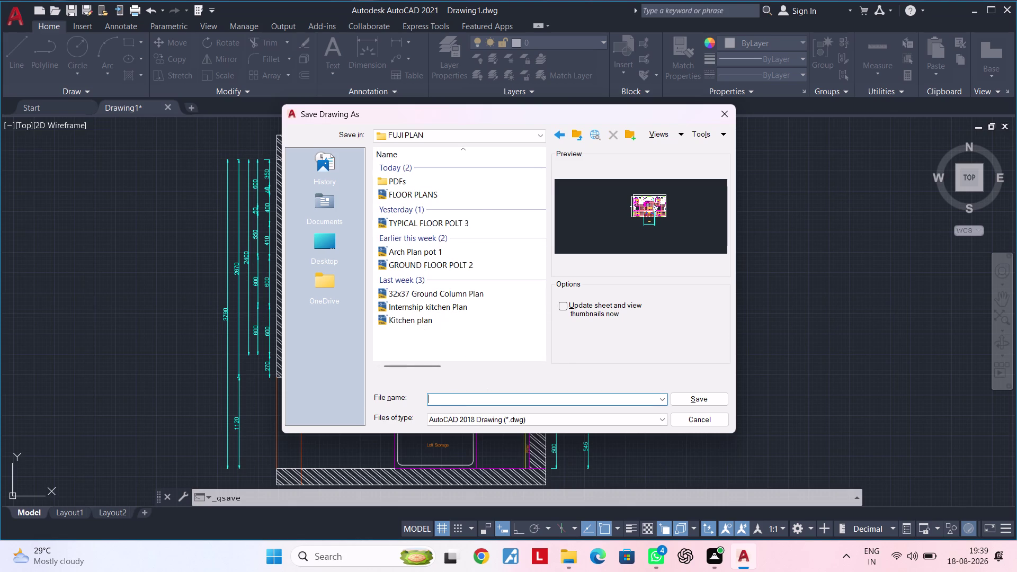
key(BackSpace)
key(BackSpace)
Type a first attempt at 'Modular' and erase the mistyped letters.
text(mOD)
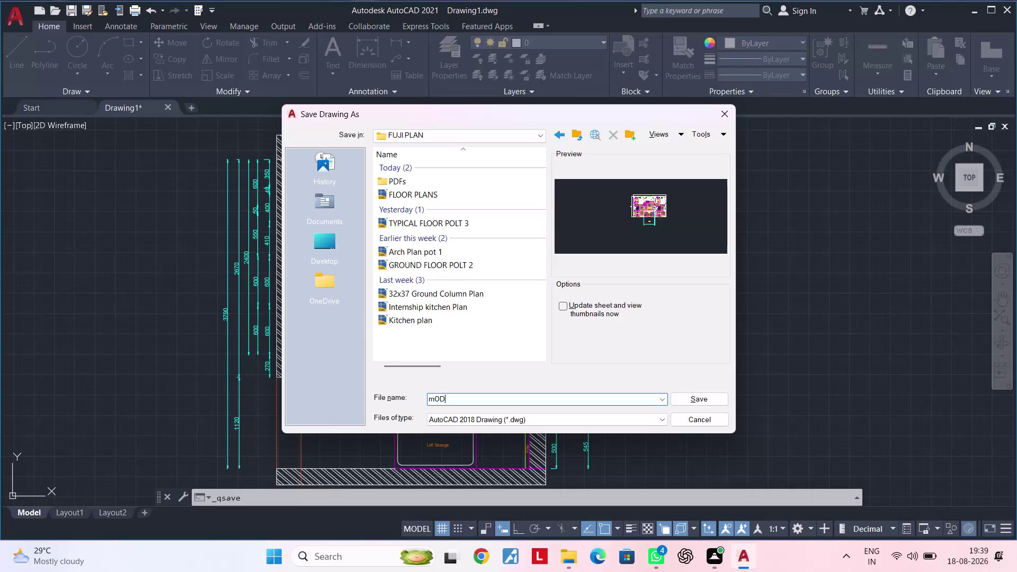
text(ULAR)
key(space)
key(BackSpace)
key(BackSpace)
key(BackSpace)
key(BackSpace)
key(BackSpace)
key(BackSpace)
key(BackSpace)
key(BackSpace)
key(m)
key(o)
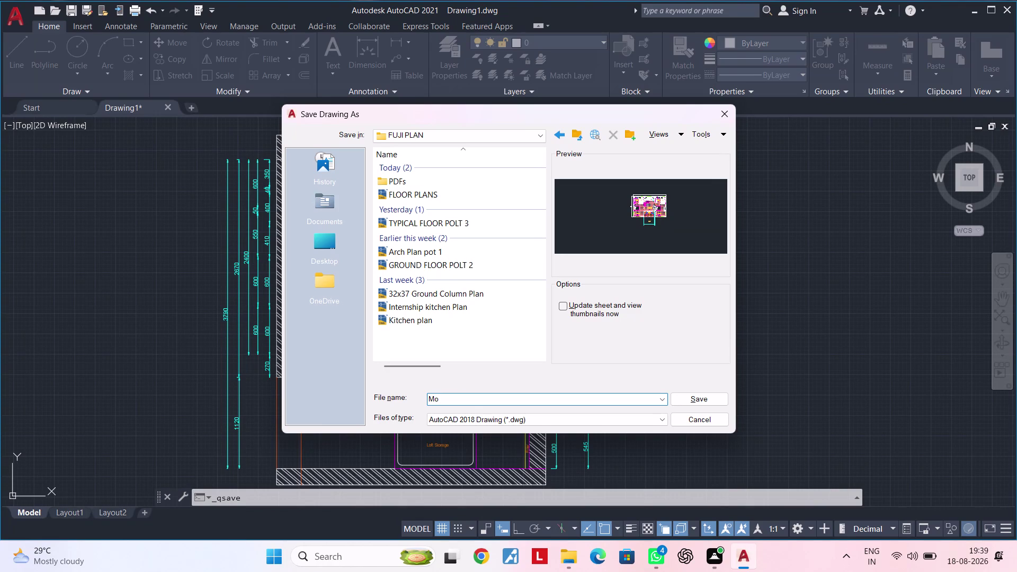
Enter the file name 'Modular Kitchen' and save the drawing.
key(BackSpace)
text(a)
text(d)
key(BackSpace)
key(BackSpace)
text(odu)
text(lar)
key(space)
text(Kit)
text(chen)
click(695, 402)
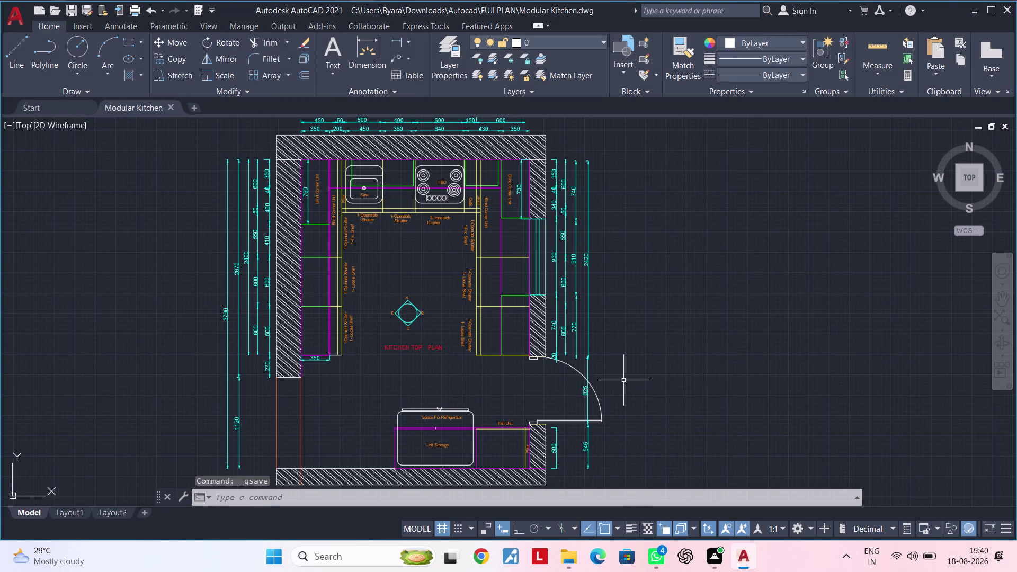
Quick-save Modular Kitchen.dwg again with Ctrl+S.
key(ctrl+s)
key(ctrl+s)
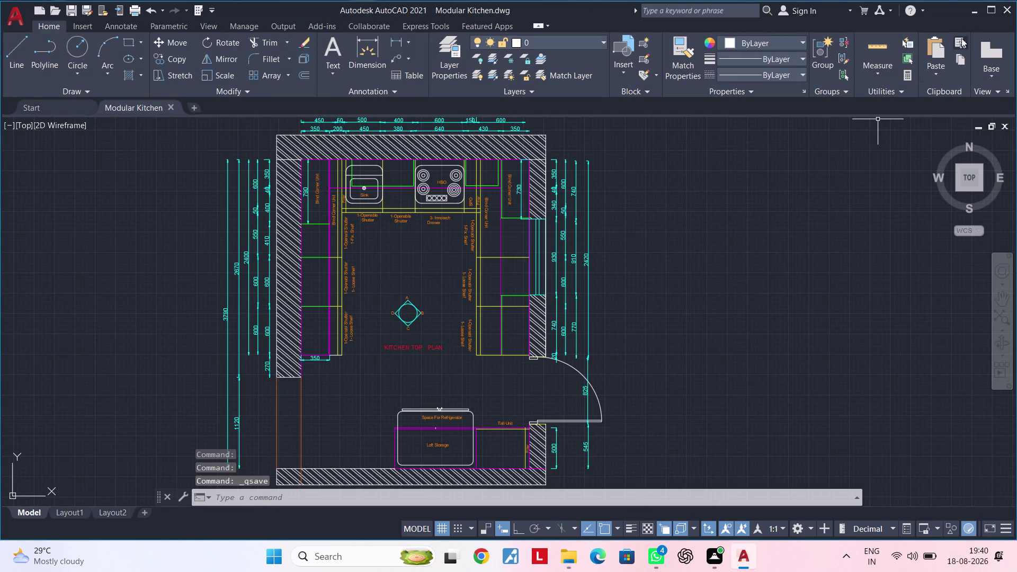